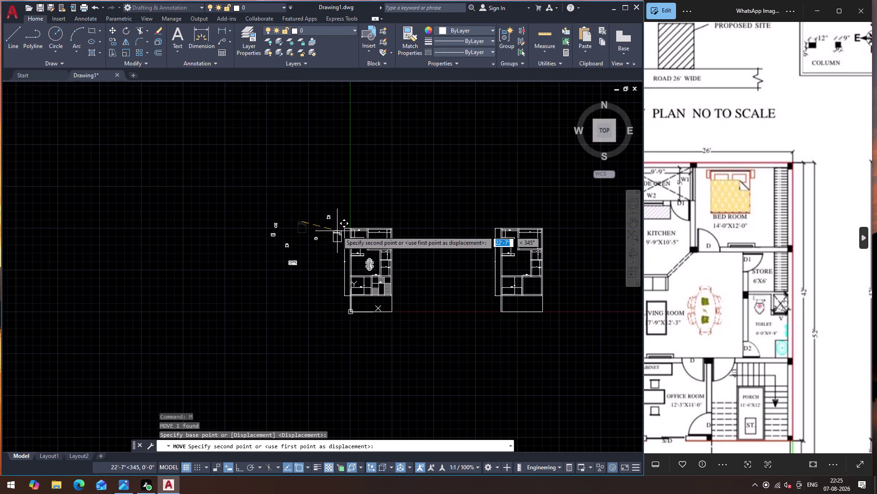
Centre the bed block on the bedroom's top wall, midway between its two top corners.
scroll(up, 3)
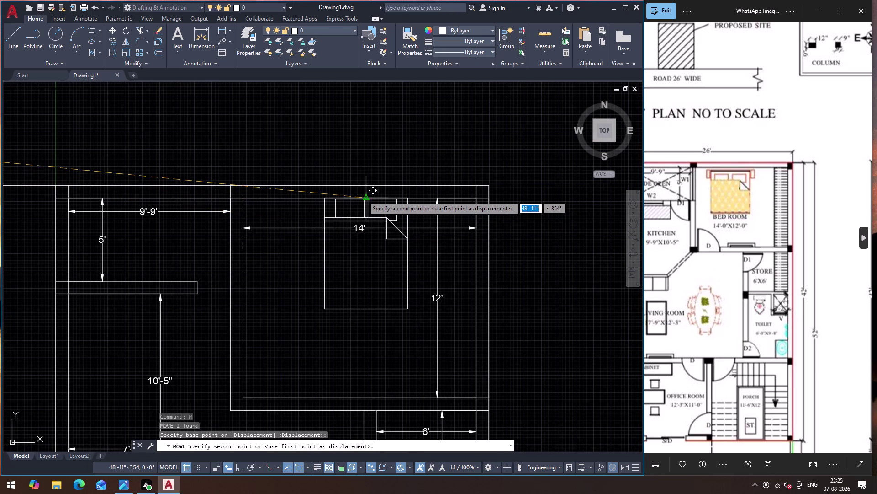
scroll(up, 3)
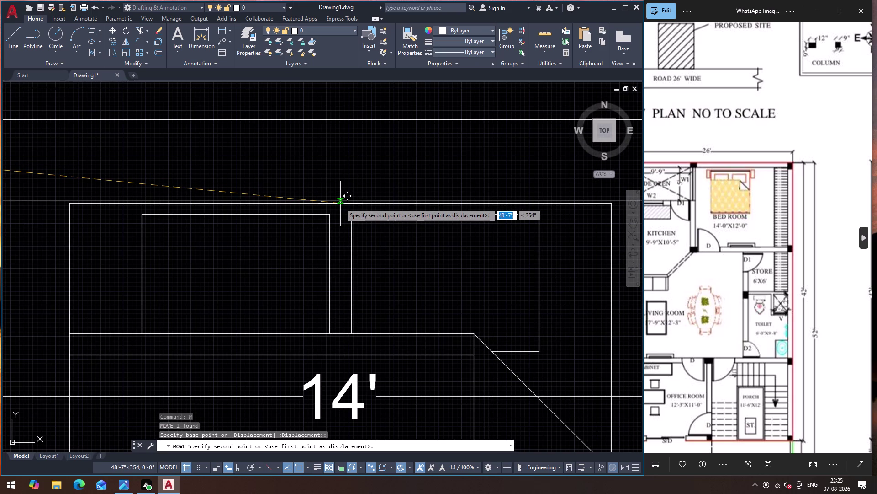
key(m)
text(2P)
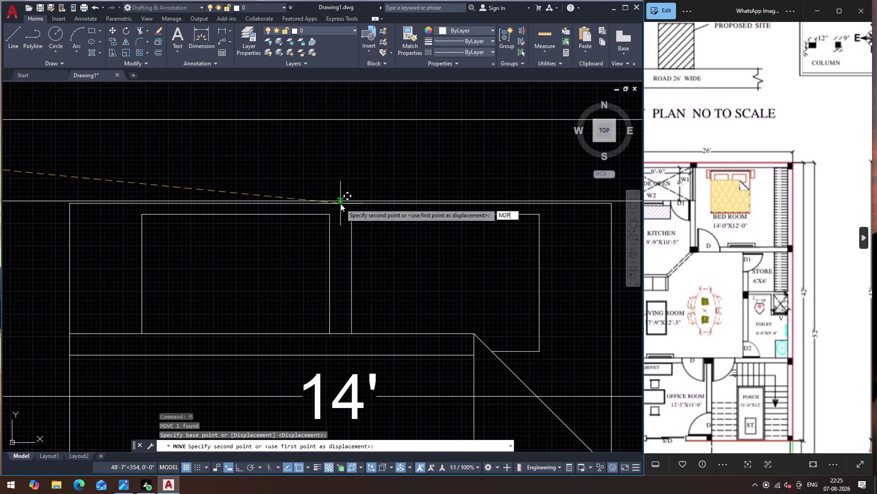
key(Return)
scroll(down, 3)
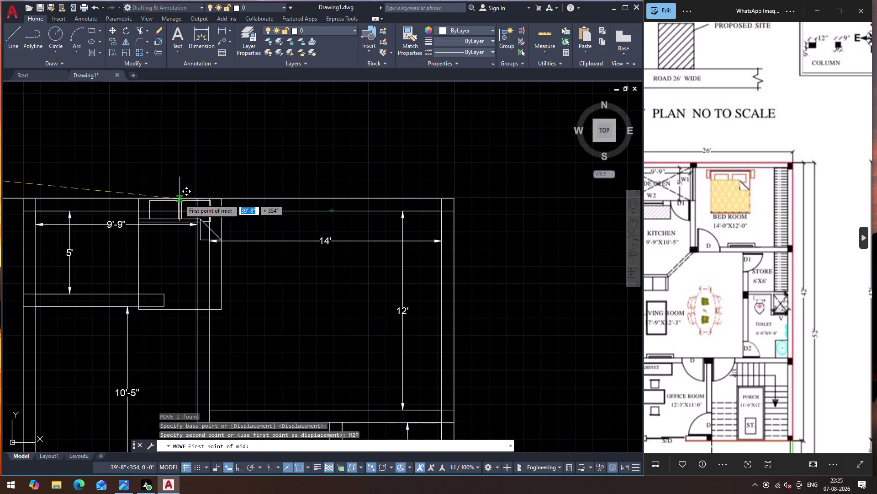
scroll(up, 3)
click(203, 215)
scroll(down, 3)
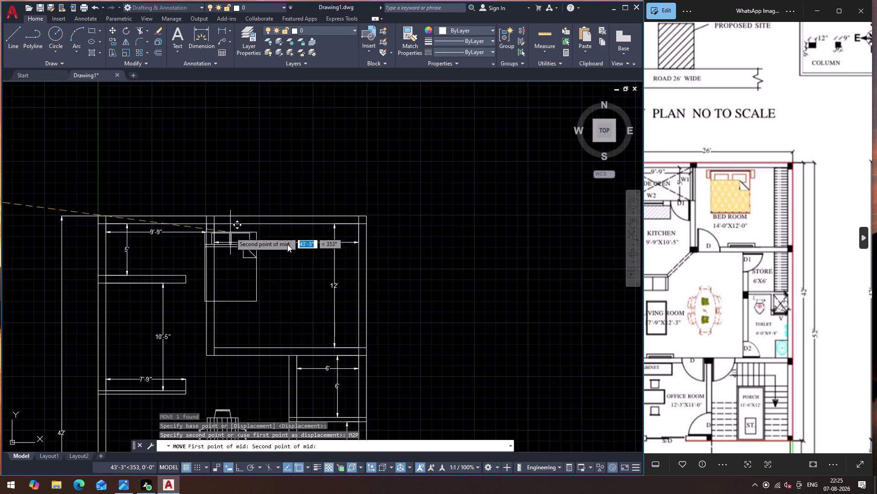
click(356, 227)
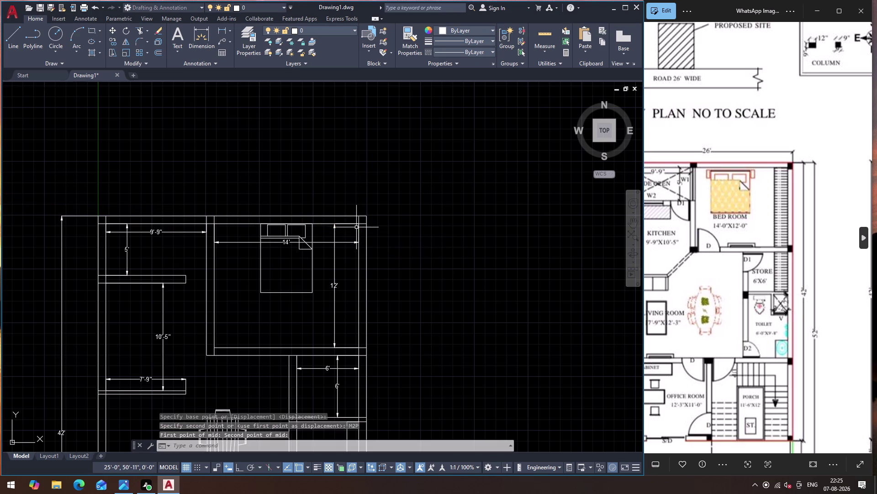
scroll(down, 3)
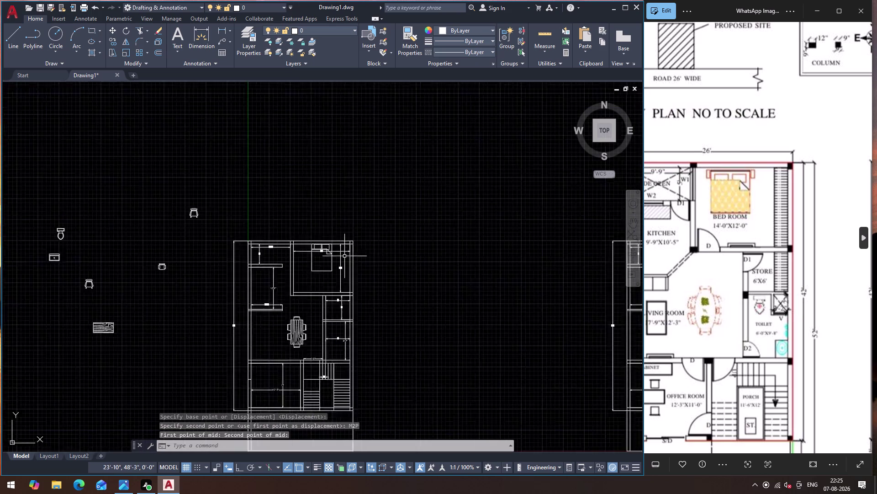
scroll(down, 3)
scroll(down, 3)
scroll(up, 3)
scroll(up, 3)
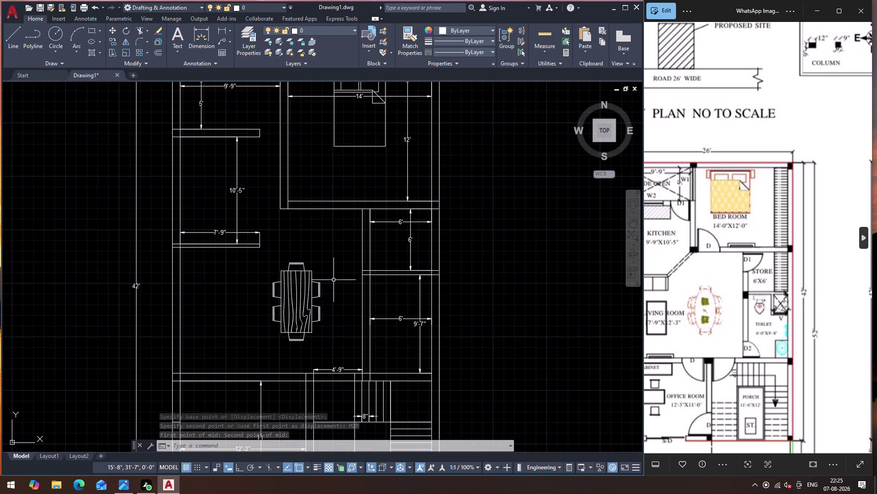
scroll(down, 3)
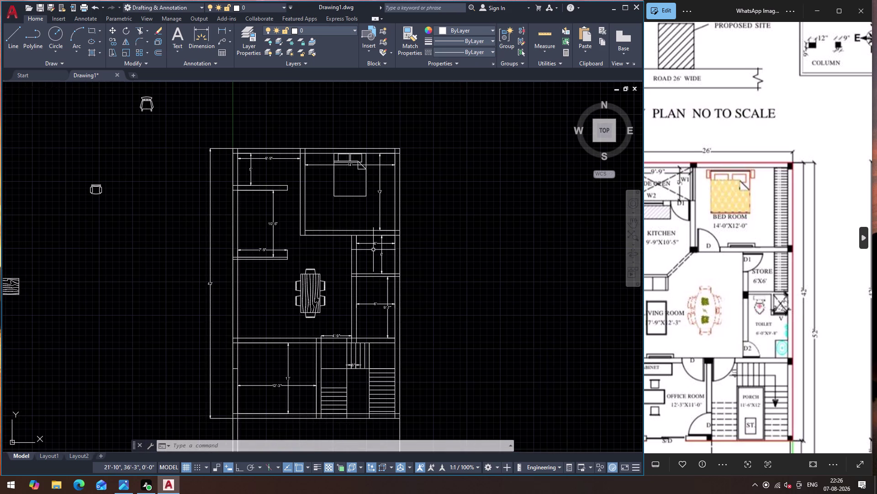
scroll(down, 3)
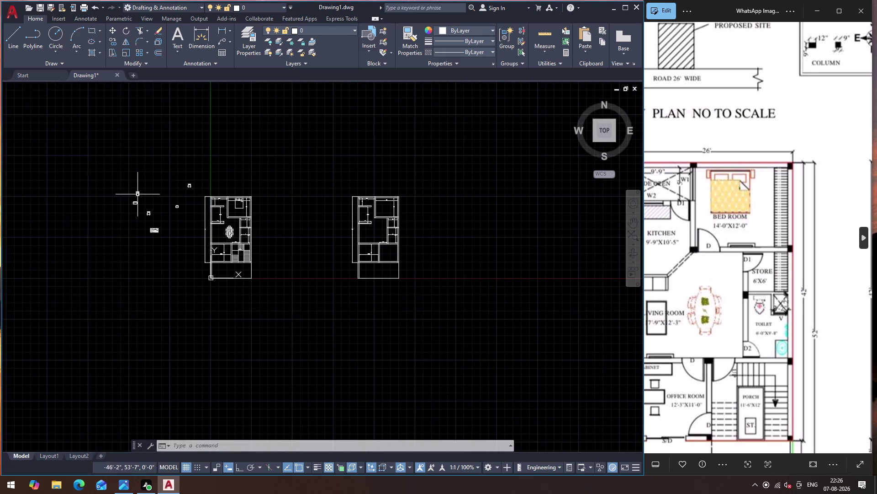
Move the toilet block by its top edge onto the toilet room's top wall.
scroll(up, 3)
click(100, 135)
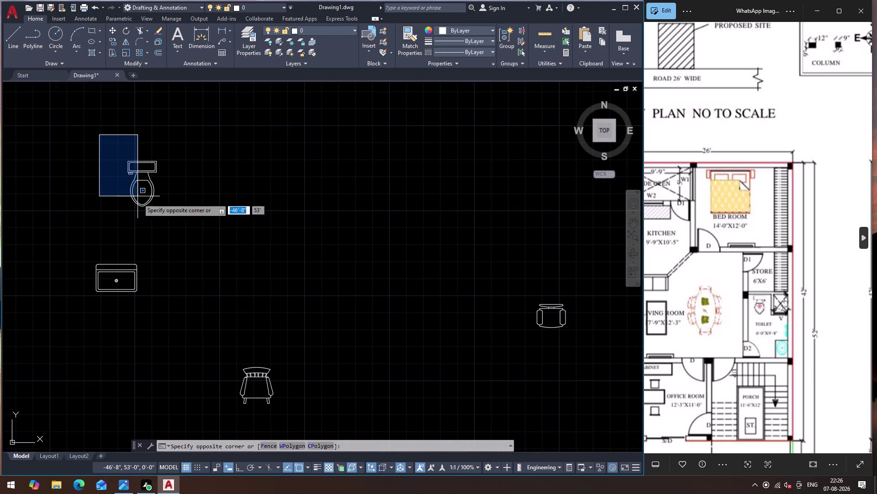
click(171, 226)
key(m)
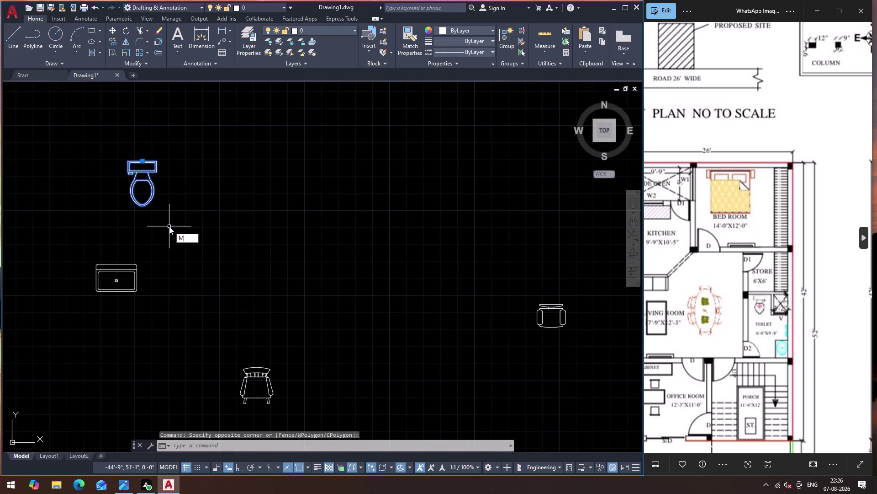
key(Return)
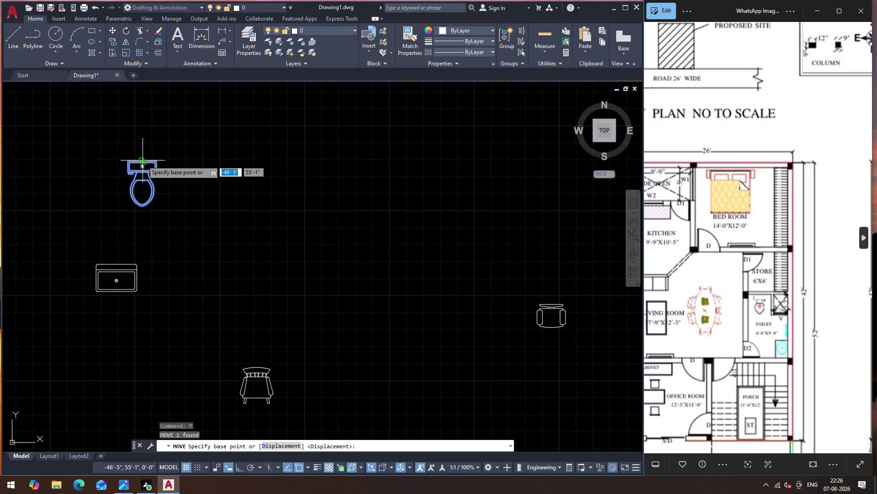
click(142, 160)
scroll(down, 3)
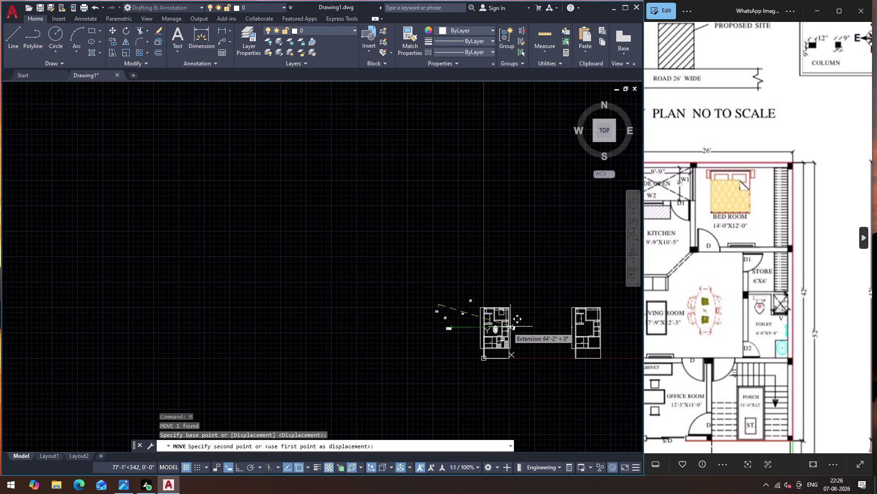
scroll(up, 3)
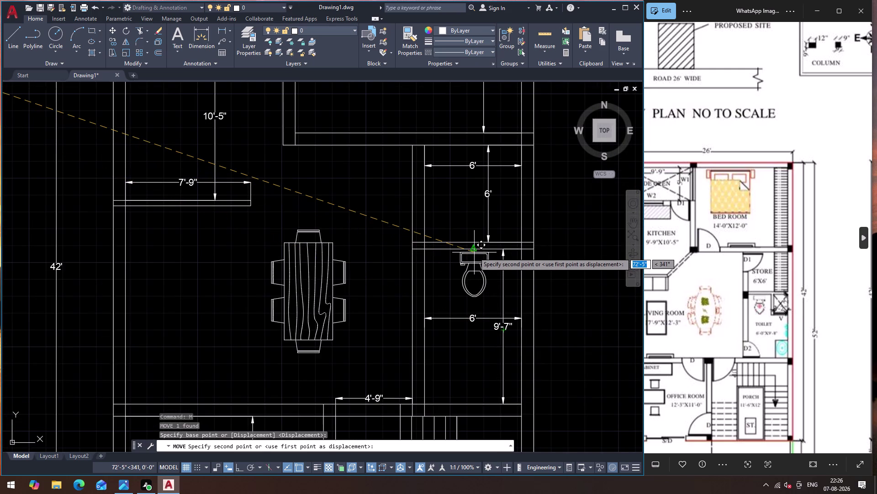
click(474, 252)
scroll(down, 3)
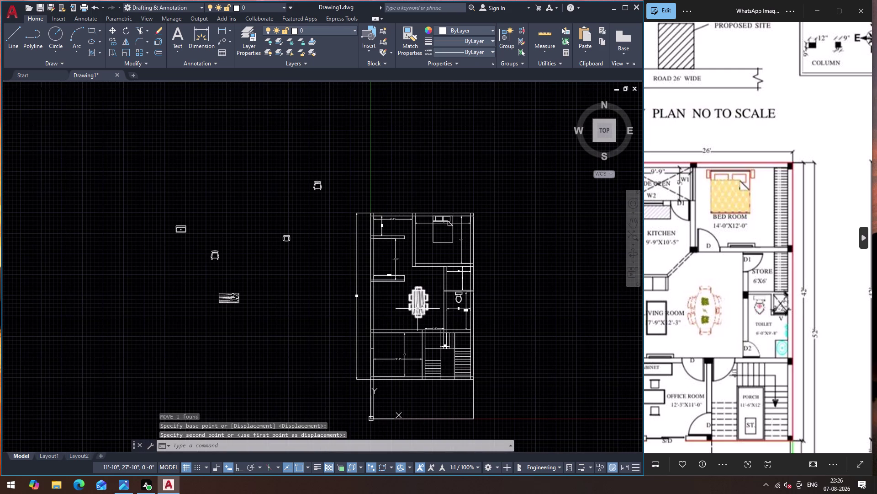
scroll(up, 3)
scroll(down, 3)
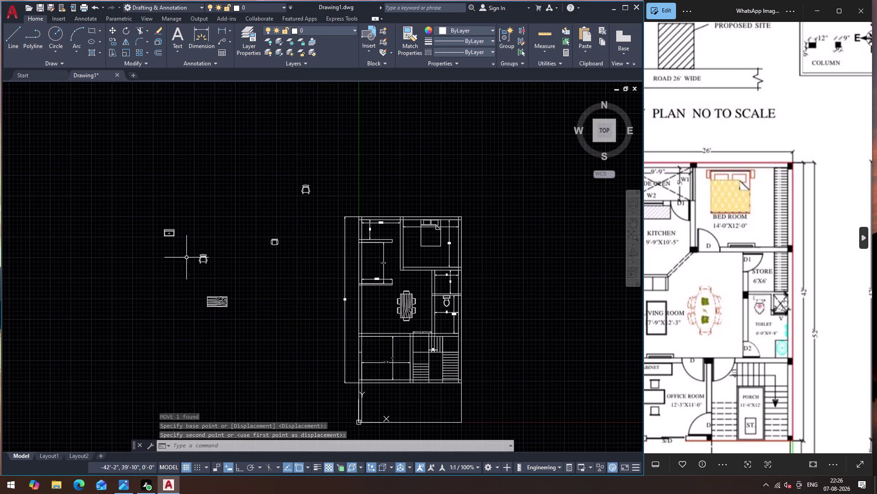
Select the basin symbol, cancel, then select the inner vertical wall line.
click(171, 233)
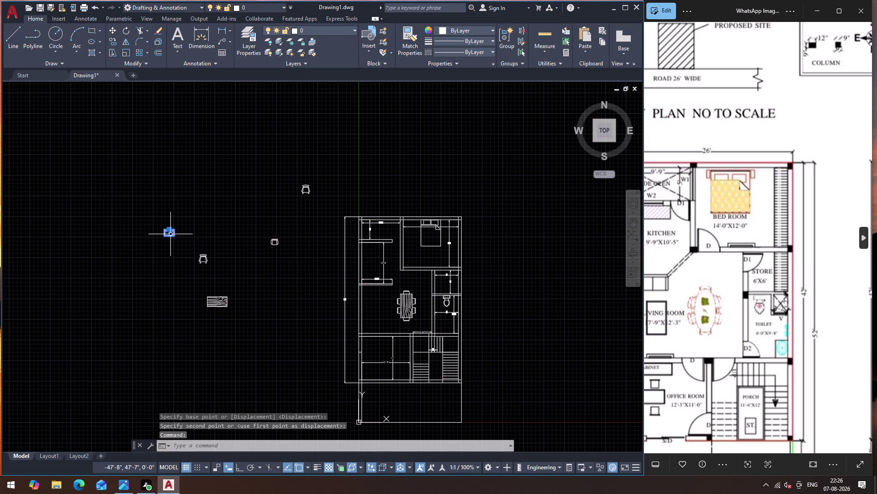
key(Escape)
scroll(up, 3)
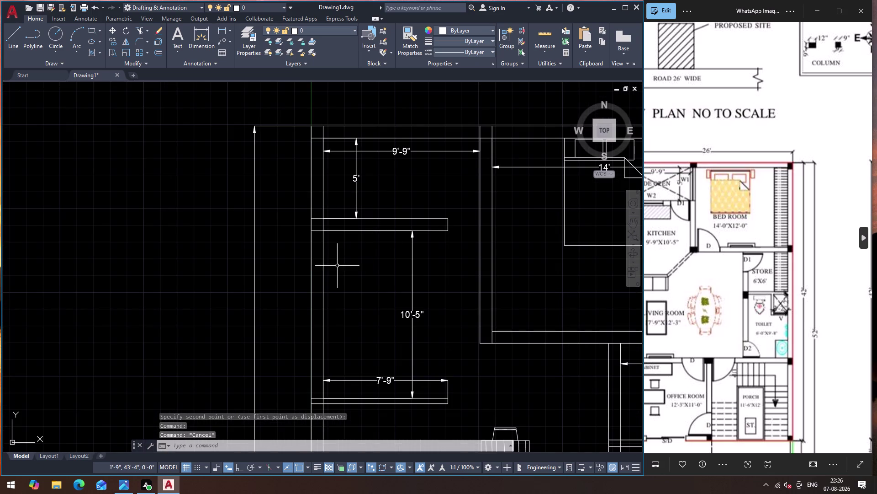
click(323, 302)
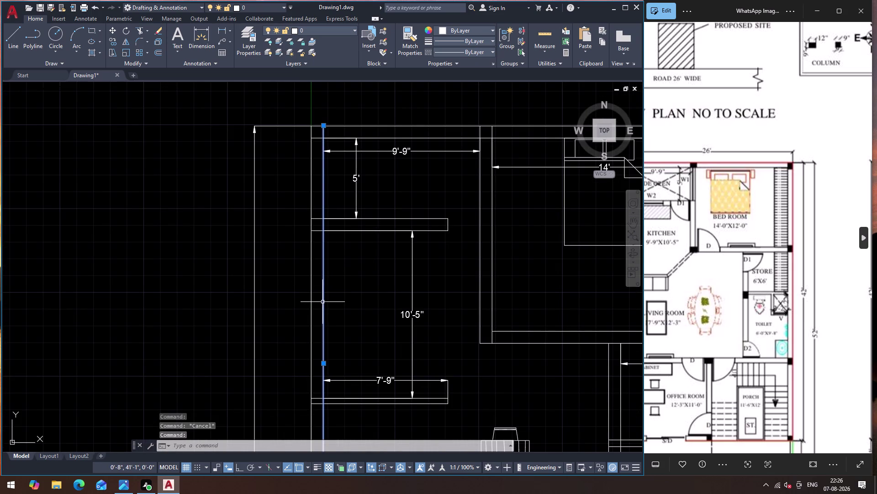
Break the wall line at one point with BREAKATPOINT, then undo the misplaced break.
text(BR)
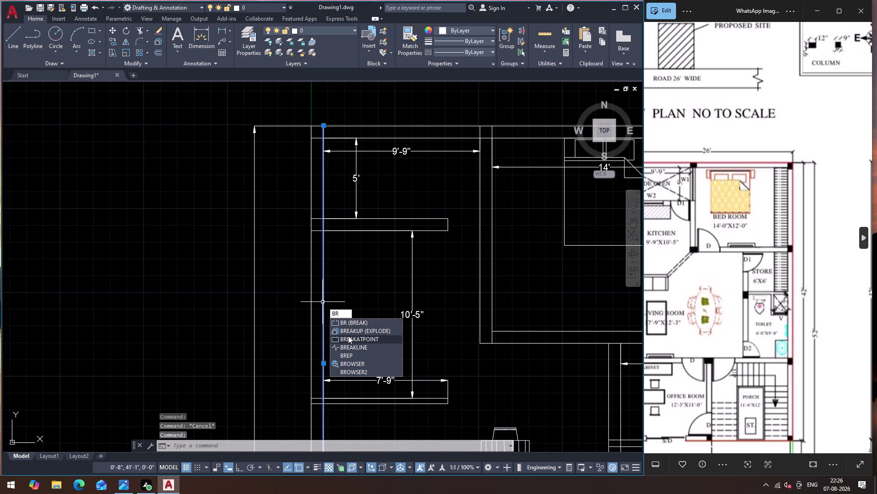
click(352, 339)
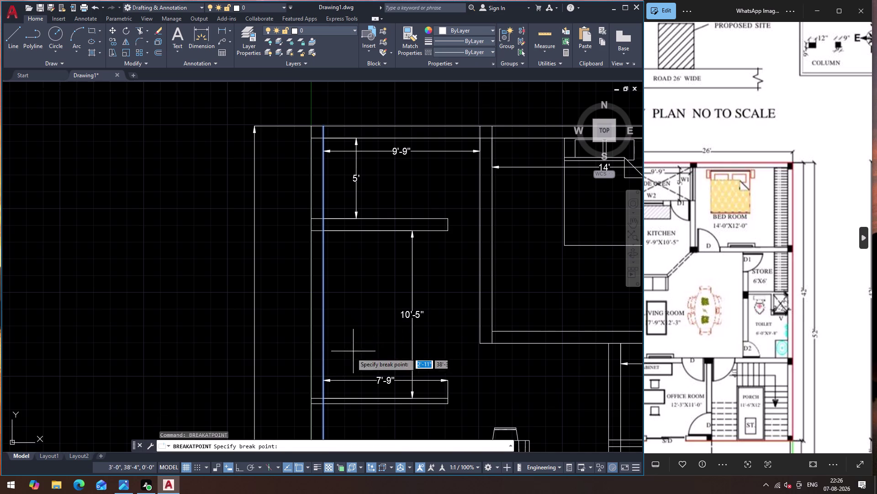
click(325, 361)
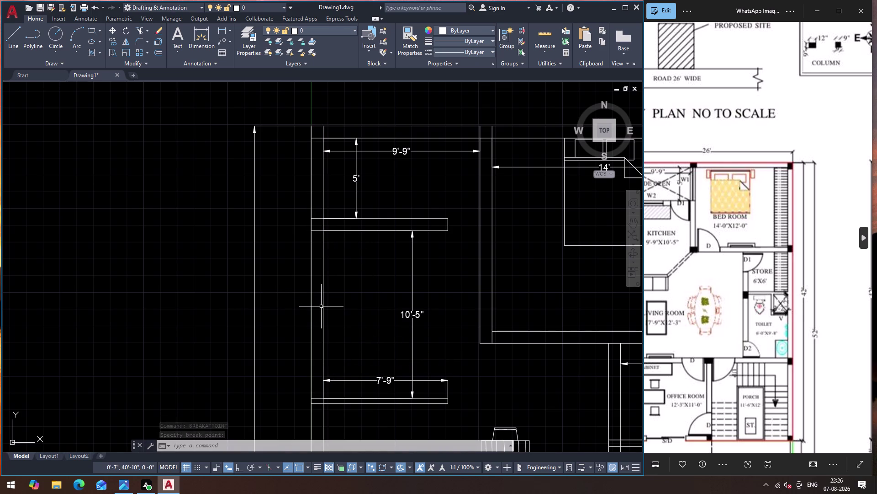
key(ctrl+z)
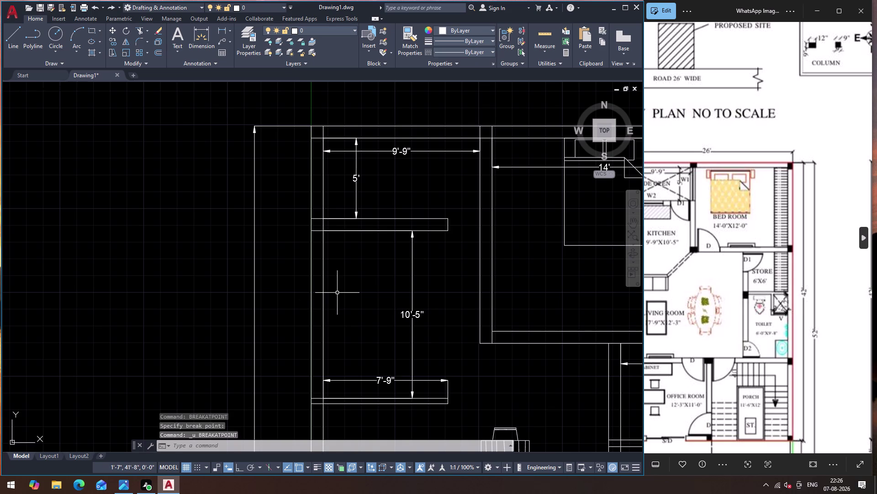
Break the inner vertical wall line at the upper and lower partition walls.
text(BR)
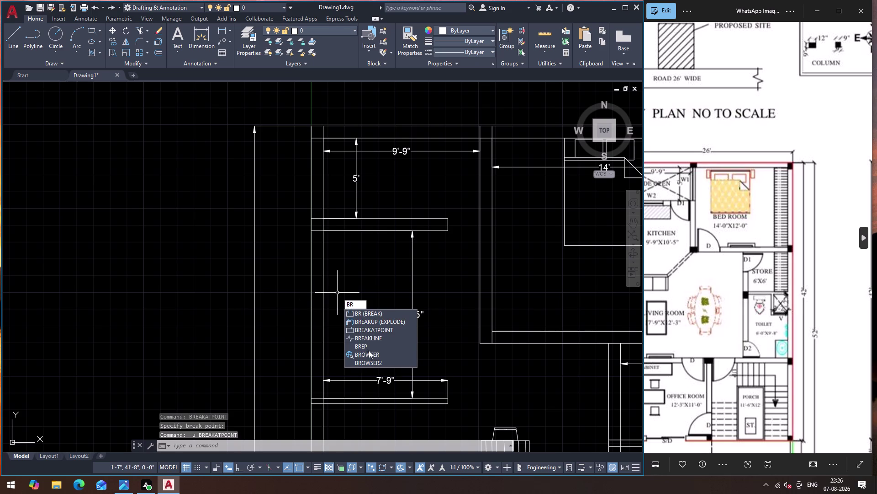
click(368, 331)
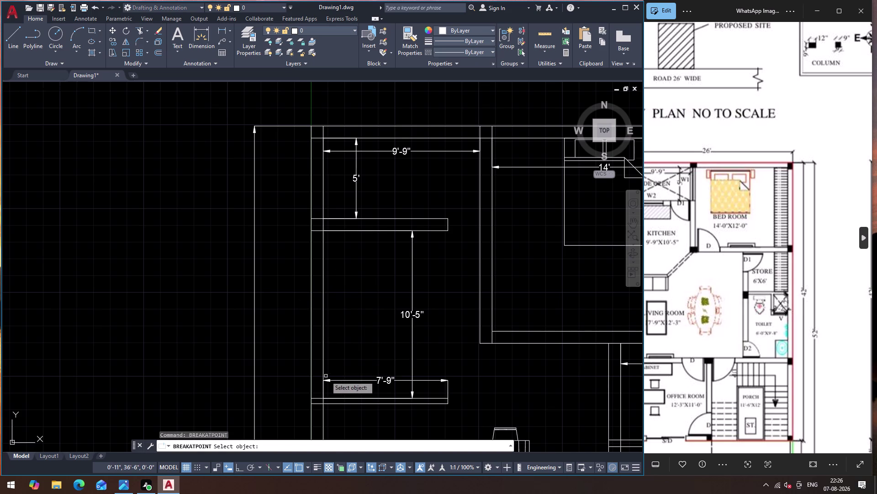
click(323, 370)
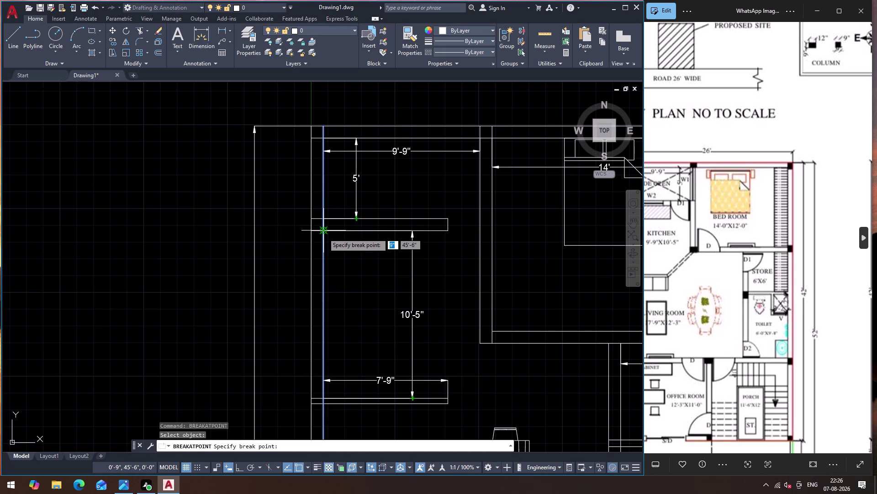
click(324, 233)
key(Return)
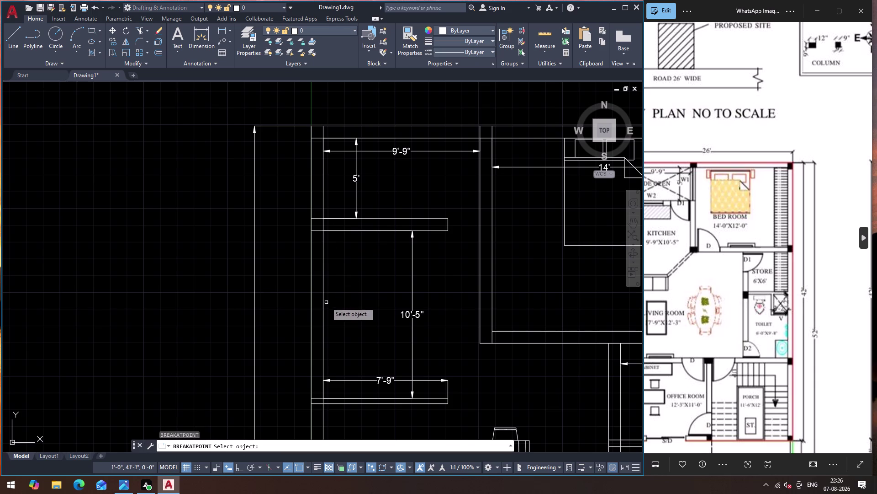
click(322, 309)
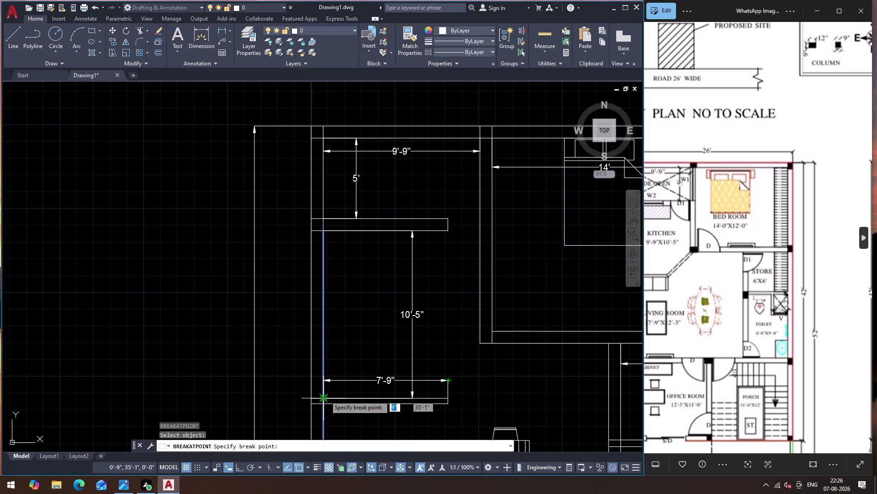
click(326, 395)
click(323, 329)
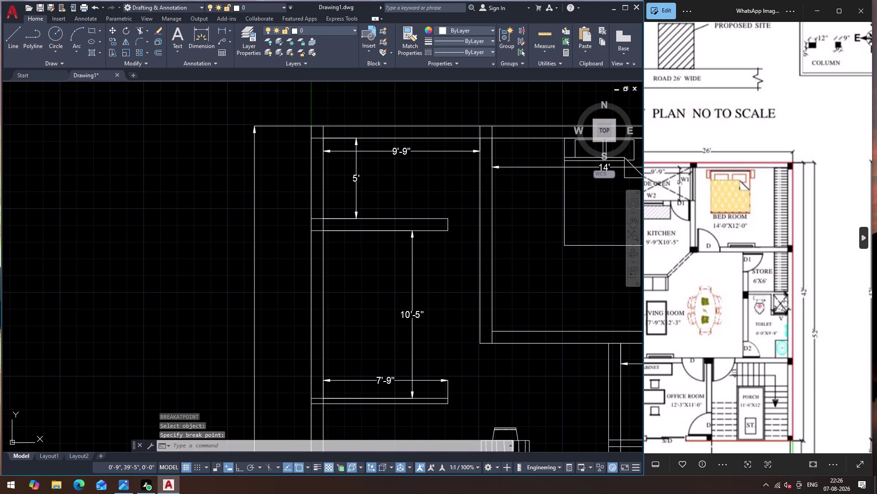
Start a 2' offset of the counter line, then cancel it.
key(o)
key(Return)
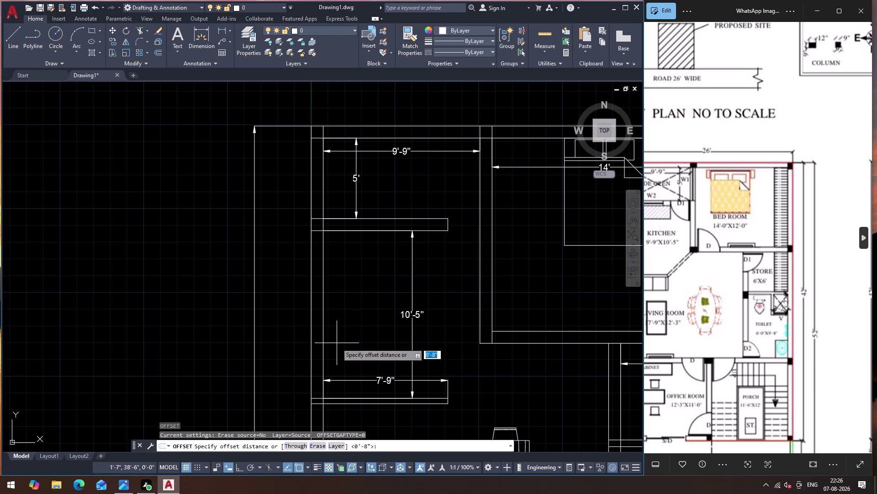
key(2)
key(apostrophe)
key(Return)
click(370, 348)
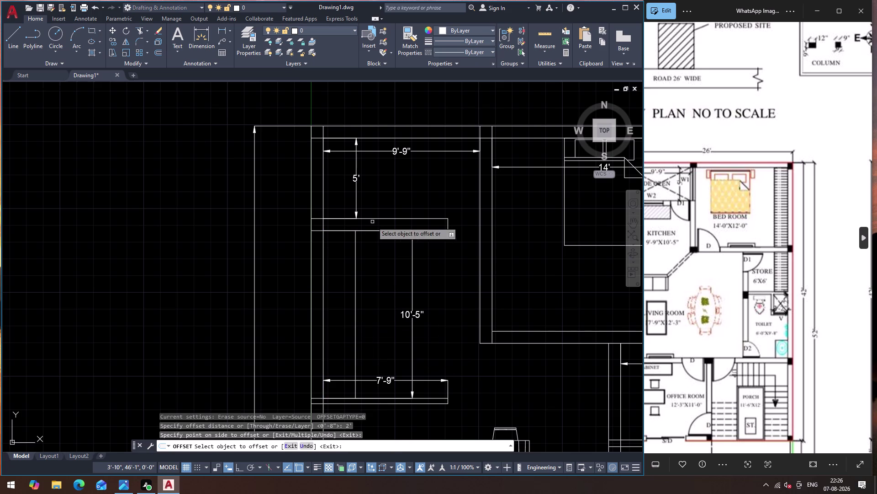
click(375, 232)
click(379, 231)
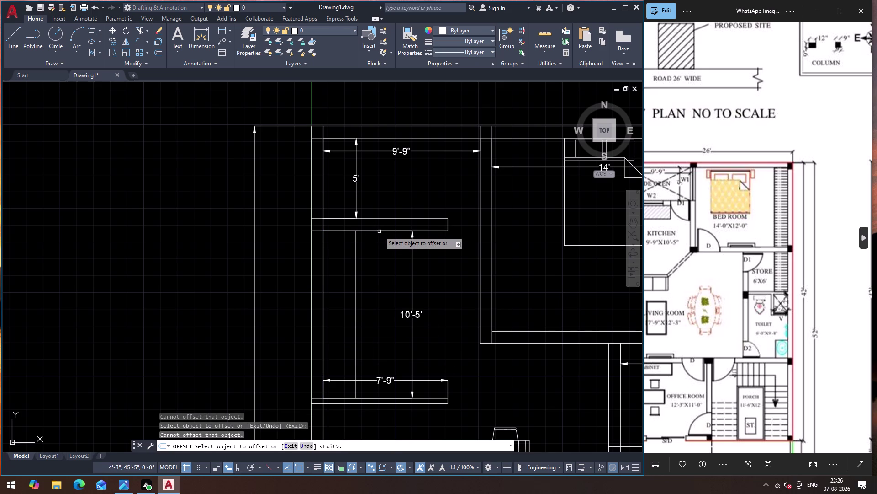
key(Escape)
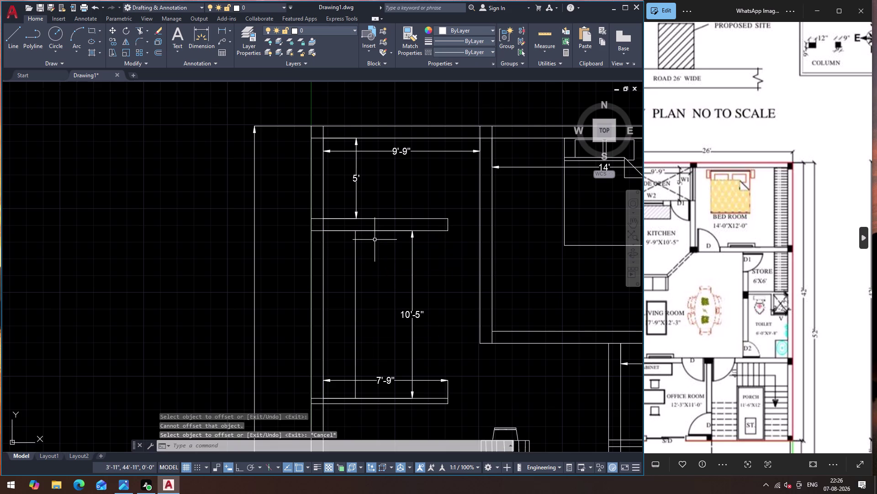
Retry the offset with a mistaken 2" distance and cancel it.
key(Return)
click(375, 229)
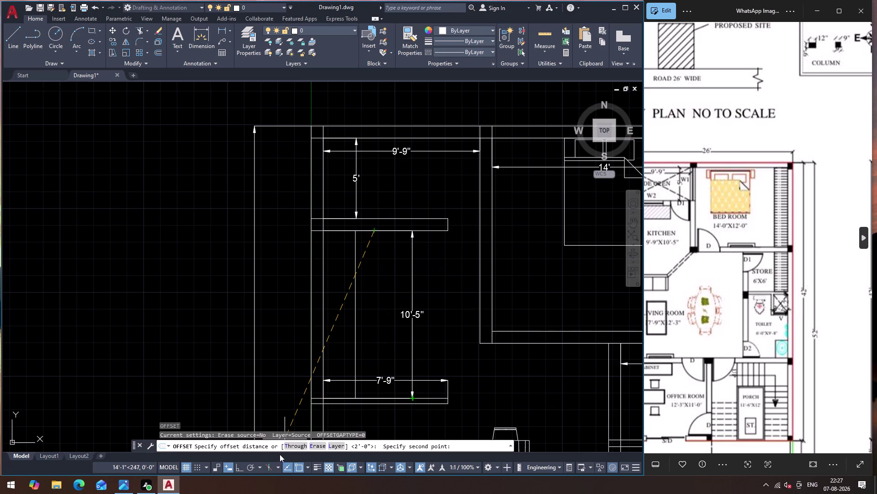
click(242, 466)
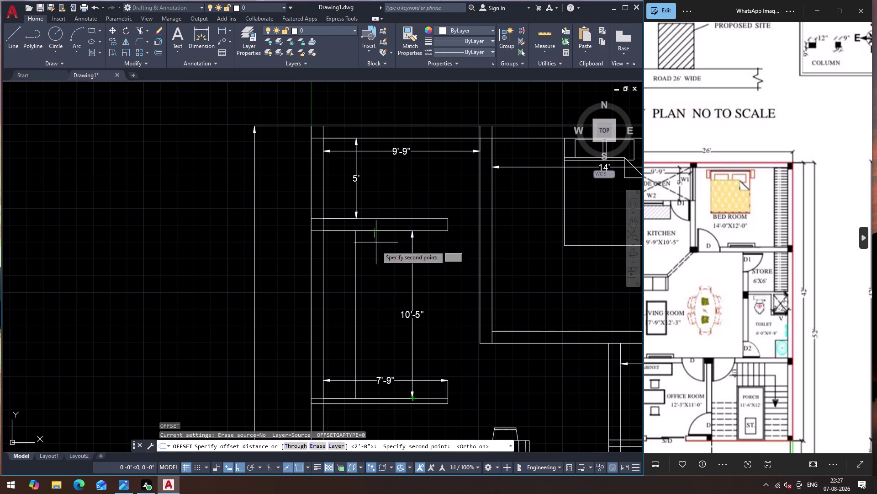
key(2)
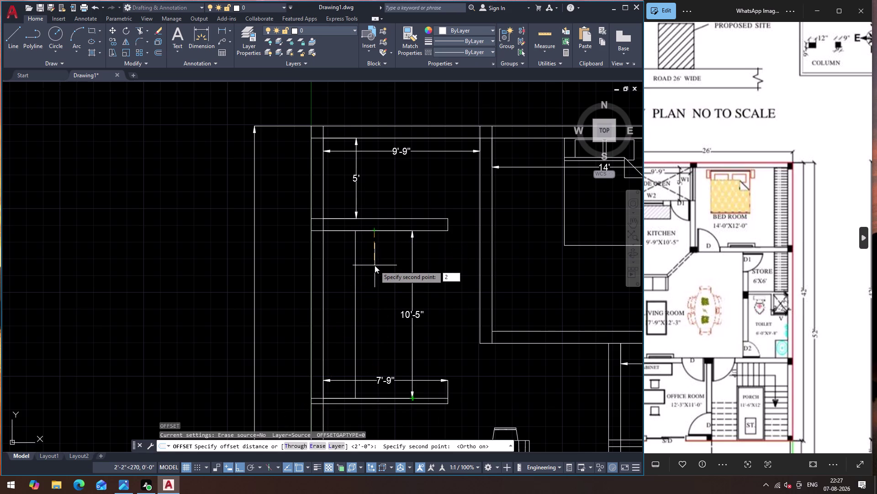
key(shift+quotedbl)
key(Return)
key(Return)
key(Return)
key(Escape)
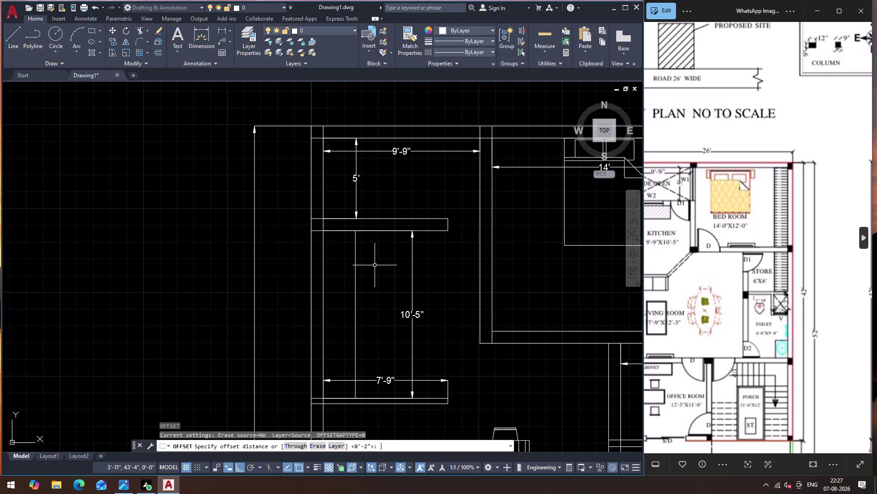
key(Escape)
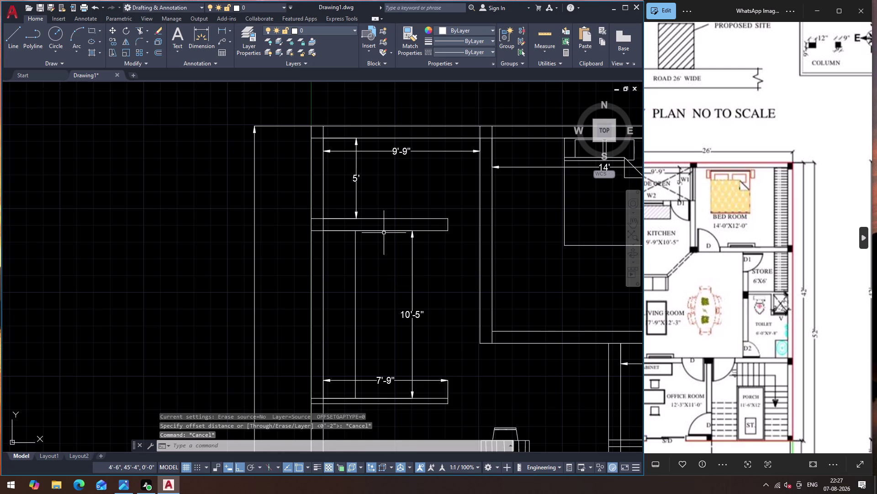
Offset the upper counter line 2' below it.
key(o)
key(Return)
drag(384, 233, 384, 282)
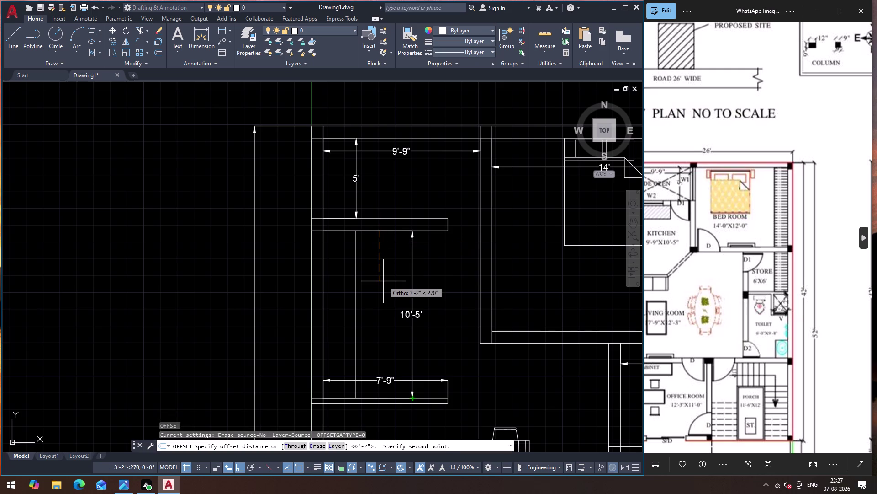
text(2')
key(Return)
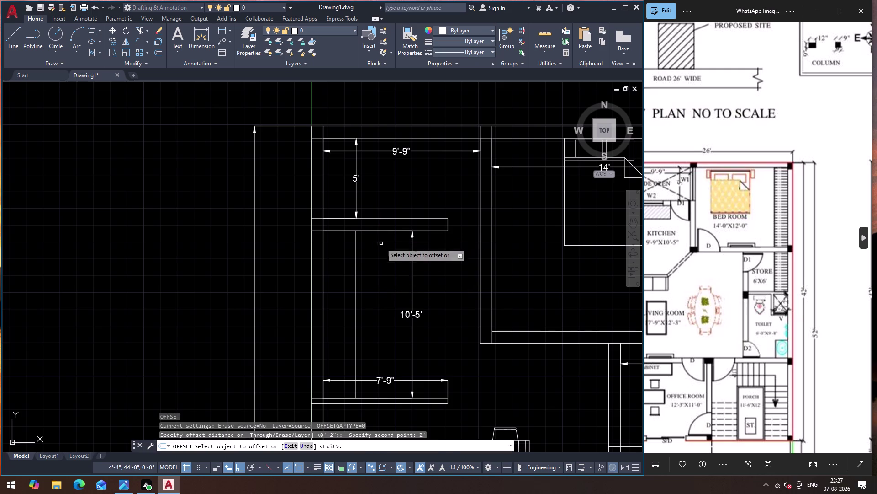
click(382, 231)
click(434, 230)
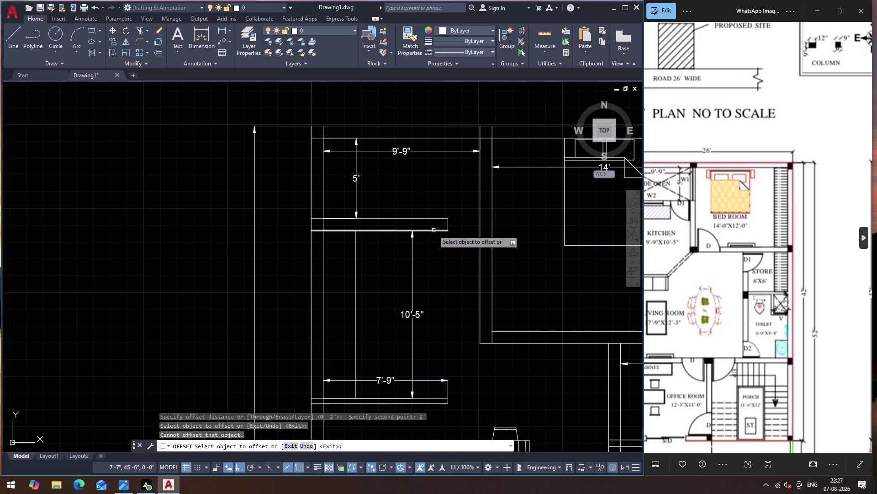
click(431, 264)
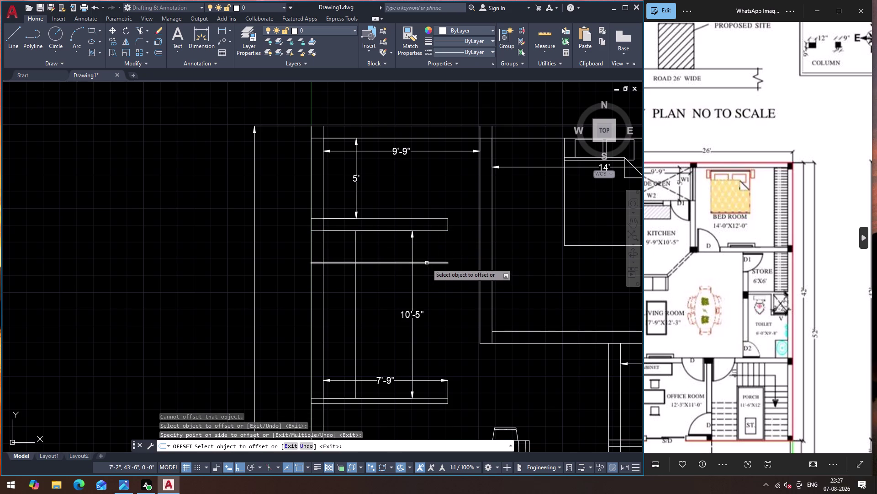
key(Escape)
key(Escape)
key(Escape)
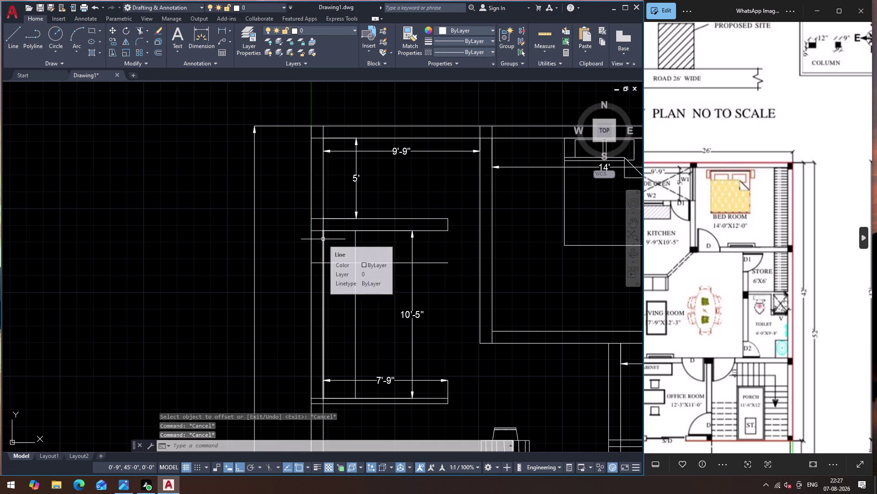
Delete the stray vertical line and the 10'-5" dimension.
click(355, 244)
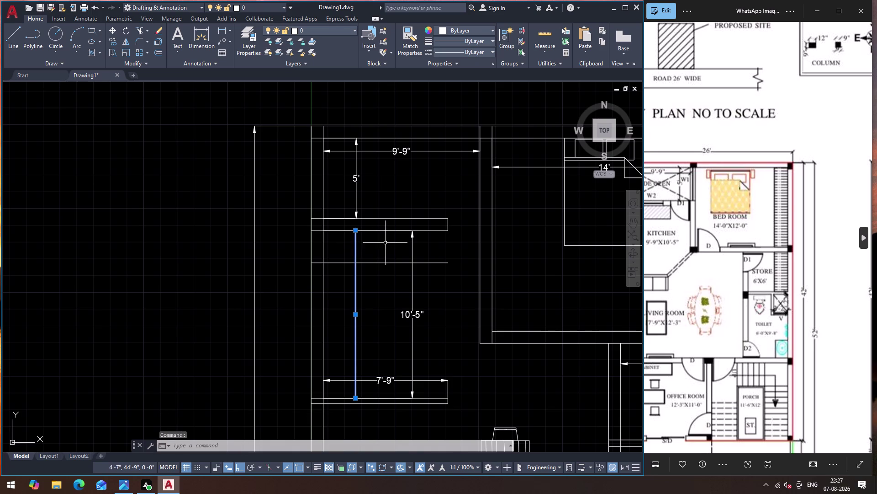
click(414, 253)
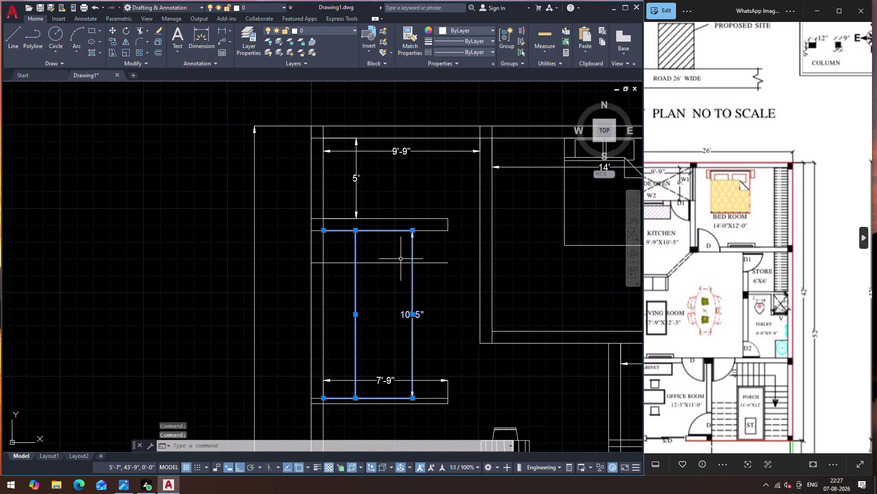
key(Delete)
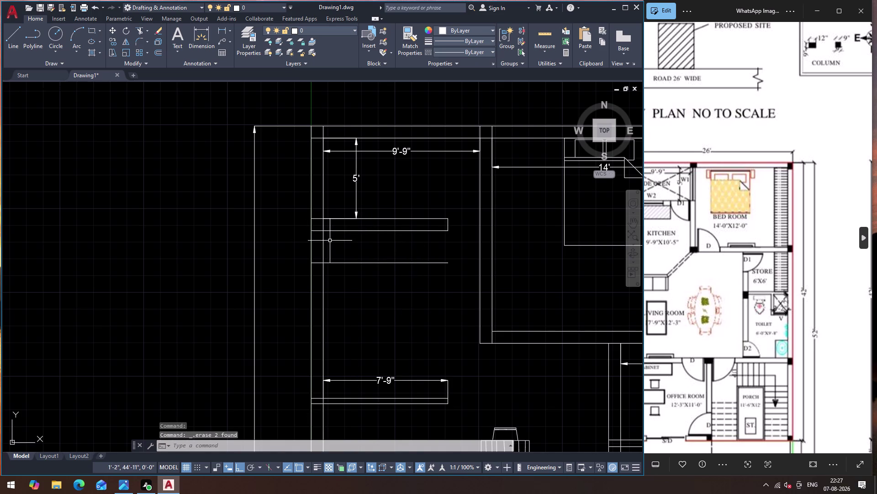
key(Escape)
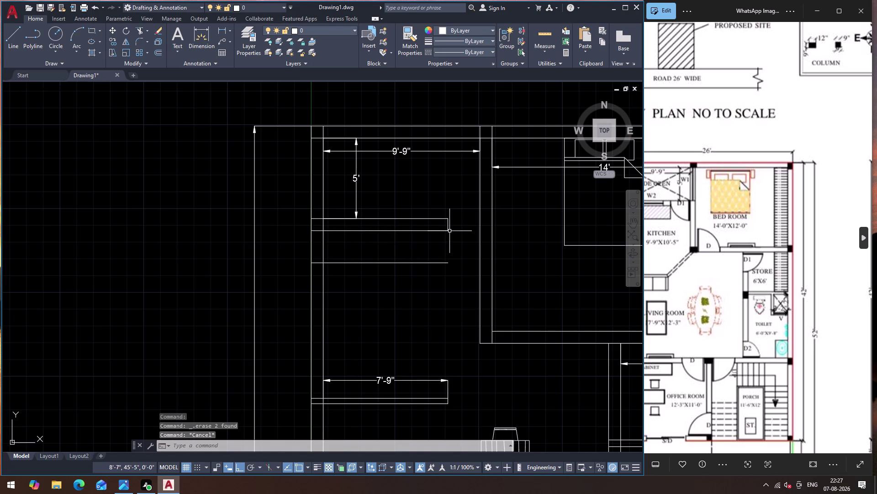
Draw a short vertical end line down from the counter.
key(l)
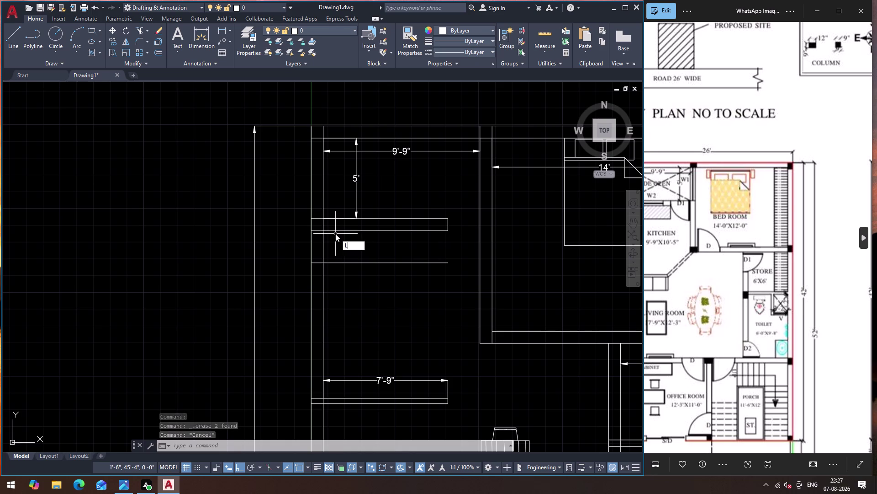
key(Return)
click(325, 230)
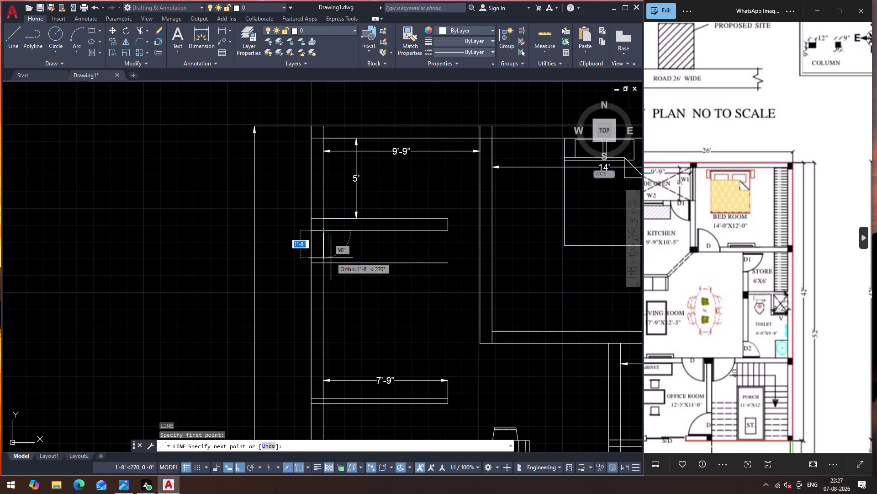
scroll(up, 3)
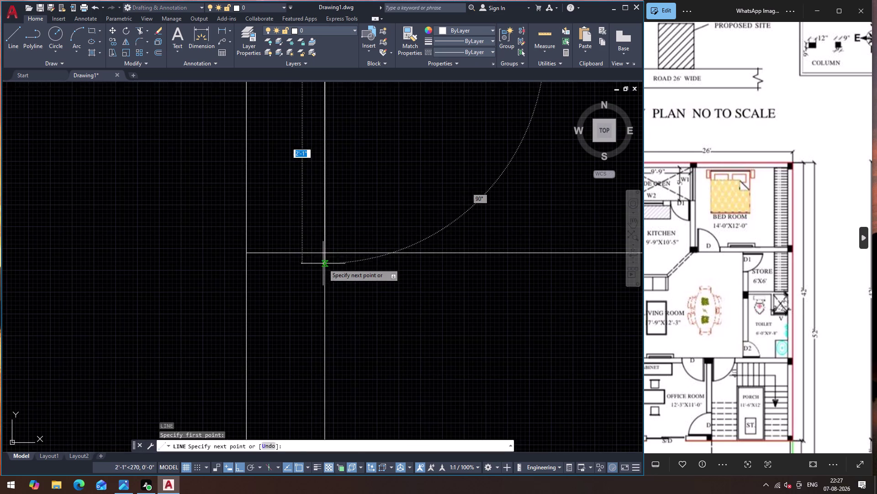
click(327, 256)
key(Escape)
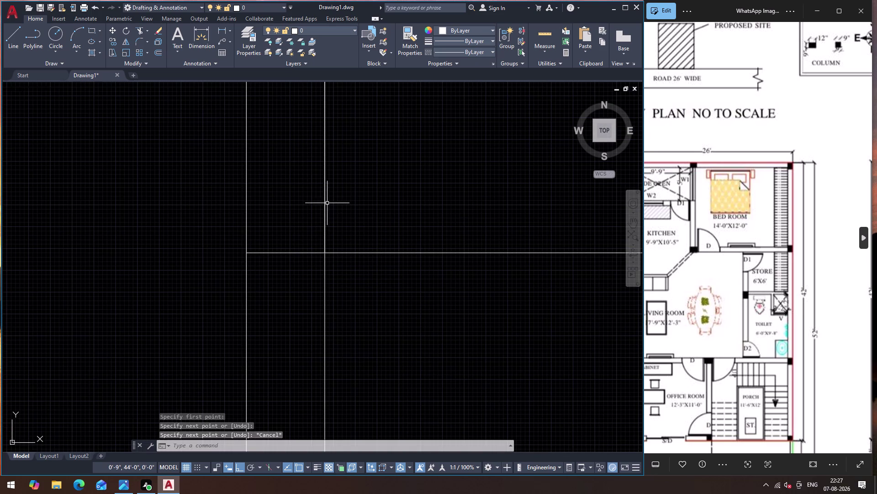
click(324, 198)
Offset the short end line 6" to the right and delete a leftover short line.
key(o)
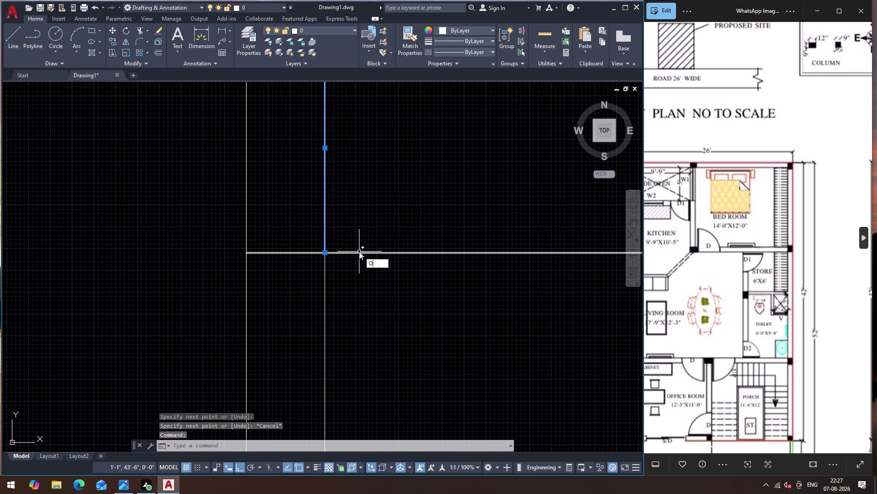
key(Return)
click(326, 250)
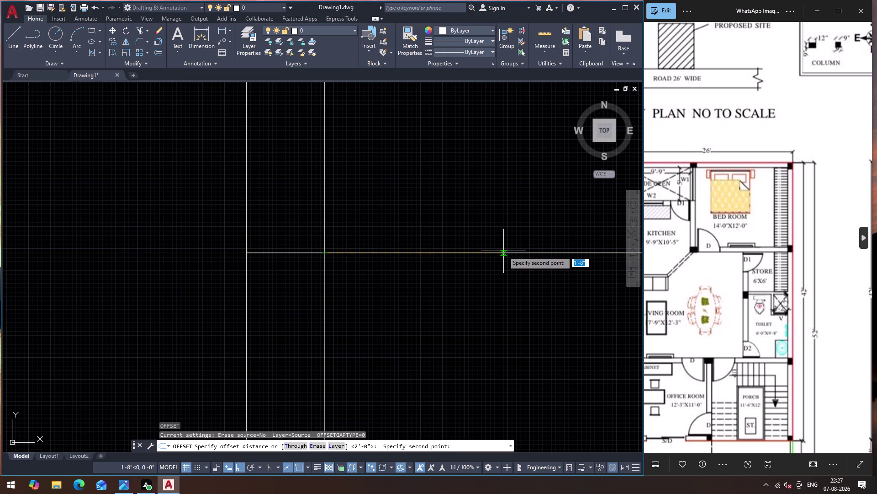
key(6)
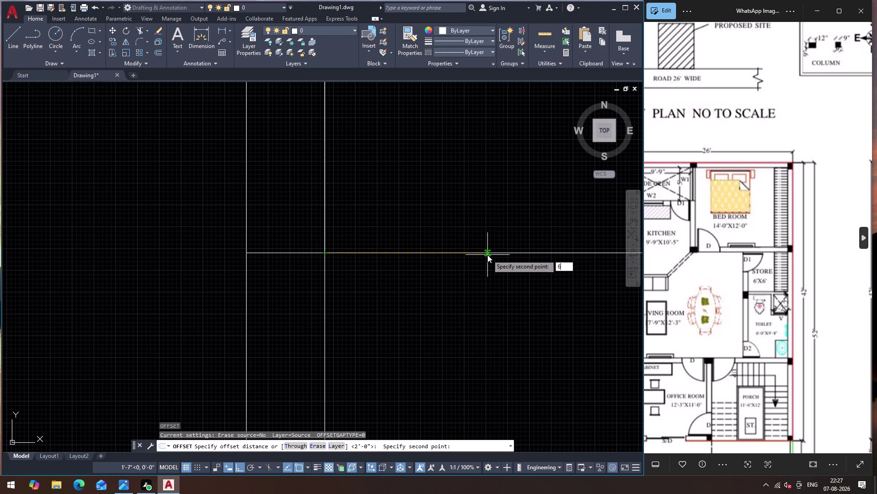
key(apostrophe)
key(Return)
scroll(down, 3)
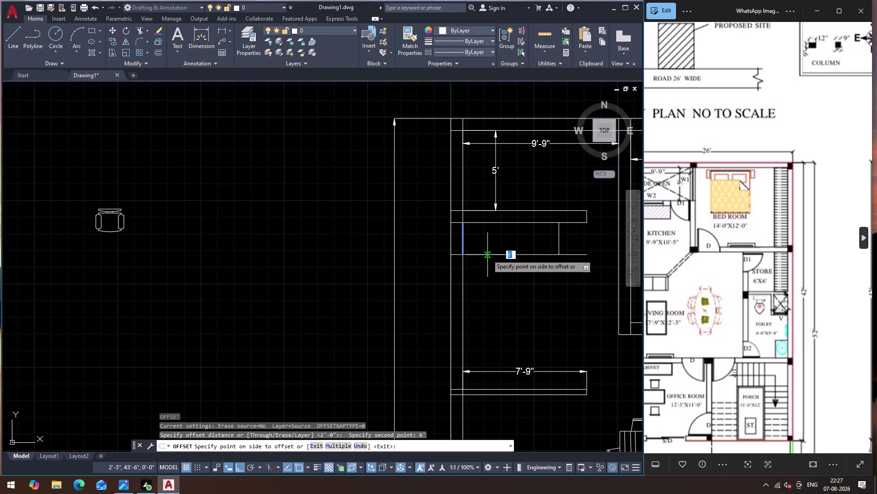
click(569, 249)
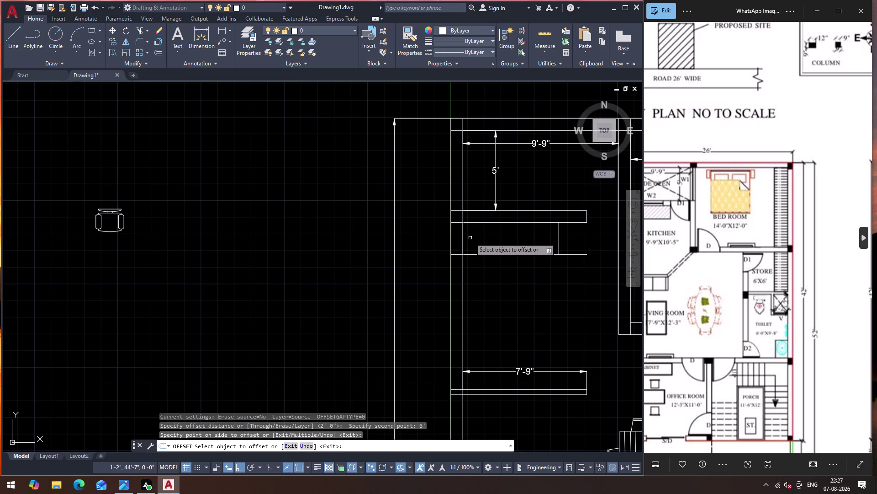
key(Escape)
click(463, 239)
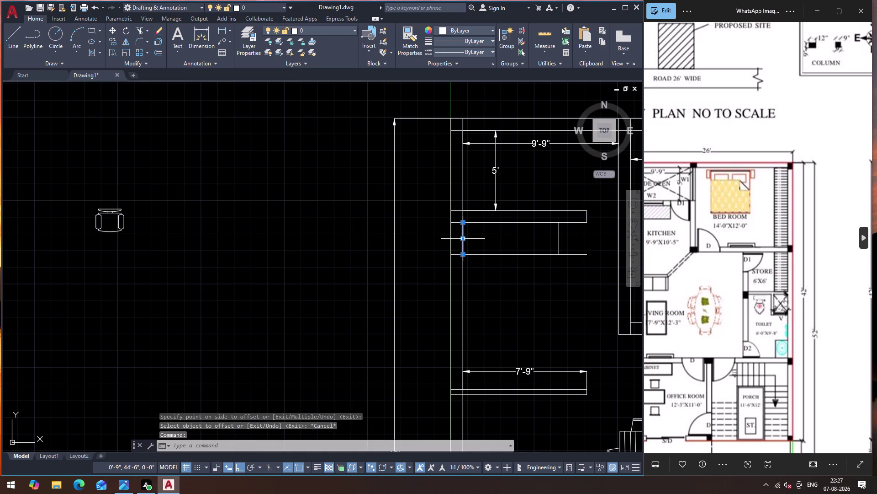
key(Delete)
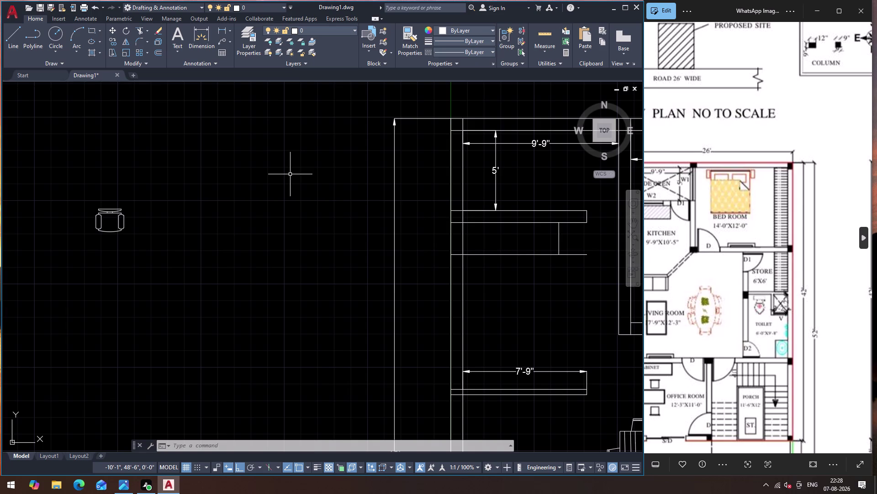
scroll(down, 3)
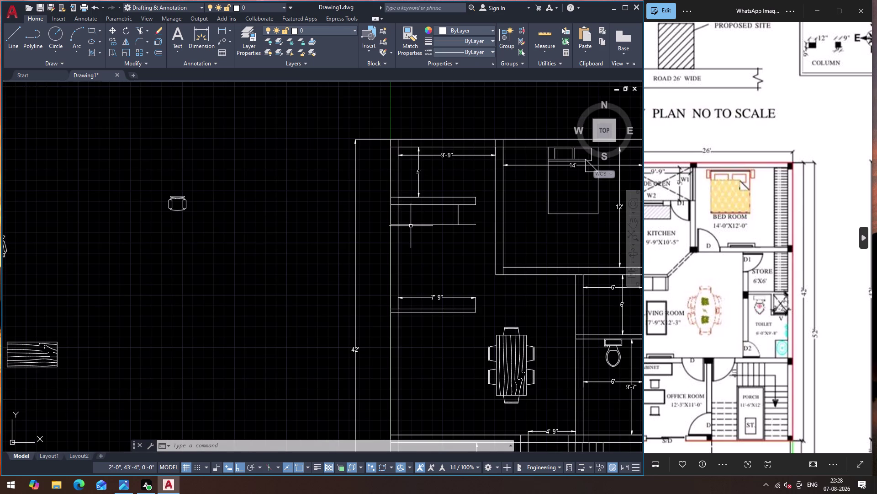
Start a TRIM and cancel it.
text(TR)
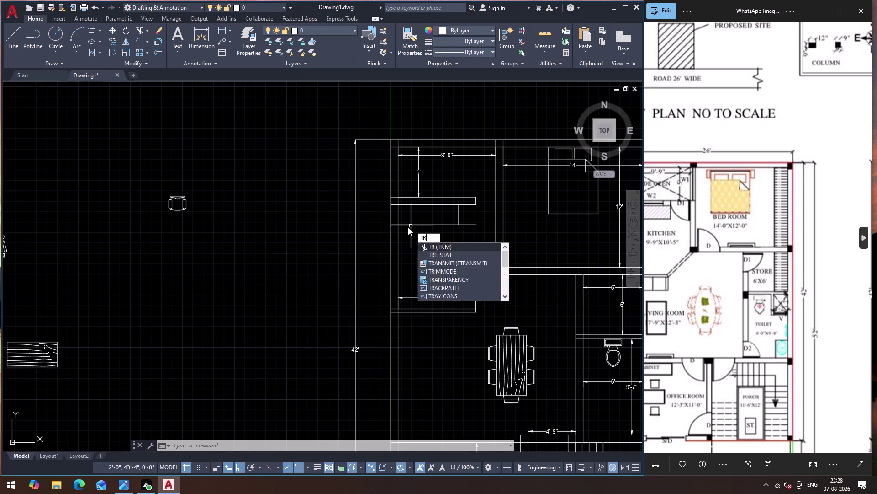
key(Return)
click(466, 235)
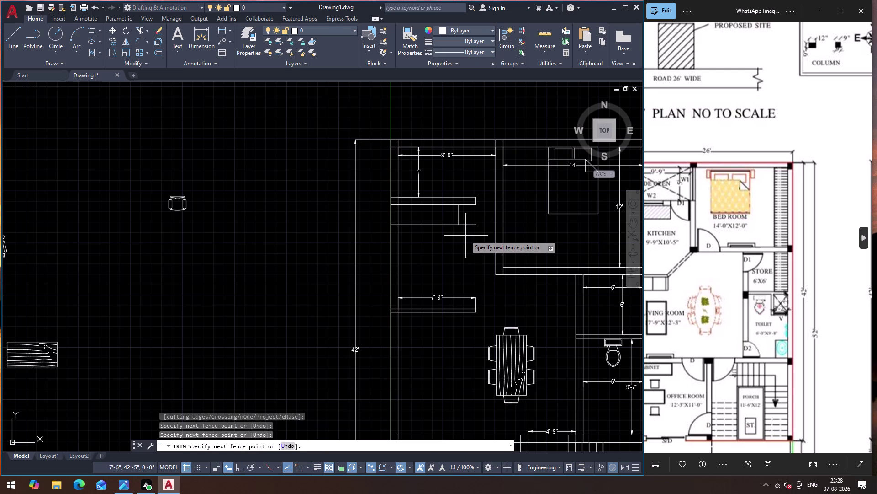
key(grave)
key(Escape)
key(Escape)
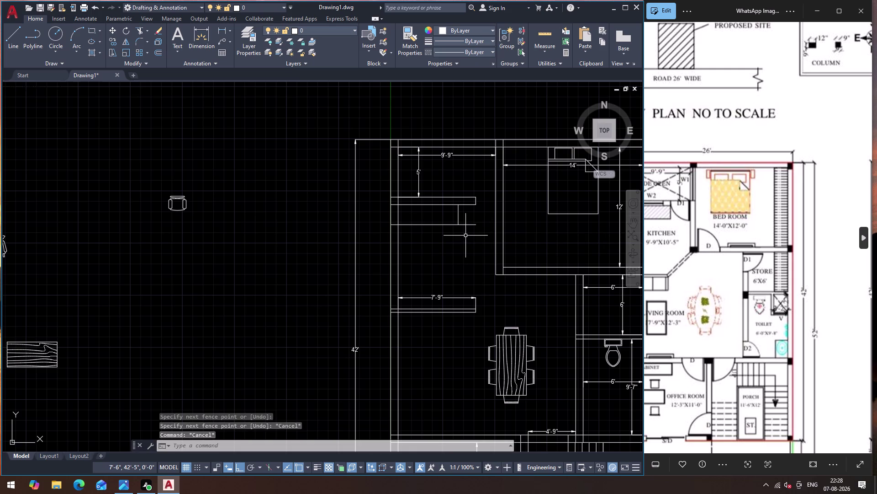
Undo six recent edits to restore the 10'-5" dimension, then delete it.
key(ctrl+z)
key(ctrl+z)
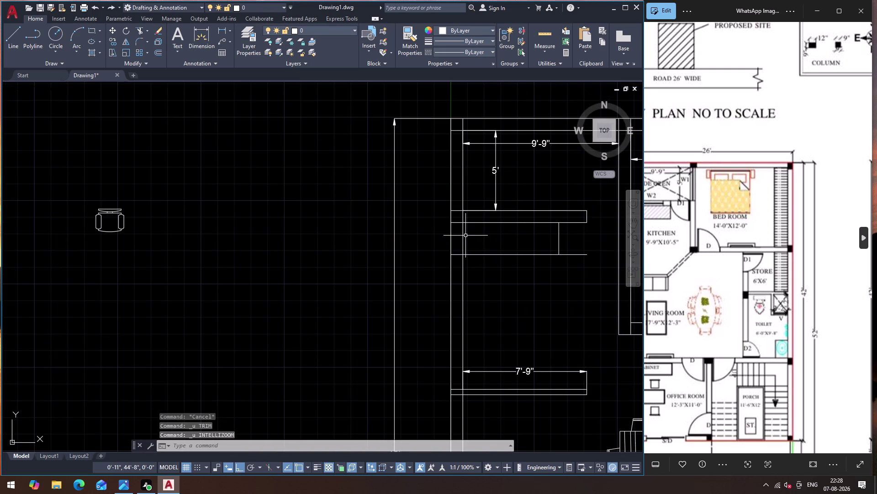
key(ctrl+z)
key(ctrl+z)
key(ctrl+z)
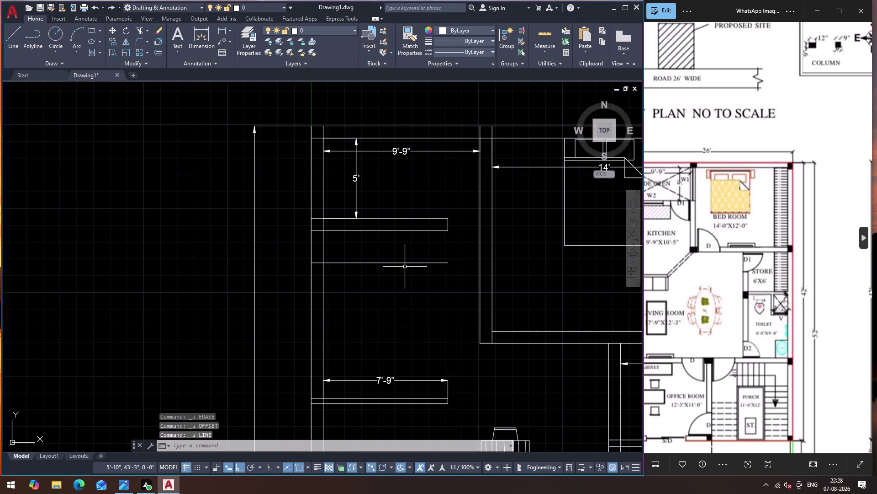
key(ctrl+z)
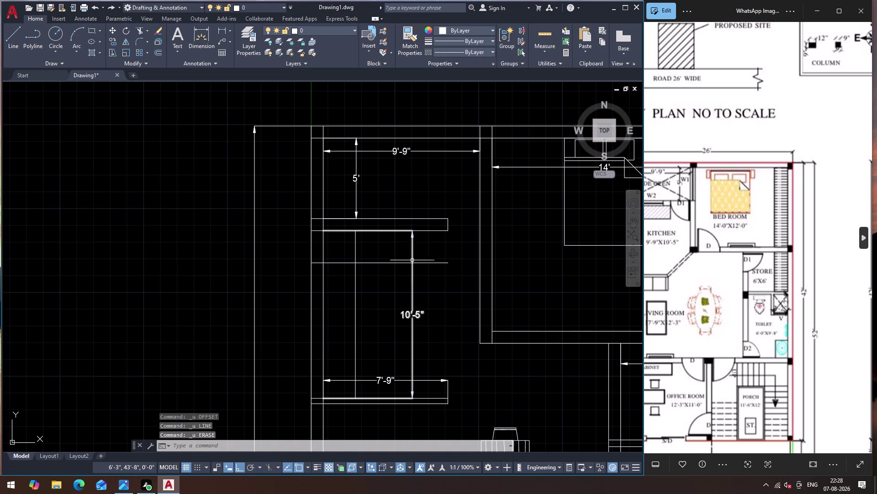
click(412, 266)
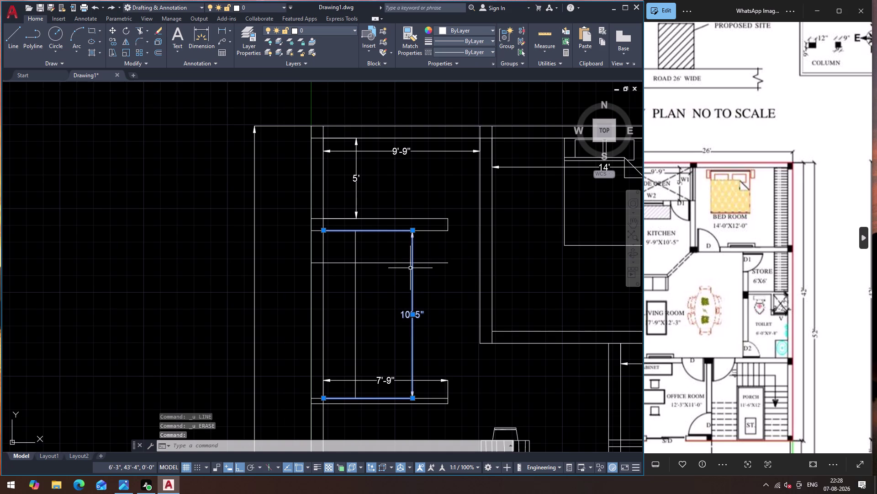
key(Delete)
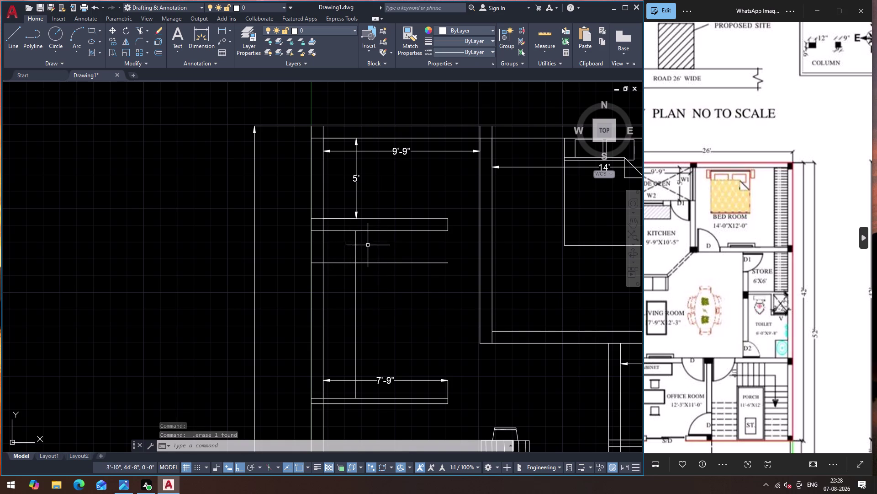
Break the inner vertical wall line where it meets the horizontal line.
click(355, 241)
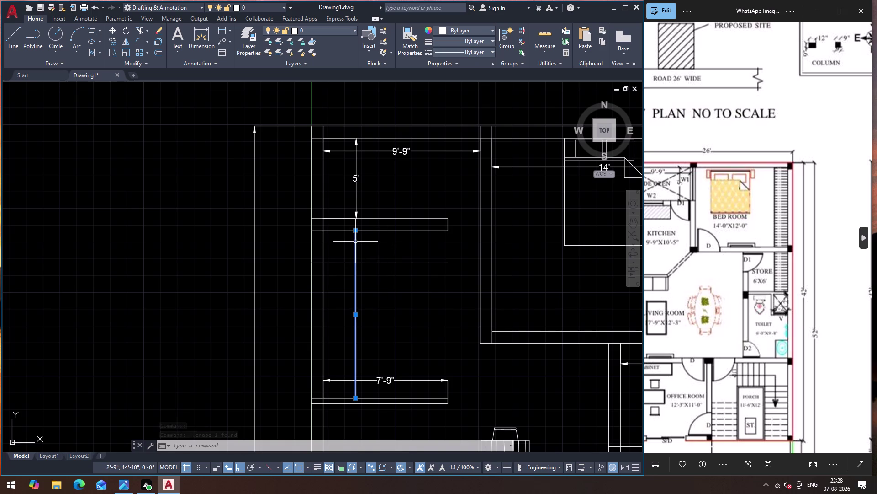
text(BR)
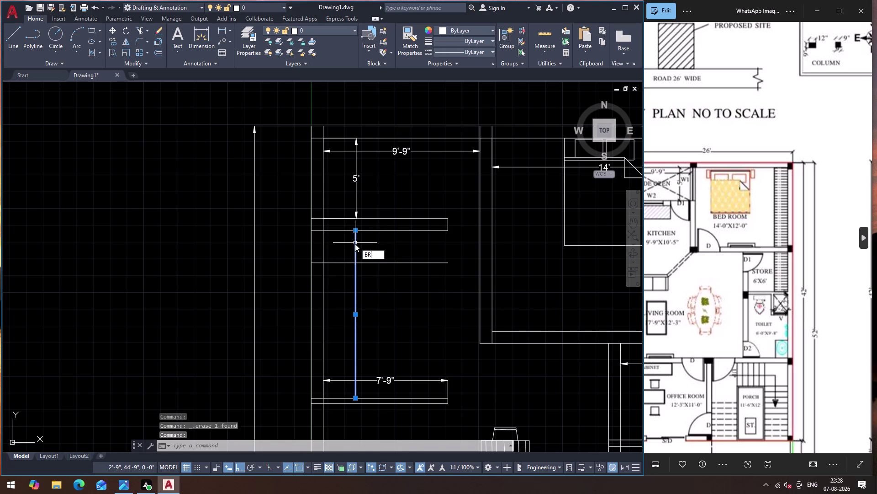
click(375, 277)
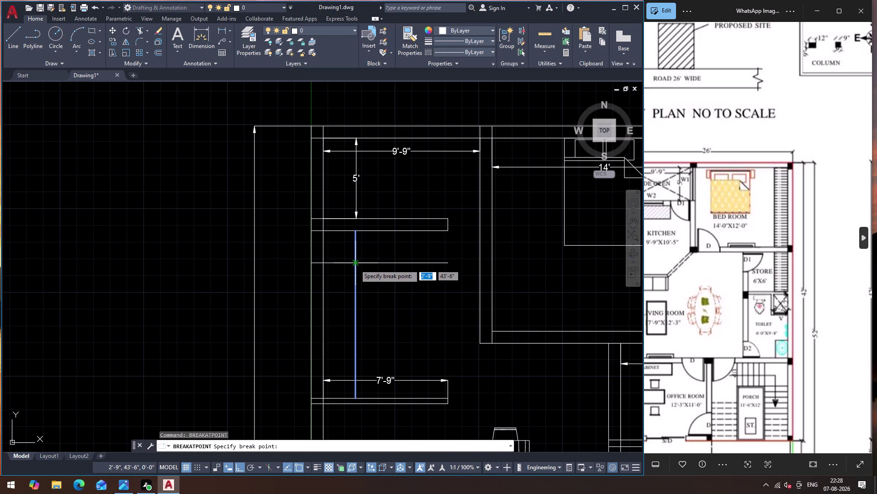
click(355, 264)
click(355, 253)
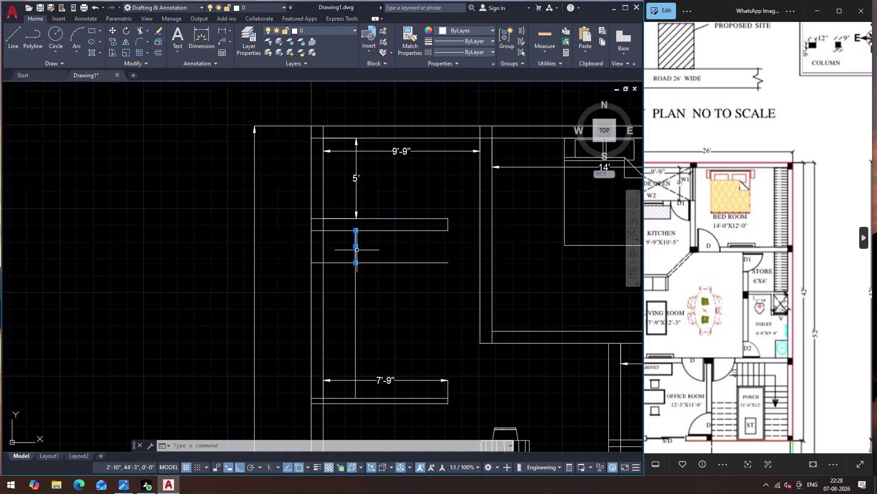
Offset the short vertical segment 4' to the right.
key(o)
key(Return)
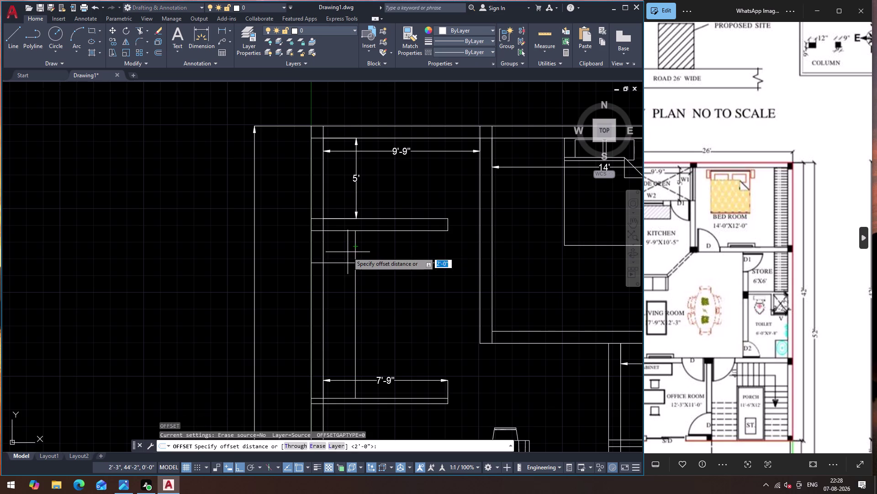
click(355, 248)
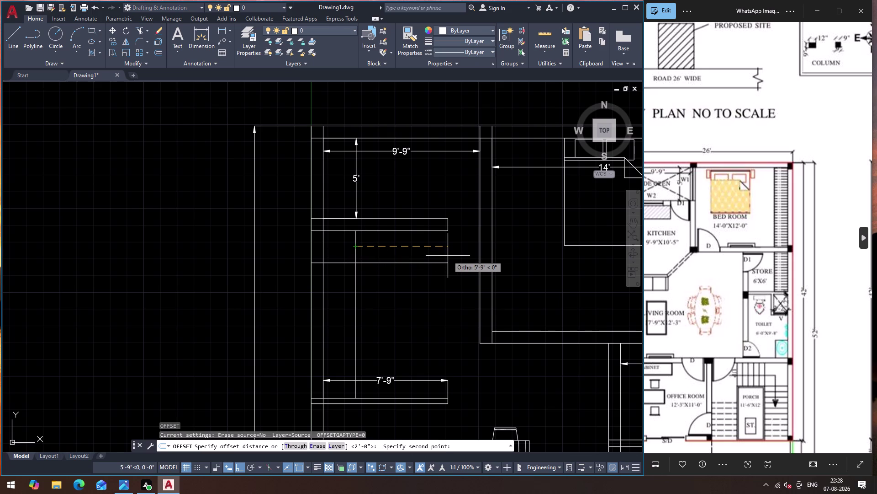
text(4')
key(Return)
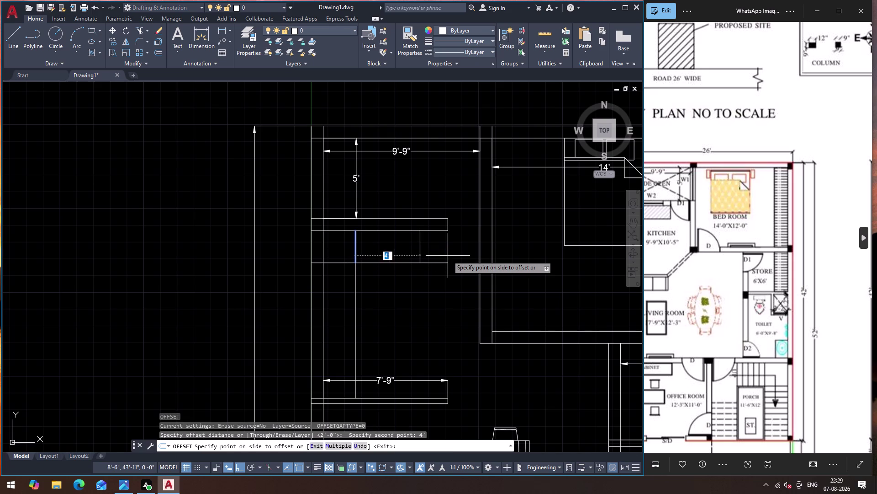
click(448, 255)
key(Escape)
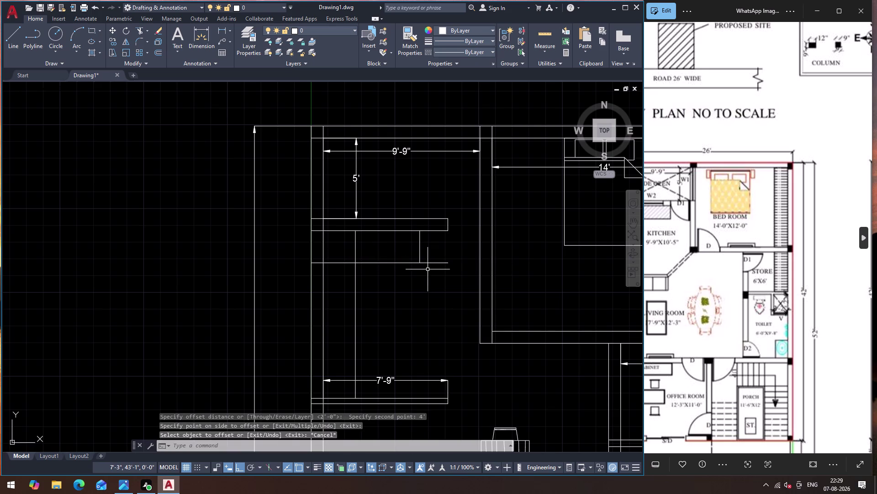
Trim the excess line pieces into a stepped L-shaped counter corner.
text(TR)
key(Return)
click(427, 270)
click(429, 255)
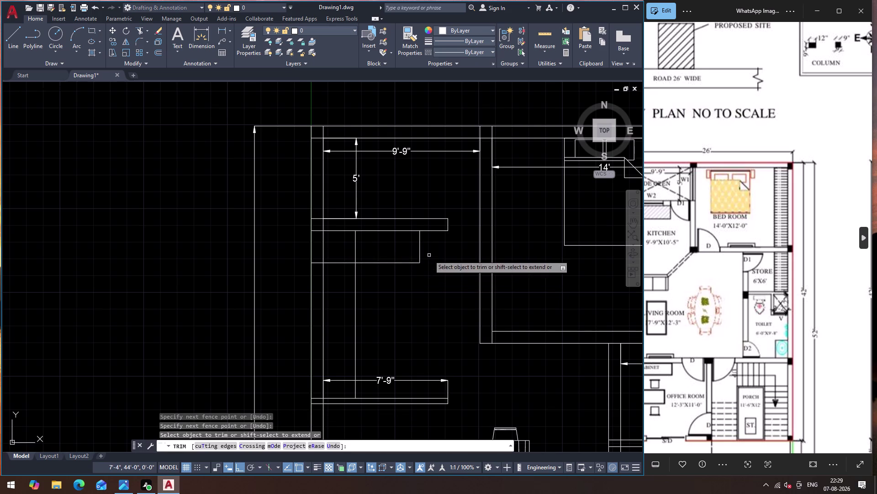
click(355, 244)
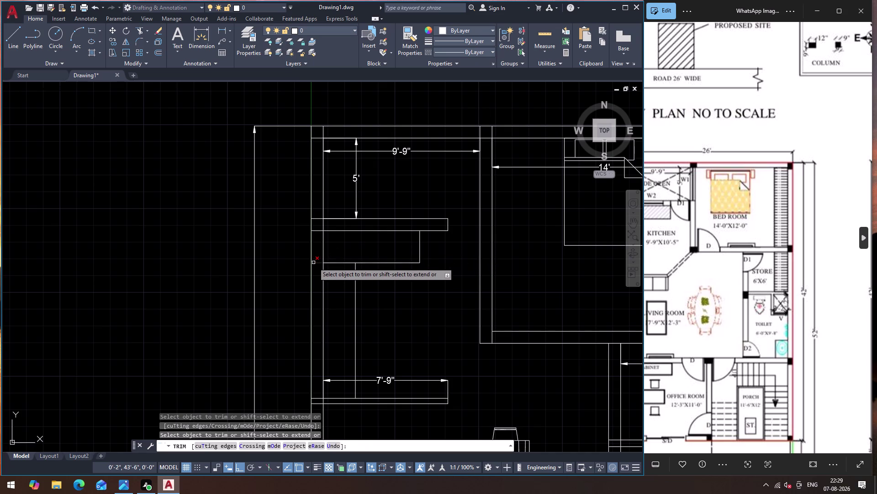
click(313, 263)
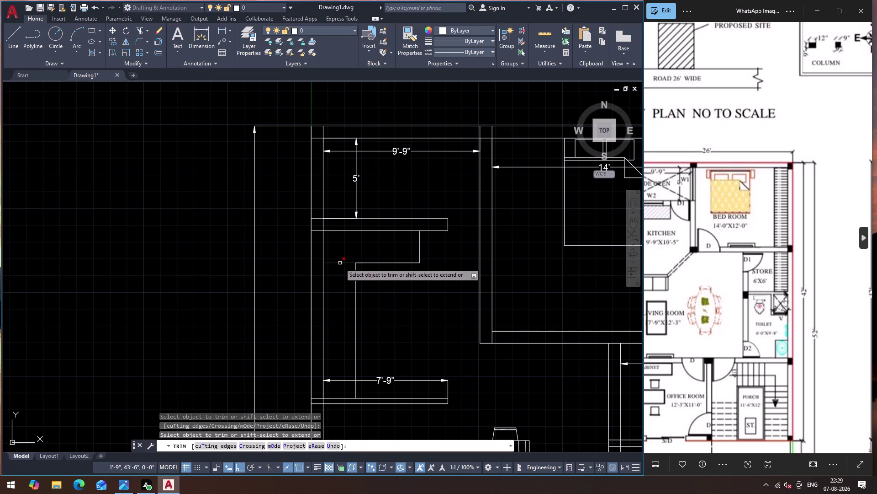
click(340, 263)
key(Escape)
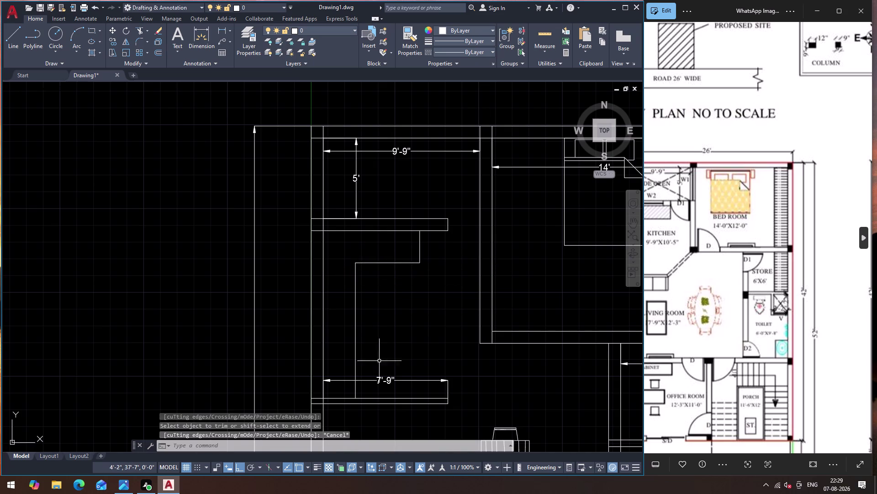
Delete the 7'-9" dimension.
click(380, 382)
key(Escape)
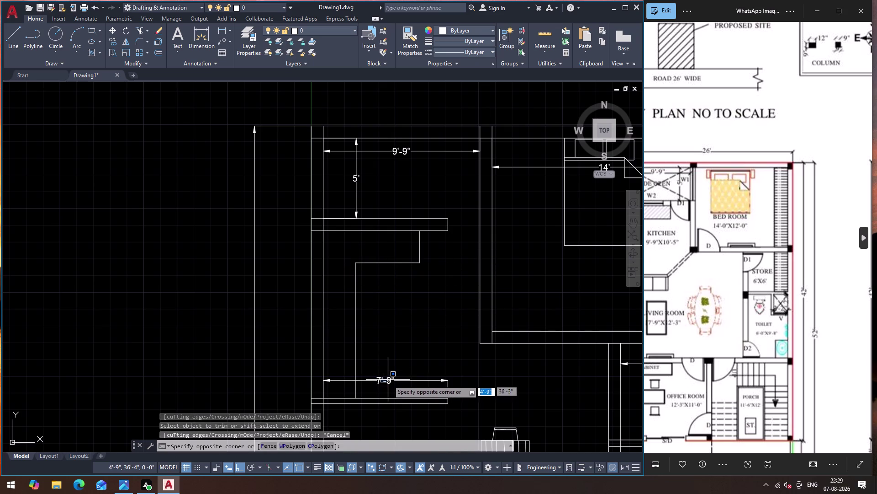
click(386, 382)
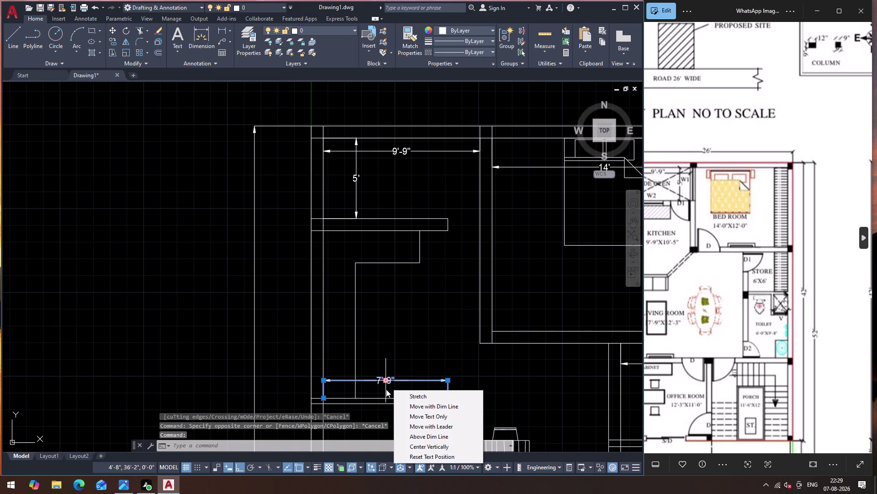
key(Delete)
key(Delete)
key(Delete)
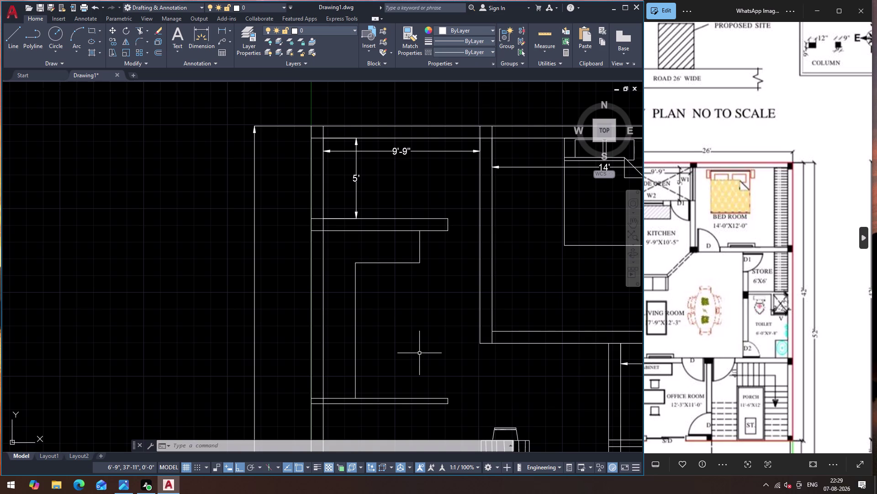
scroll(down, 3)
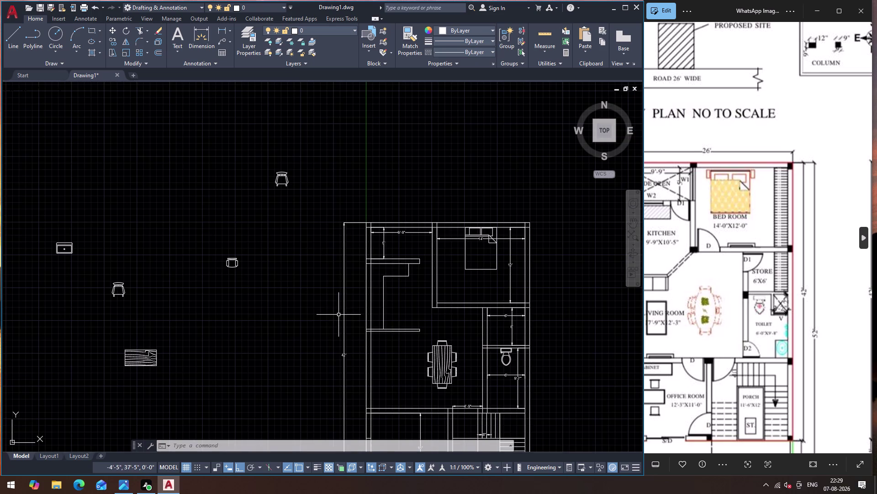
Rotate the small rectangular basin symbol upright about a pivot point.
click(41, 230)
click(81, 254)
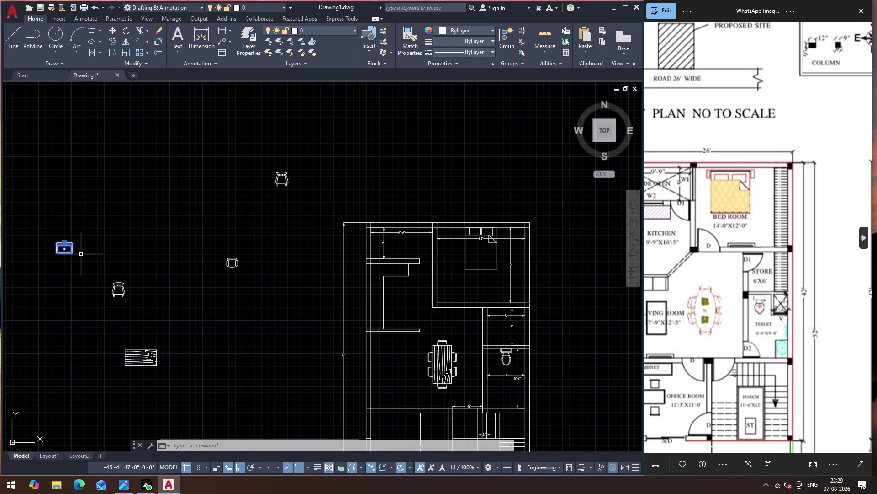
text(RP)
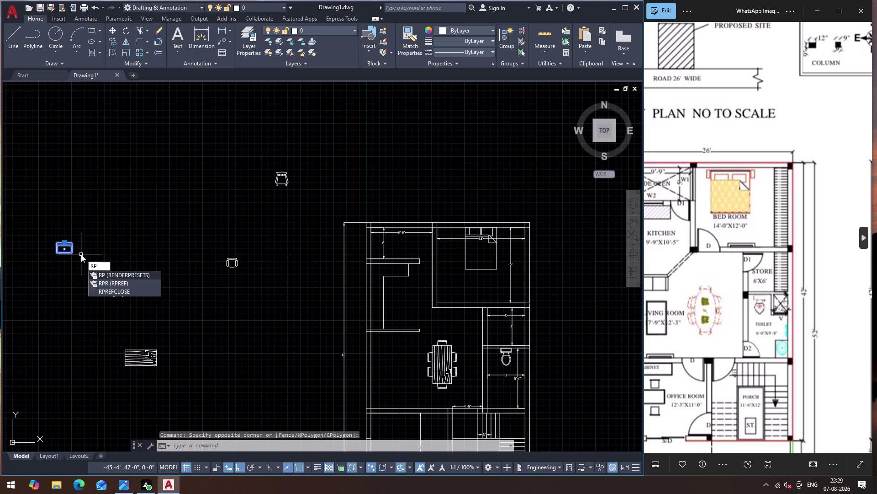
key(BackSpace)
key(o)
key(Return)
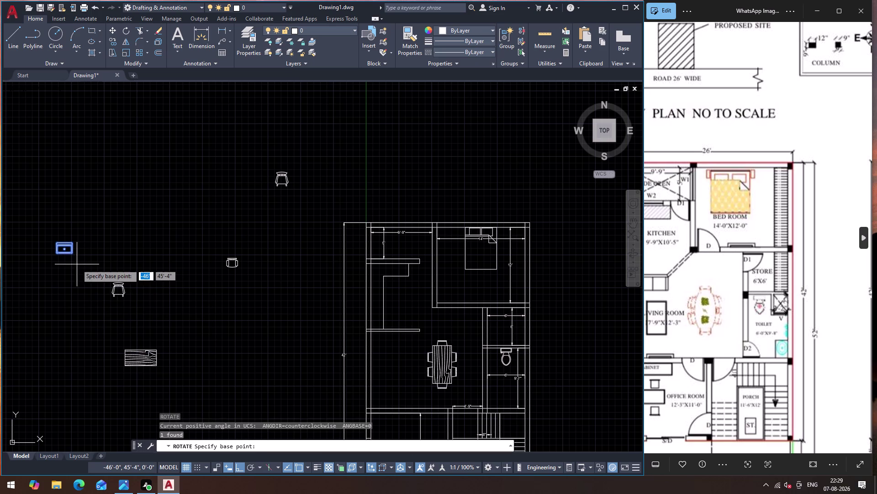
click(73, 256)
click(77, 208)
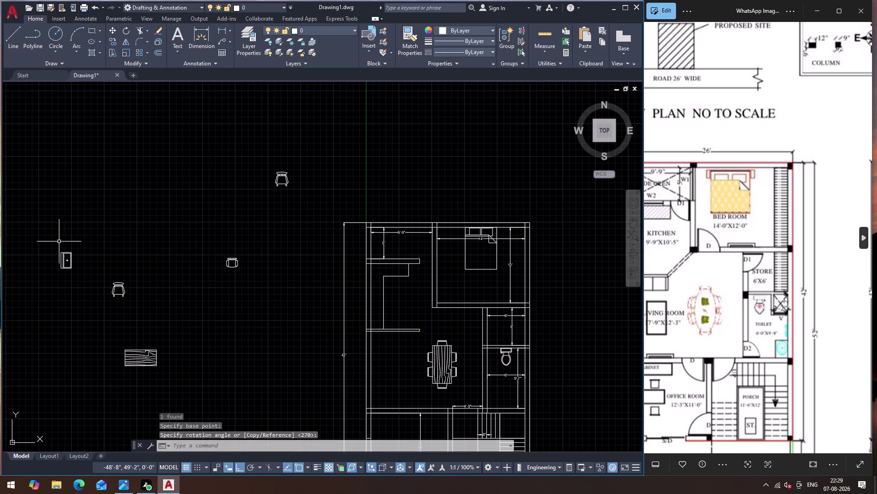
Move the rotated basin symbol to its new position near the counter.
click(53, 244)
click(78, 274)
key(m)
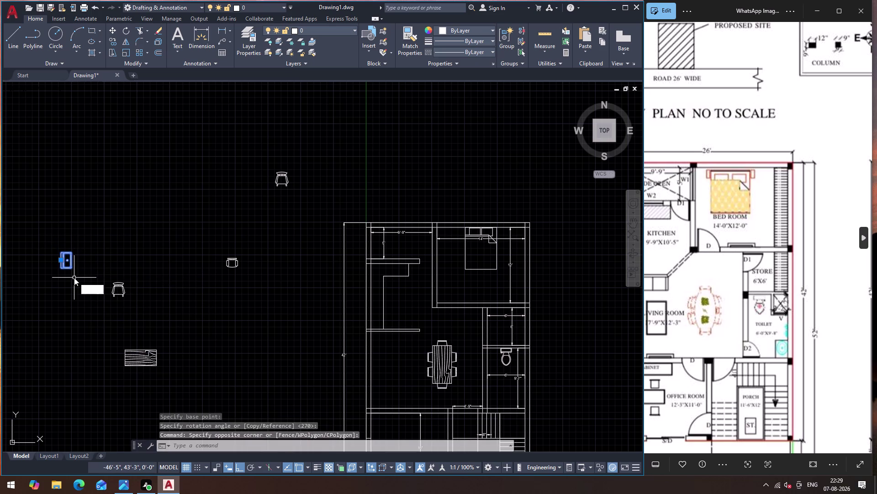
key(Return)
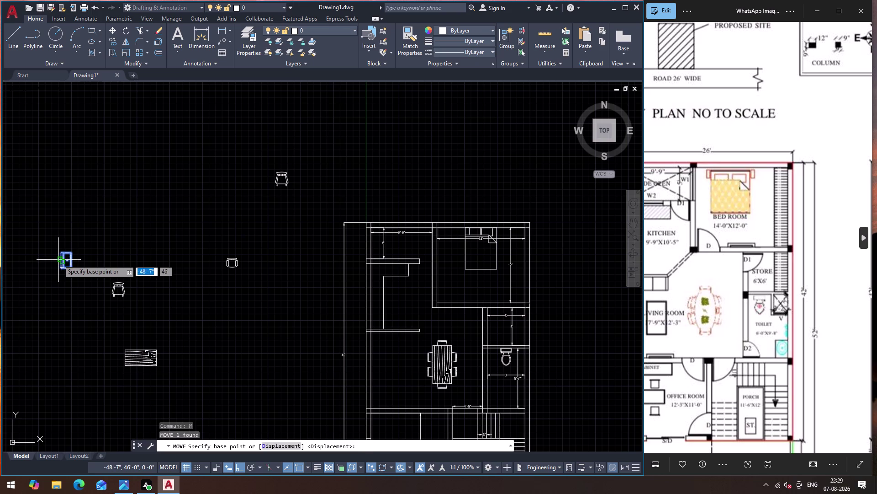
click(59, 259)
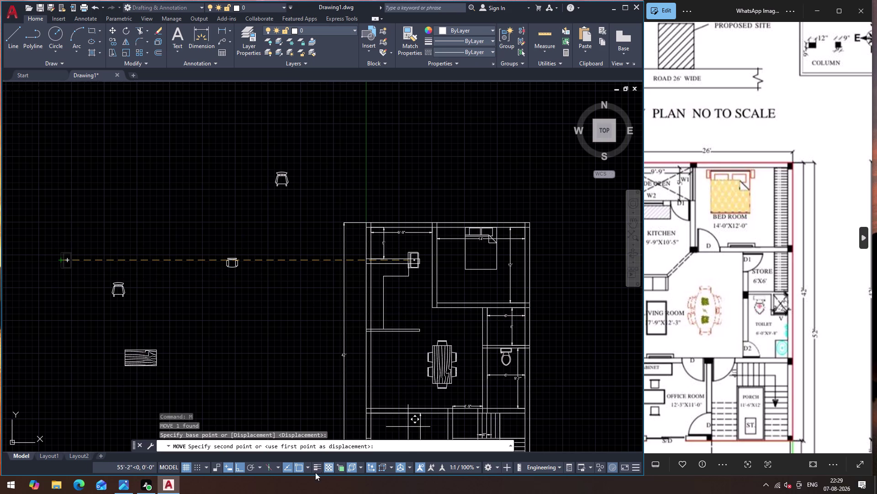
click(239, 465)
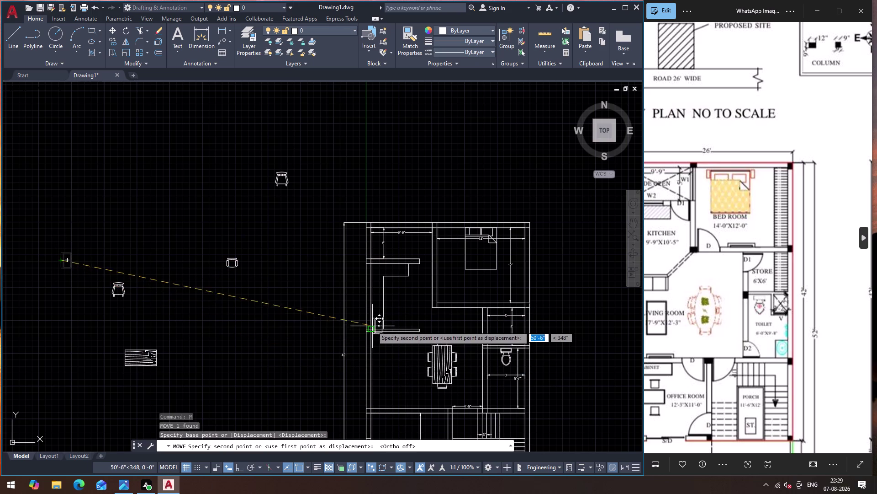
scroll(up, 3)
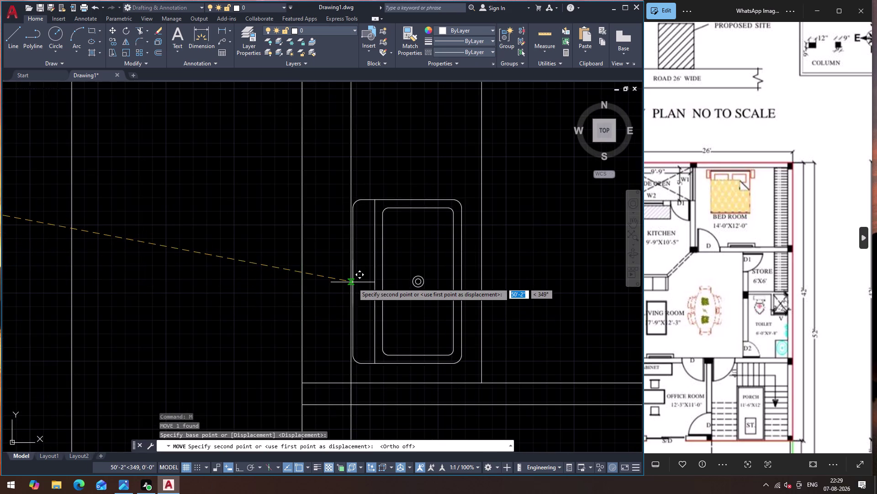
click(351, 287)
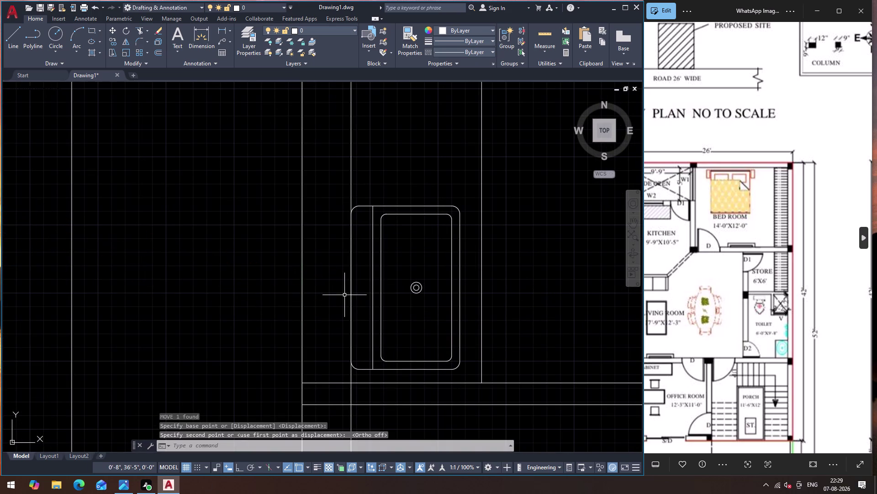
key(Escape)
Nudge the basin with Ortho on so it snaps onto the wall line.
click(368, 204)
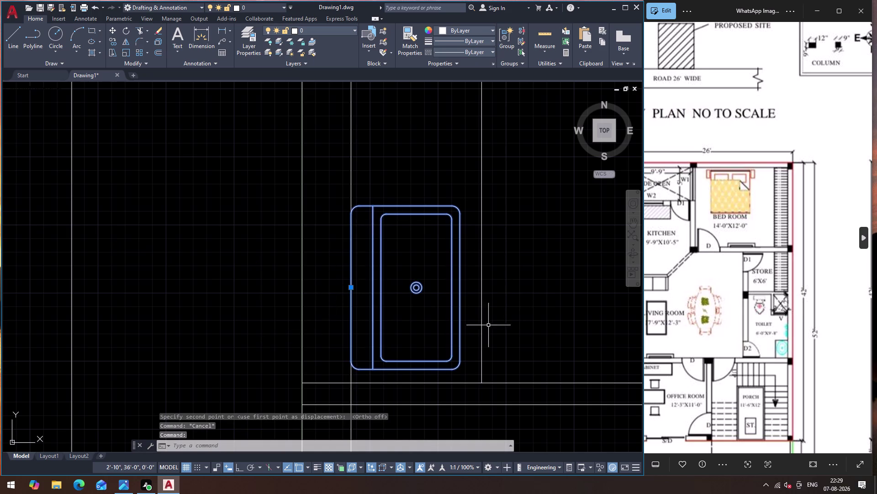
key(m)
key(Return)
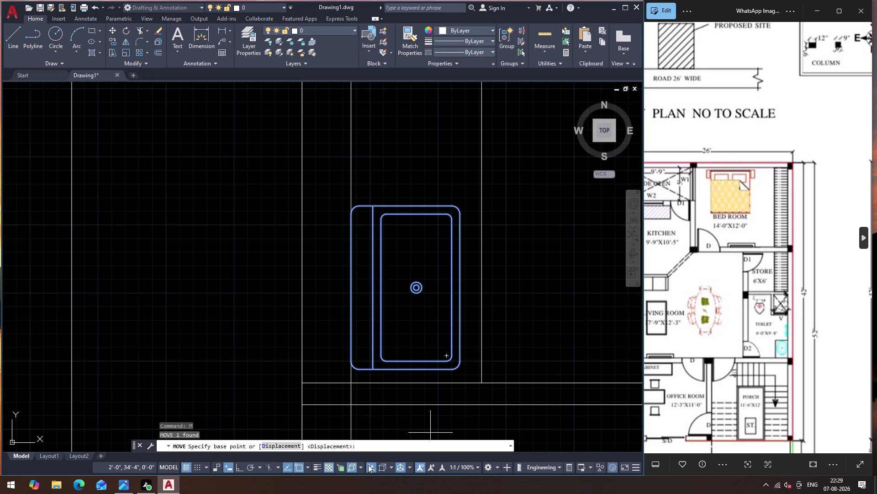
click(243, 466)
click(406, 370)
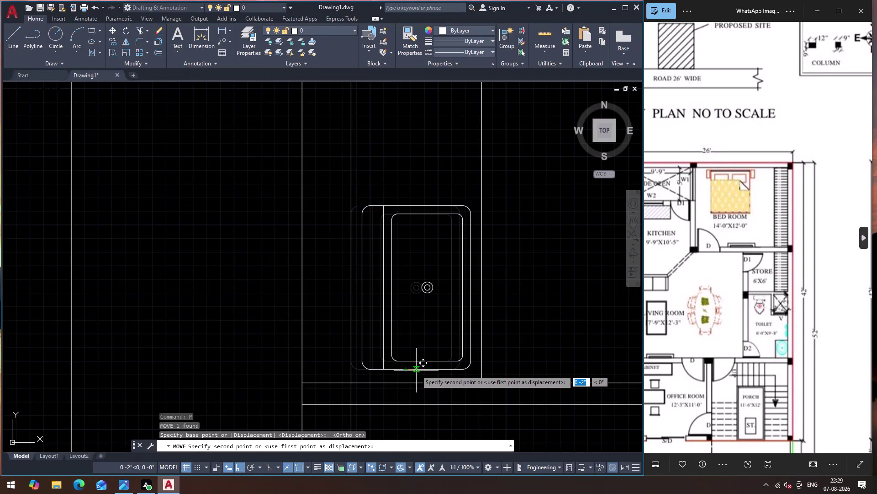
click(417, 370)
scroll(down, 3)
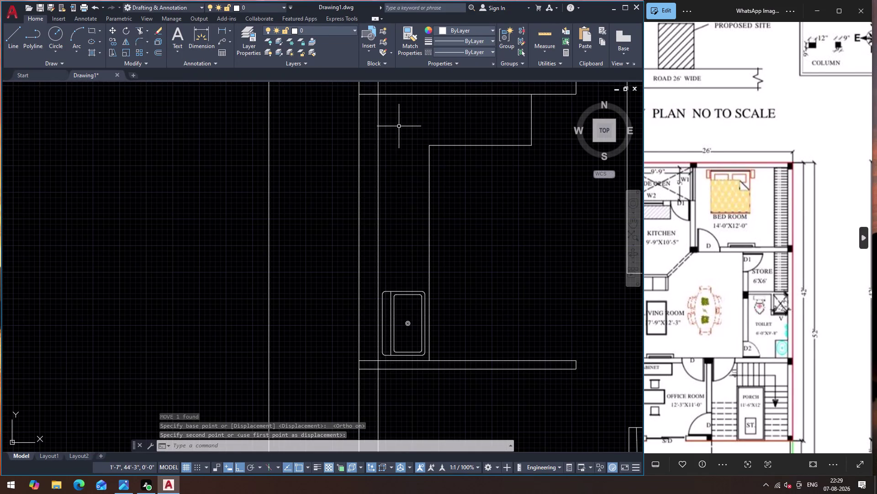
scroll(up, 3)
scroll(down, 3)
scroll(up, 3)
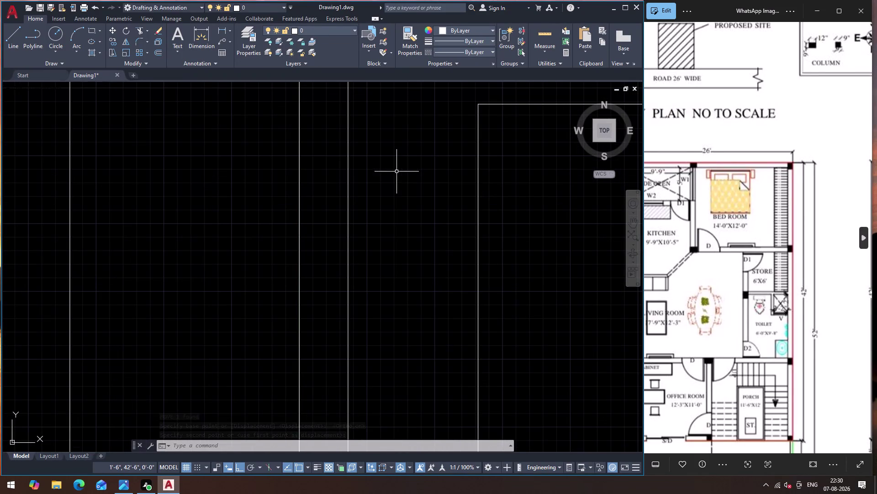
Draw a tall stove rectangle with REC.
key(Escape)
text(REC)
key(Return)
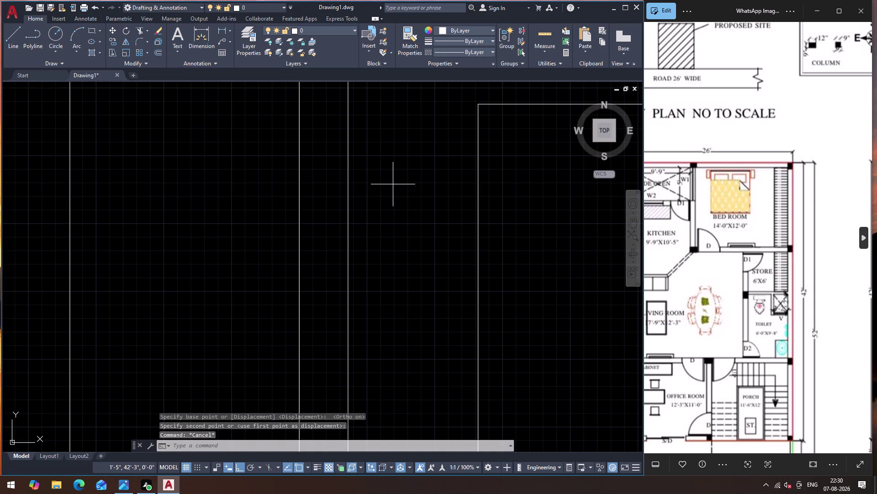
click(366, 179)
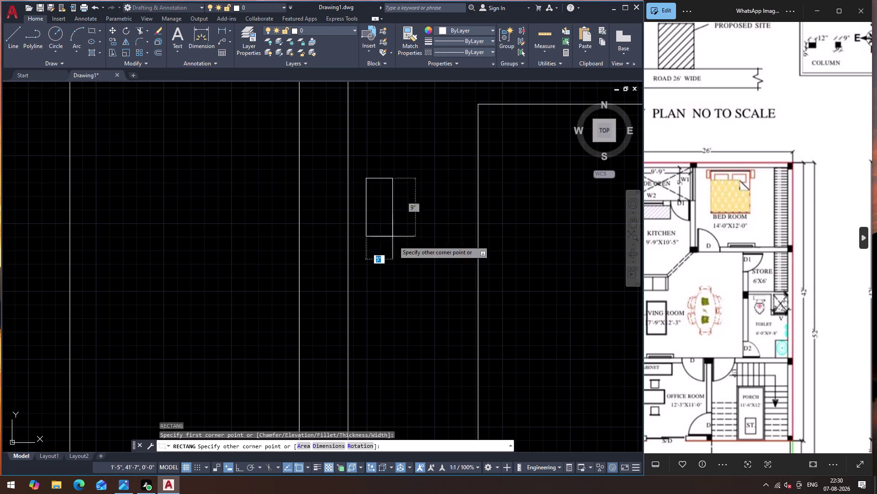
click(451, 365)
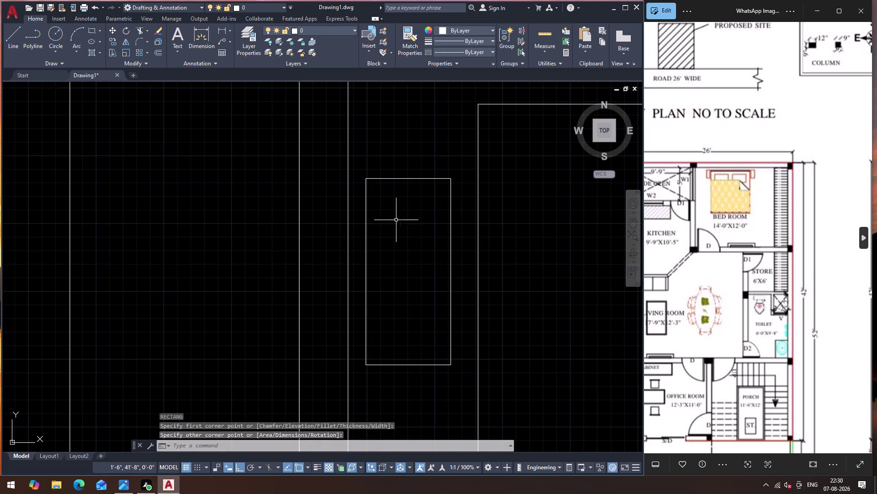
key(Escape)
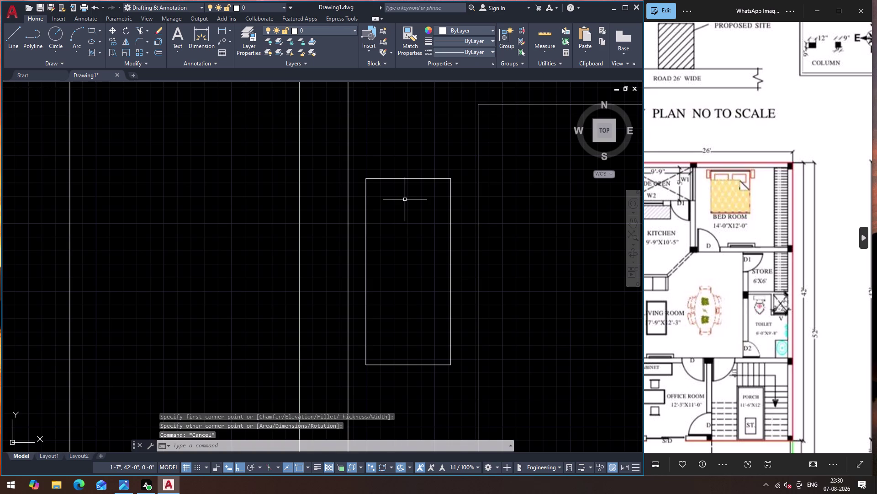
Add vertical and horizontal centre lines between the rectangle's side midpoints.
key(l)
key(Return)
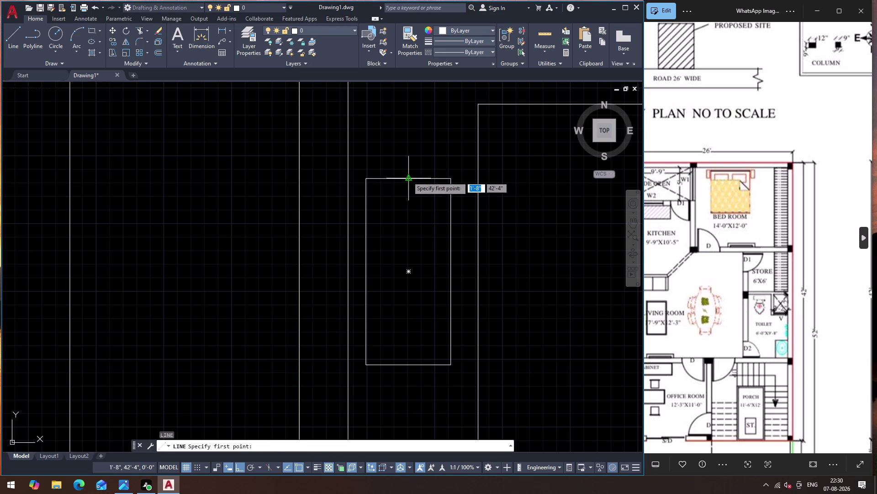
click(408, 177)
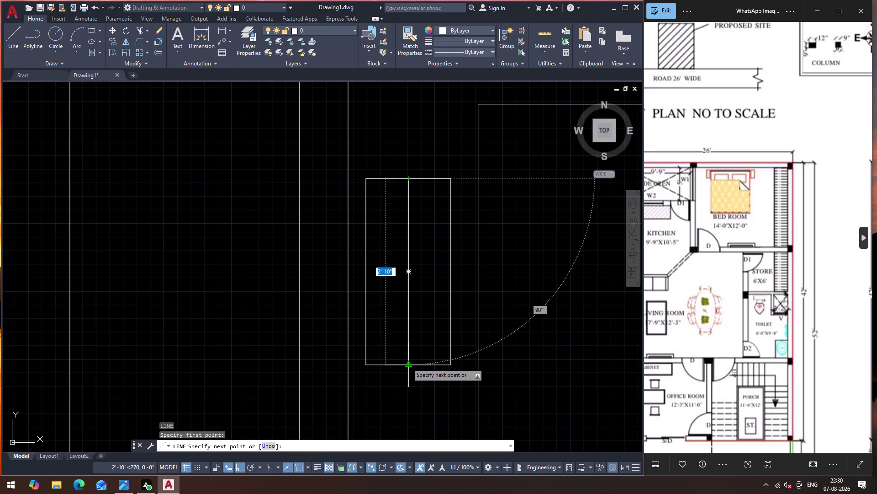
click(407, 362)
key(Escape)
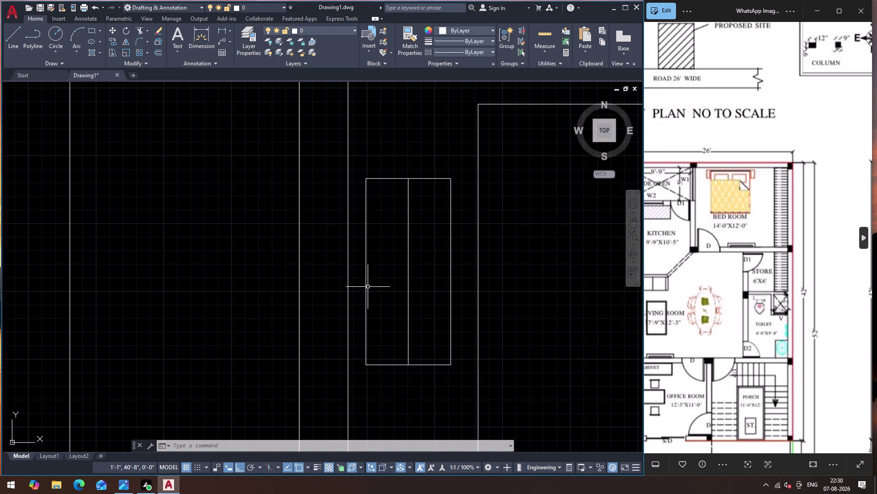
key(l)
key(Return)
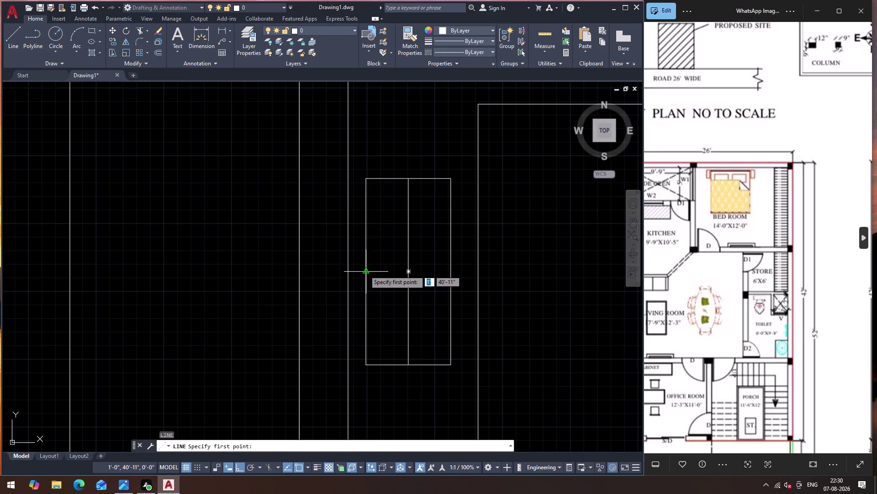
click(364, 270)
click(450, 270)
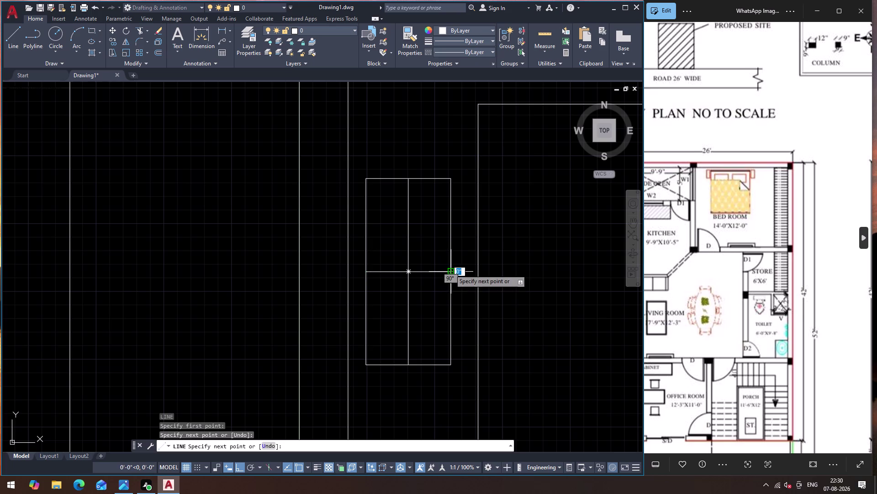
key(Escape)
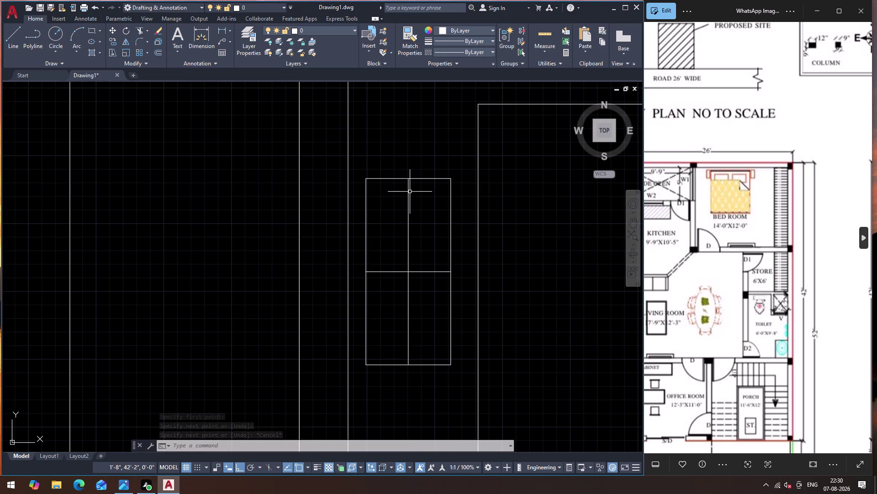
Draw the outer burner circle centred between the top midpoint and rectangle centre (M2P).
key(m)
text(2P)
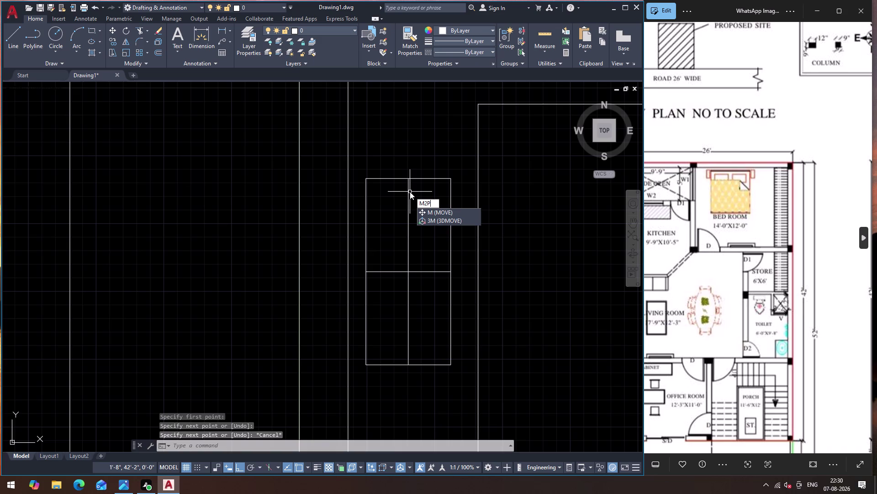
key(Return)
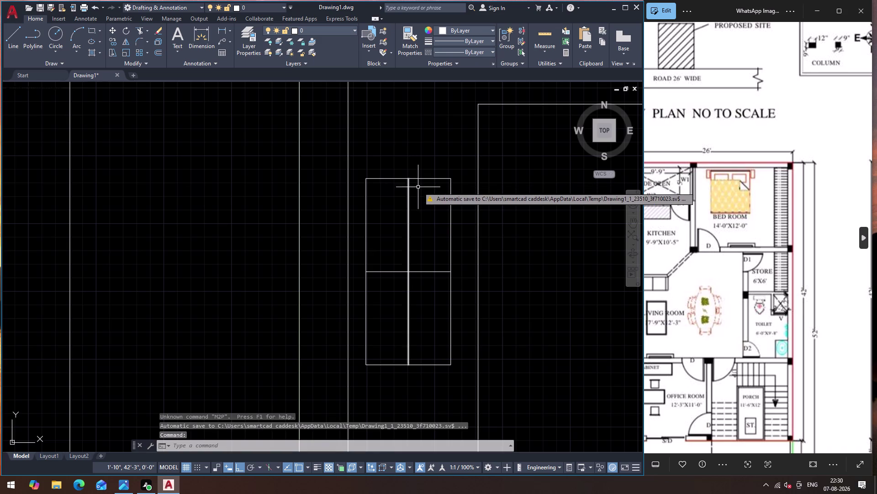
key(Escape)
key(c)
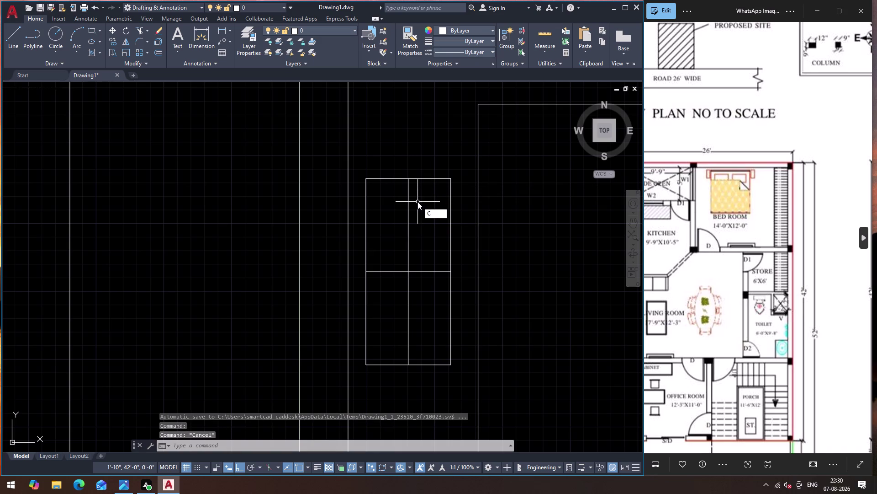
key(Return)
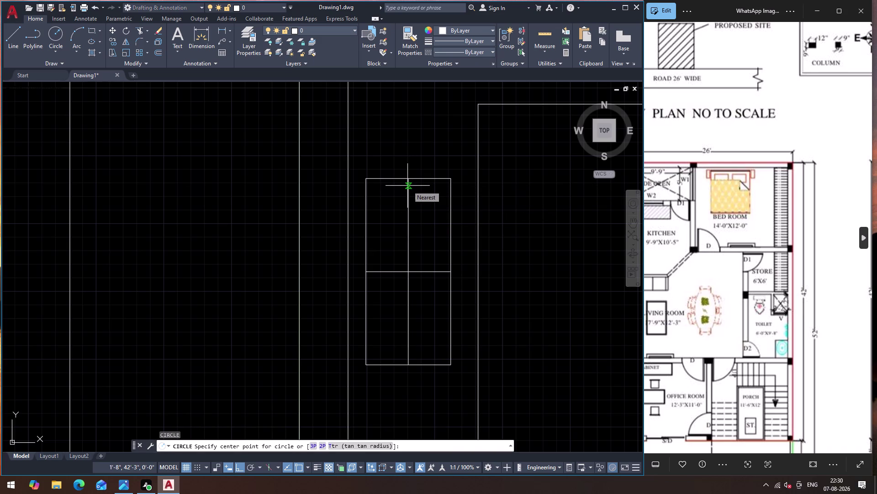
text(M2P)
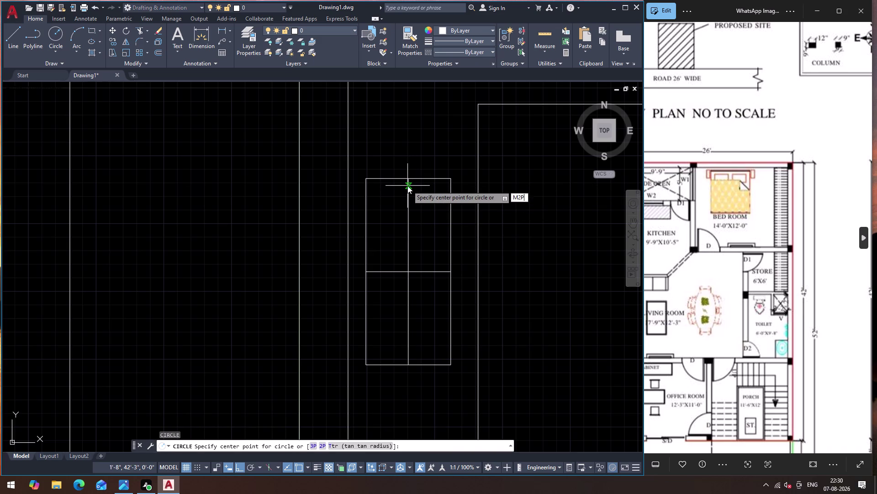
key(Return)
click(410, 176)
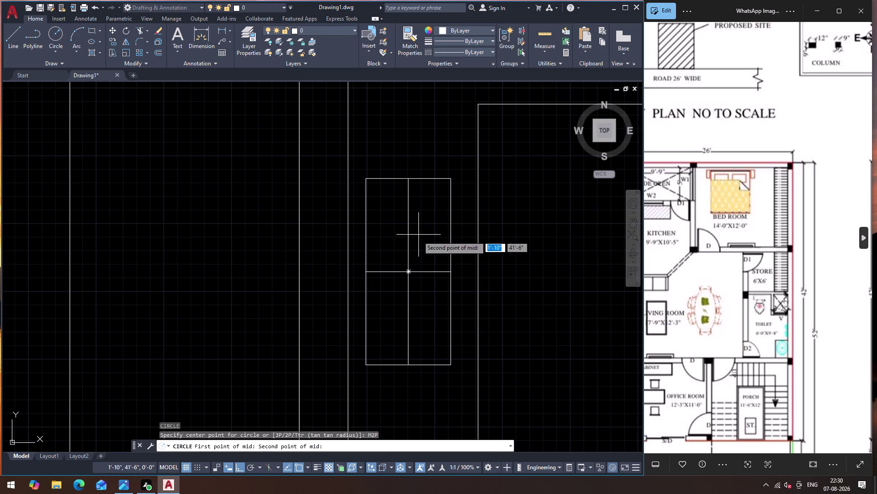
click(410, 270)
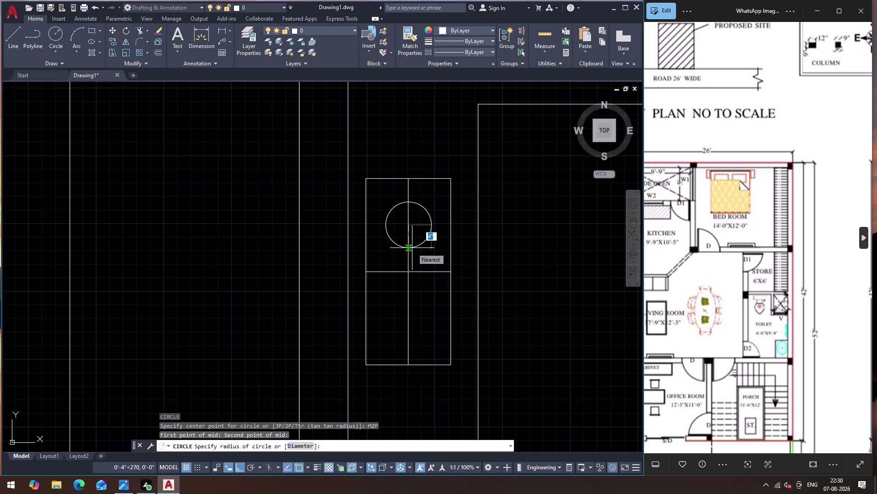
click(414, 253)
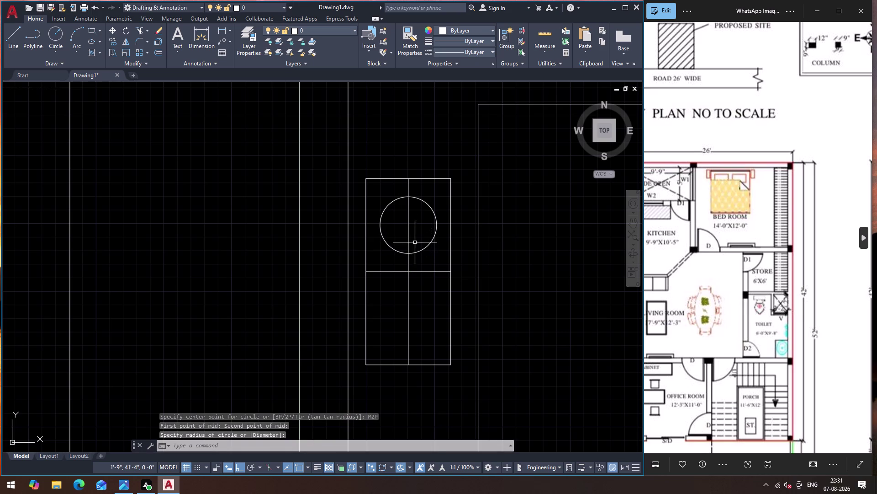
Add a smaller concentric inner circle and delete the vertical centre line.
key(Return)
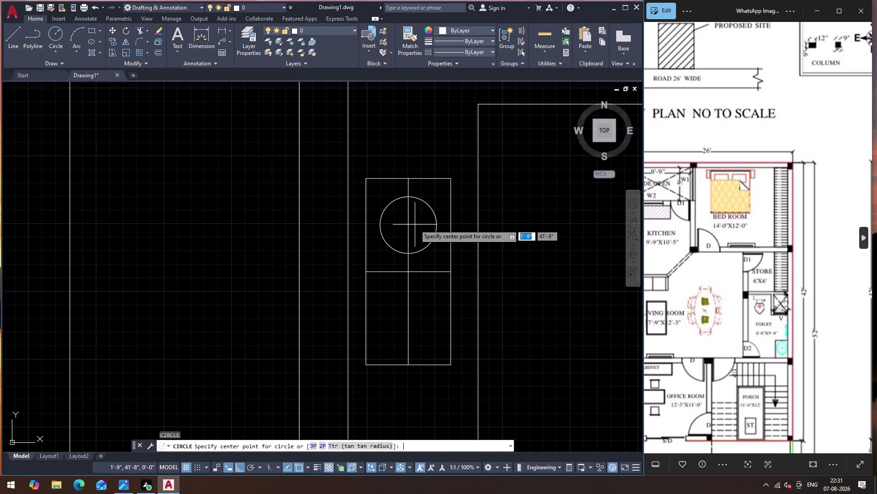
click(409, 225)
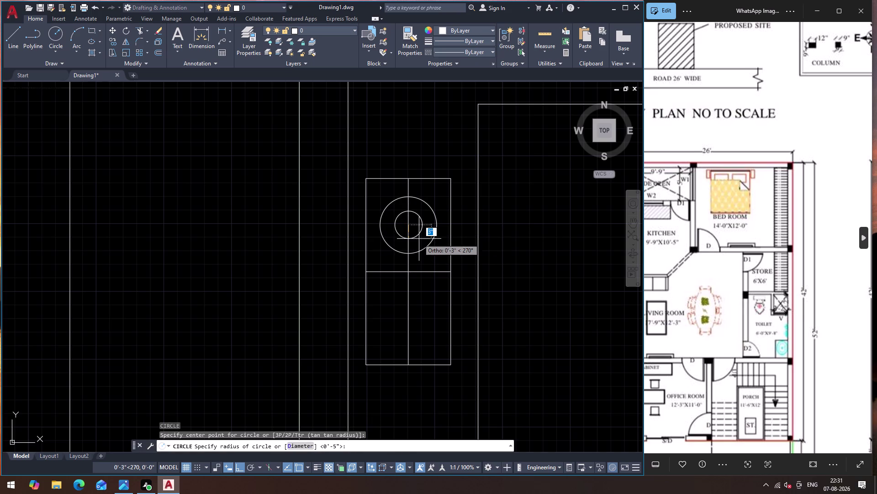
click(419, 240)
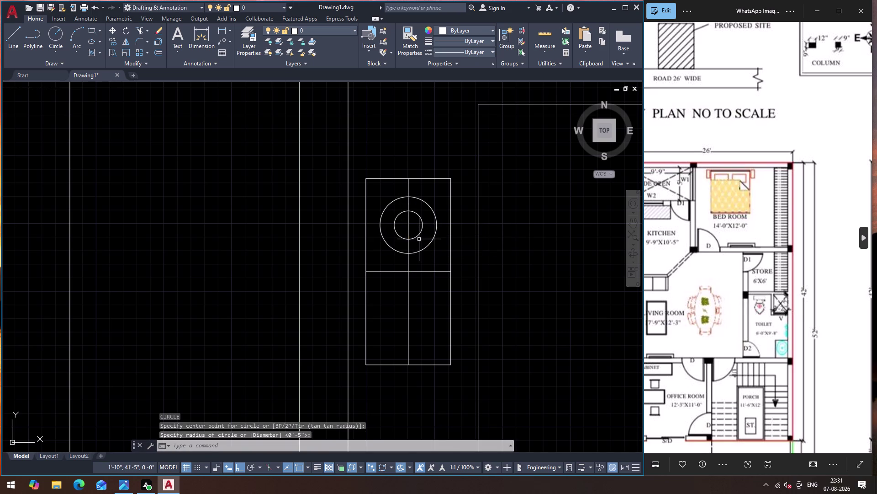
key(Return)
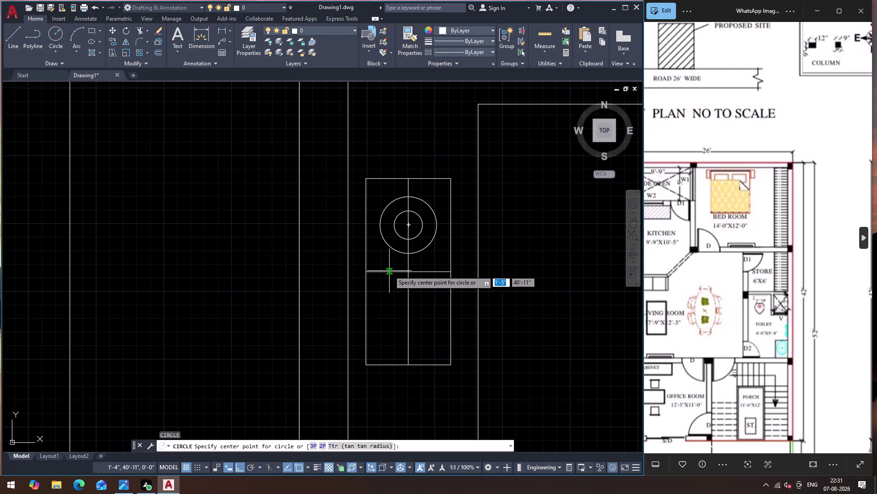
key(Return)
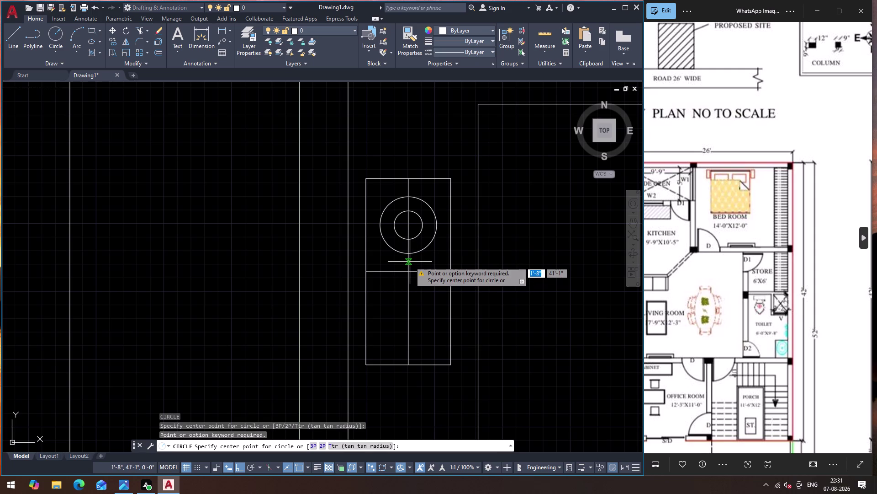
key(Escape)
click(408, 263)
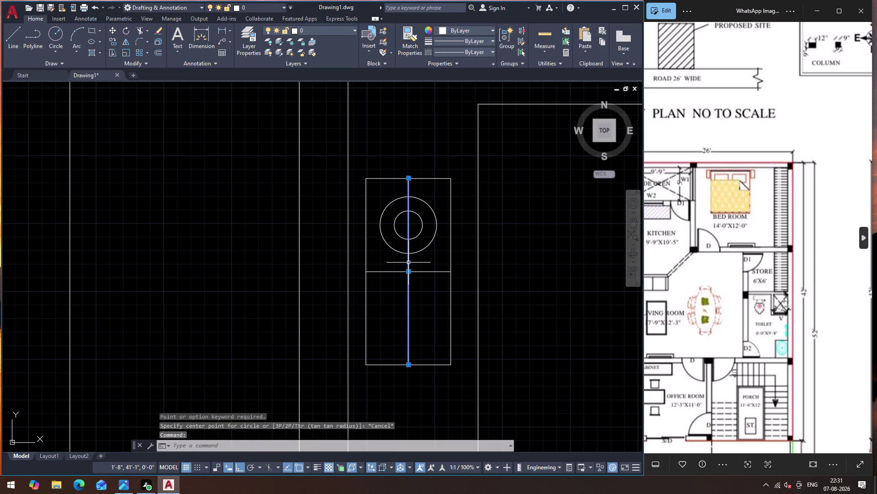
key(Delete)
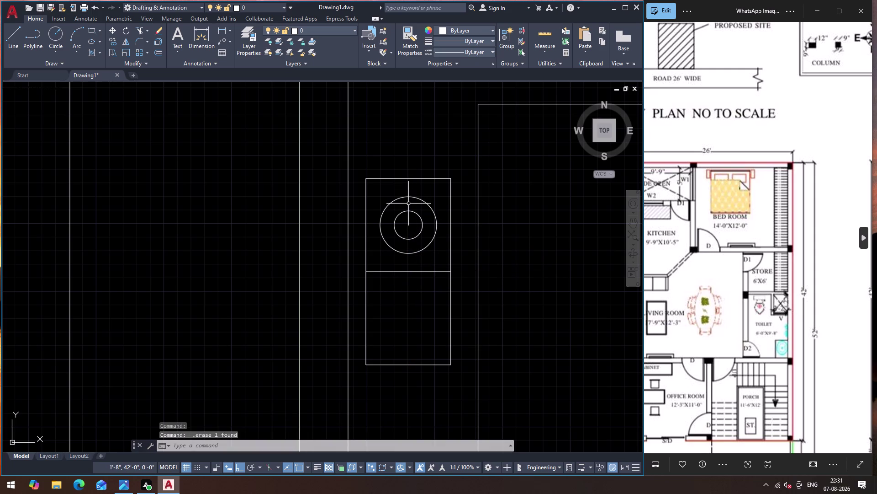
Try a Solid hatch in colour 0,0,0 on the ring between the circles.
key(h)
key(Return)
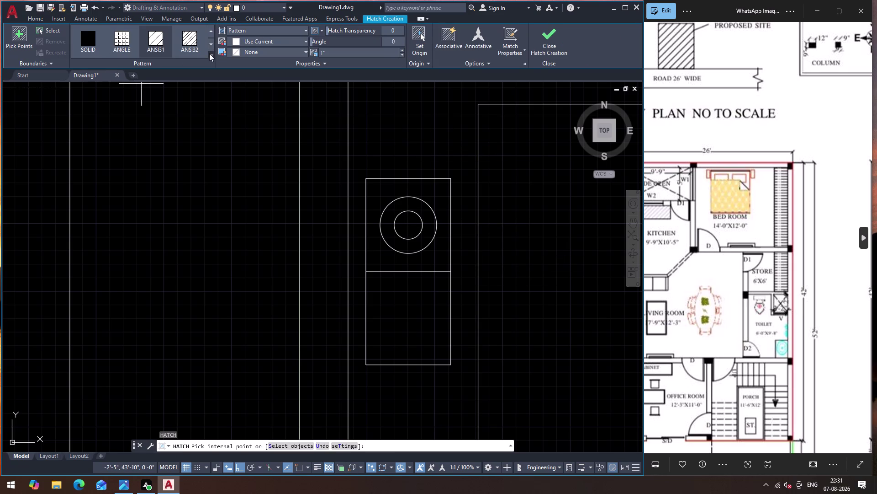
click(85, 46)
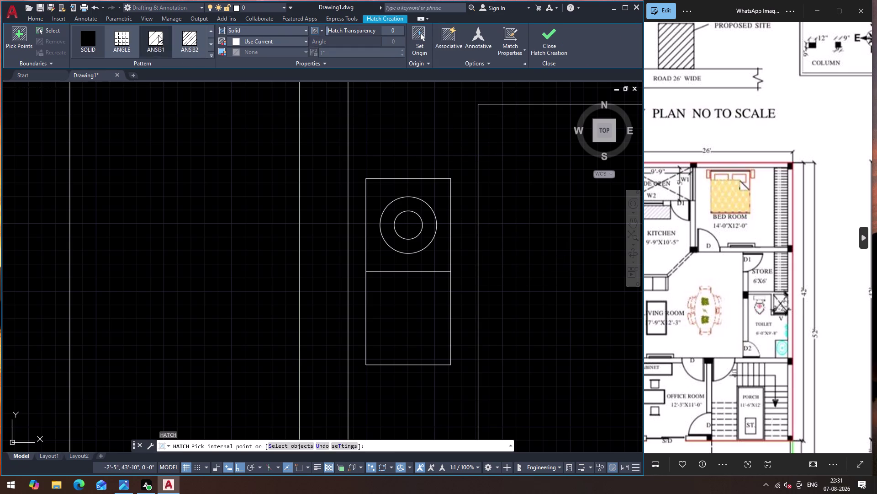
click(304, 29)
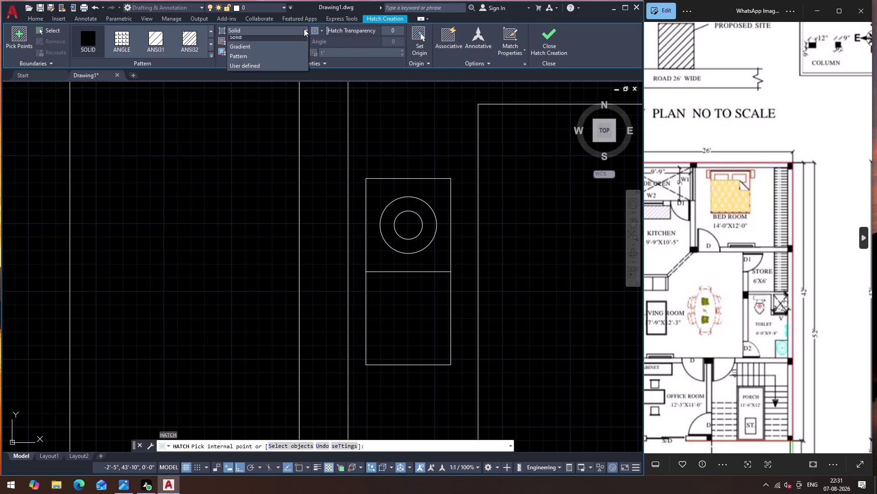
click(304, 29)
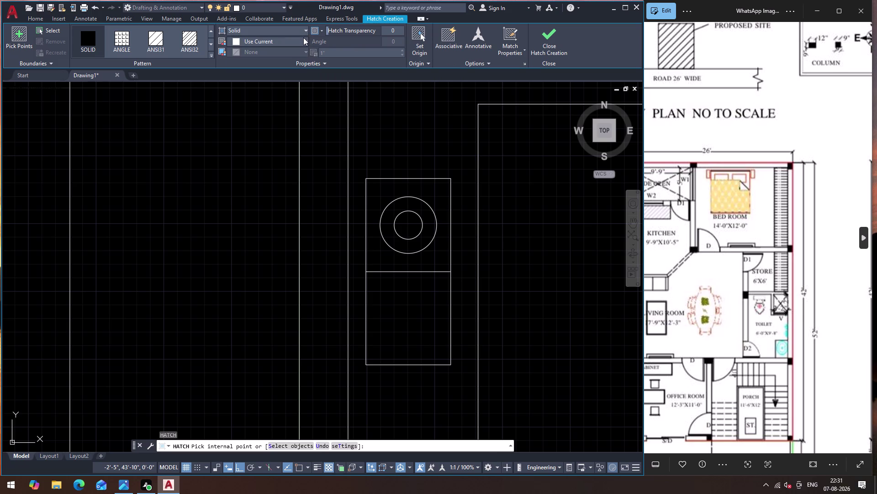
click(303, 37)
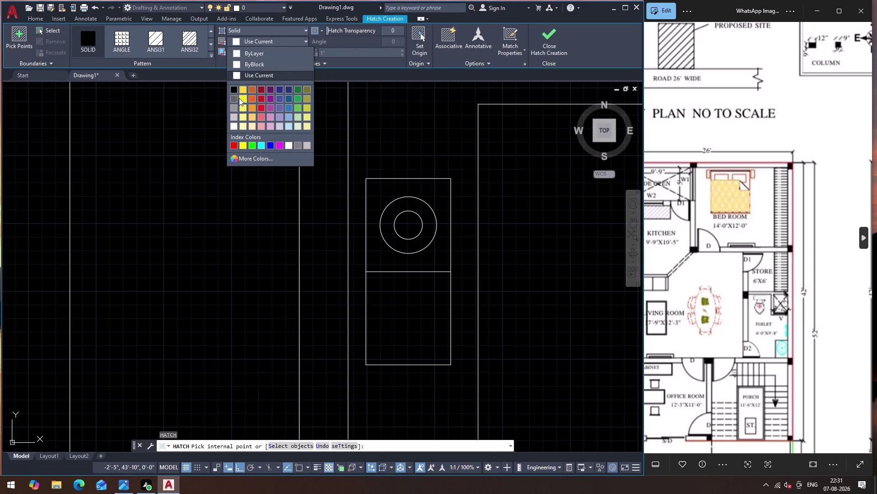
click(236, 90)
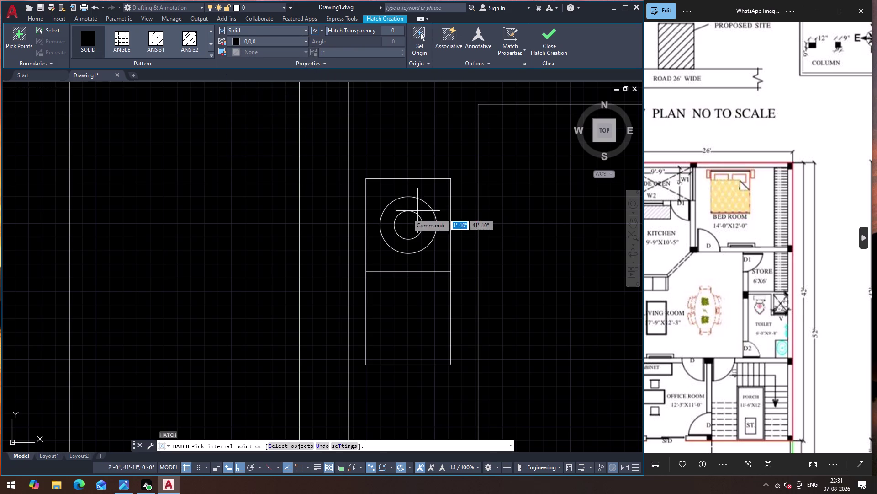
click(407, 206)
click(418, 203)
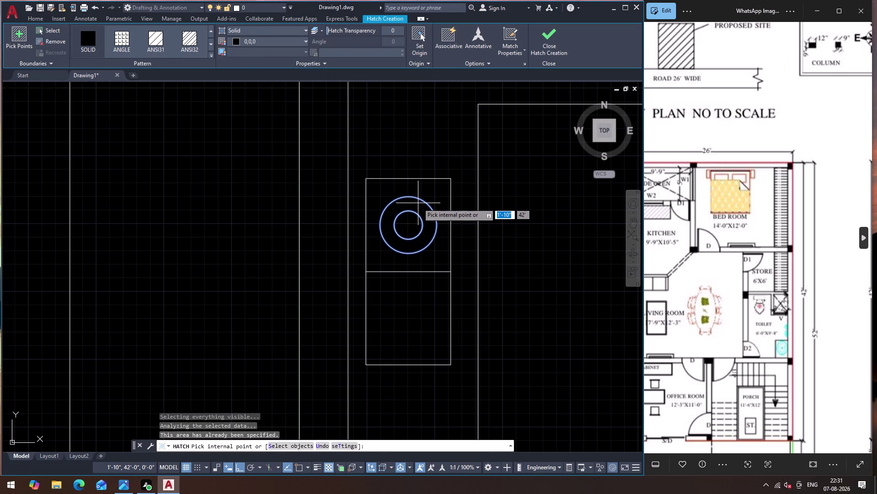
key(Escape)
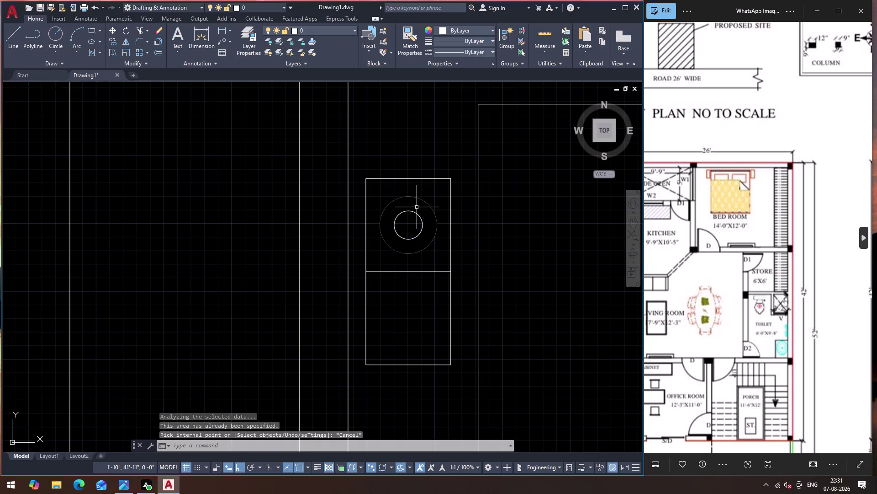
Cancel the hatch and undo twice to restore the erased centre line.
key(Escape)
key(Escape)
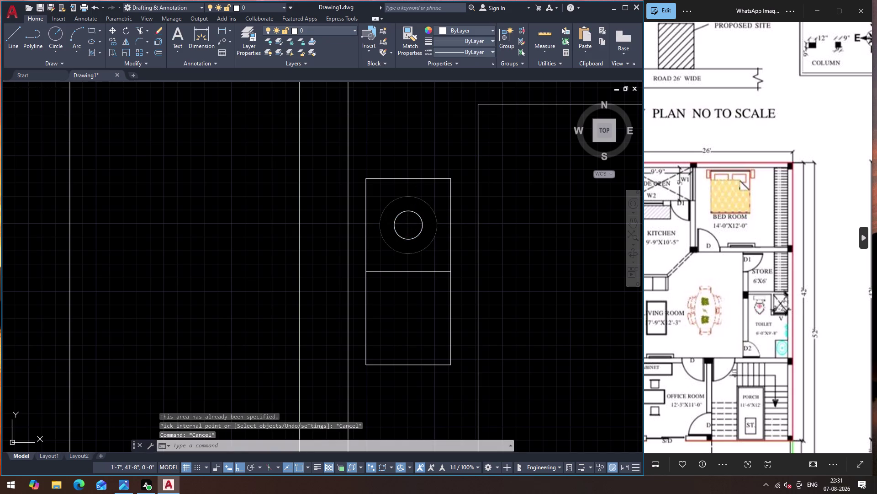
key(Escape)
key(ctrl+z)
key(ctrl+z)
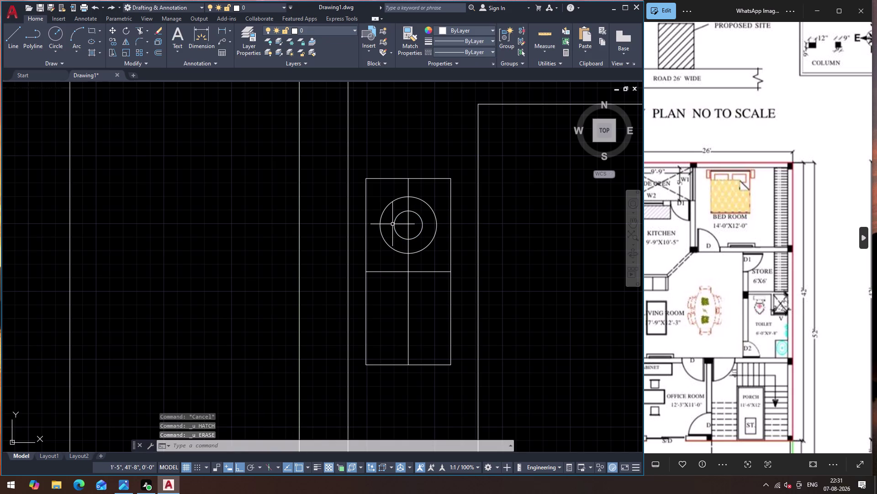
Delete the centre line and mirror both circles across the horizontal divider, keeping originals.
click(408, 259)
key(Delete)
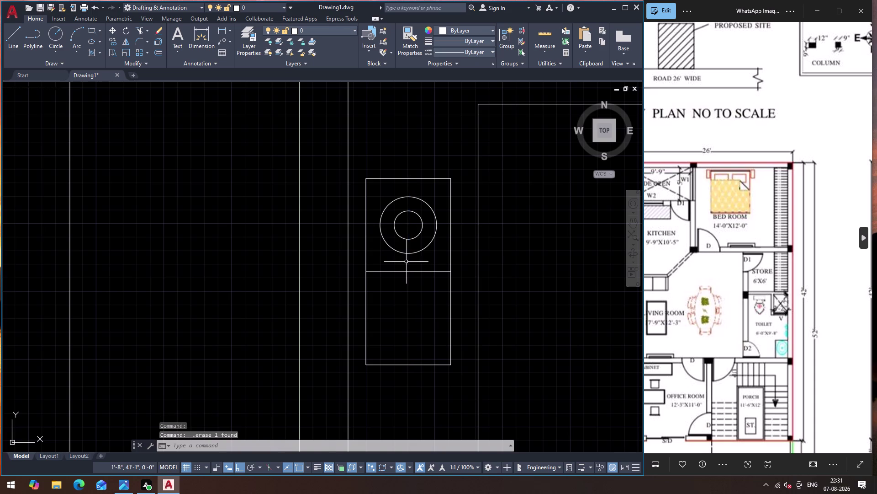
click(393, 202)
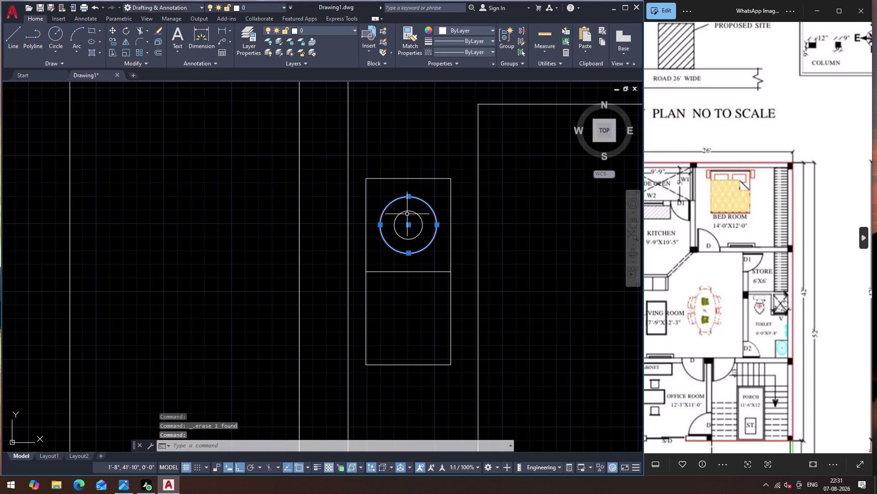
click(407, 210)
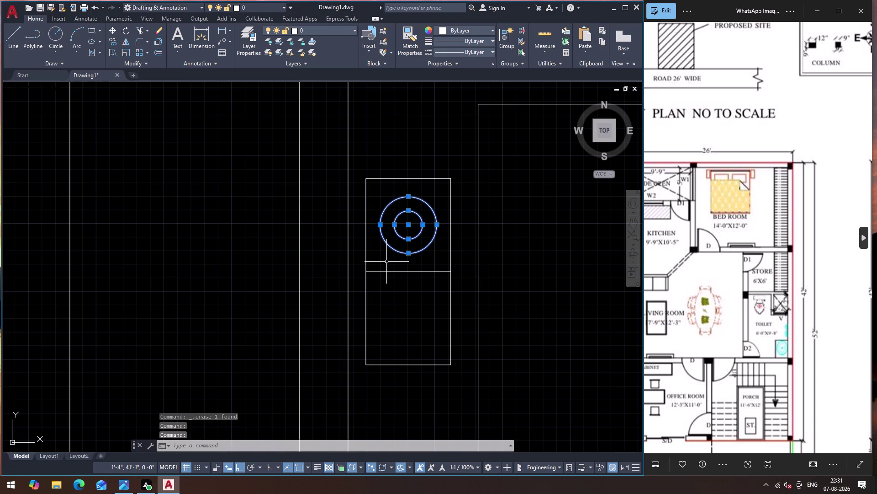
text(MI)
key(Return)
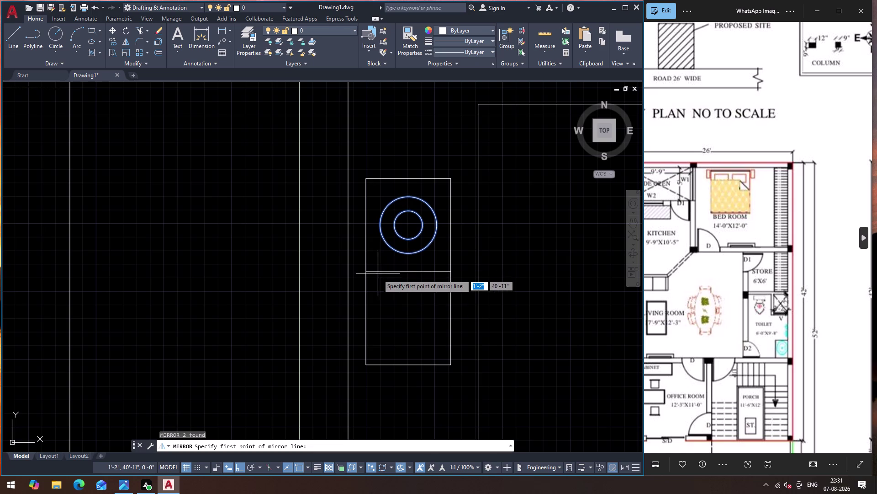
click(366, 269)
click(451, 268)
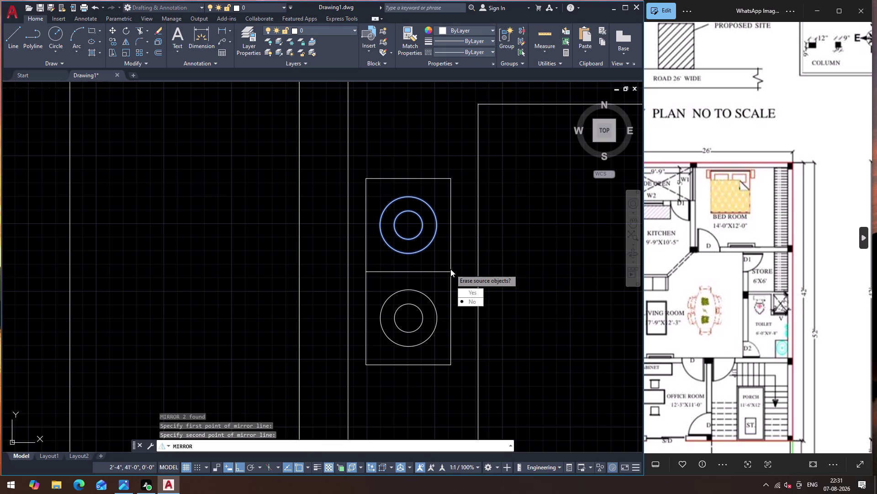
drag(470, 297, 450, 269)
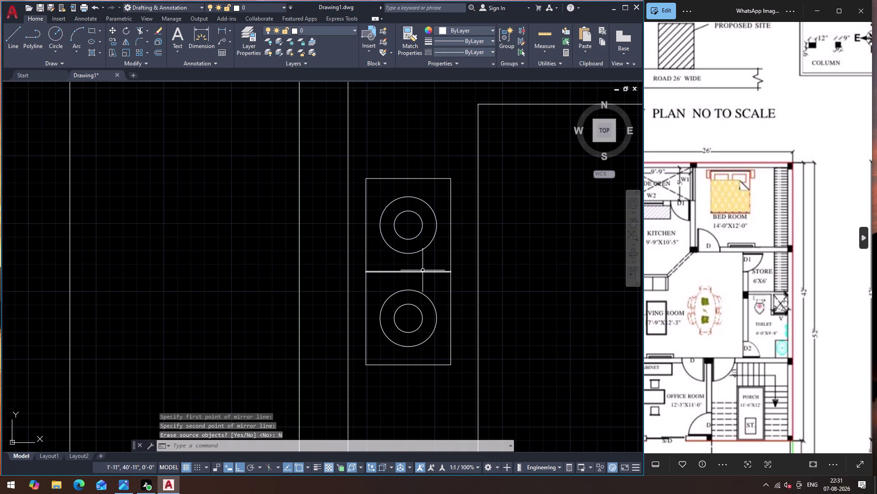
click(423, 270)
Delete the leftover short divider line.
key(Delete)
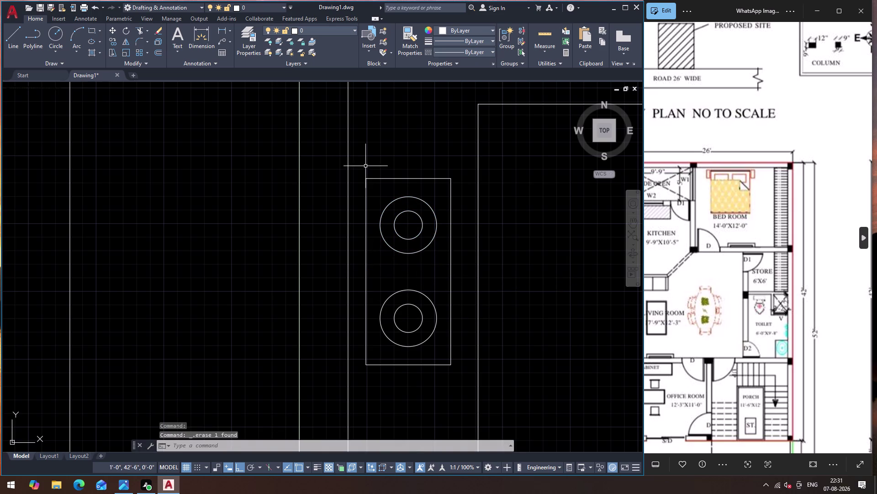
scroll(down, 3)
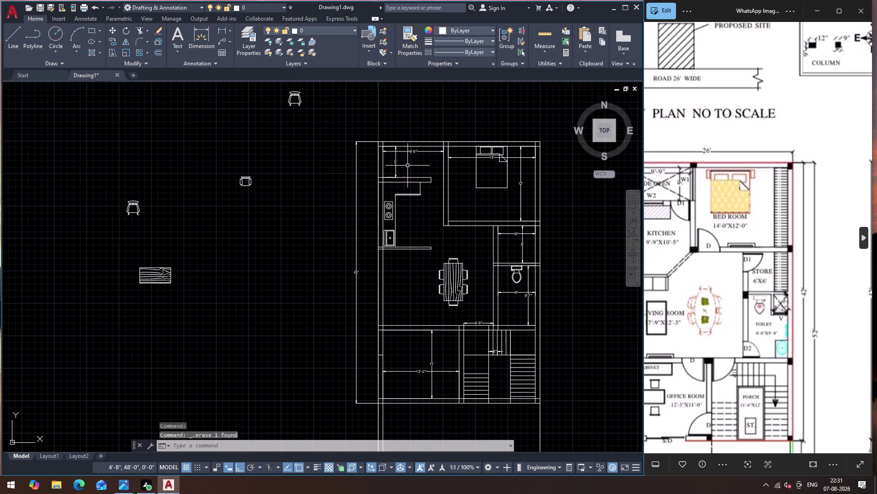
scroll(down, 3)
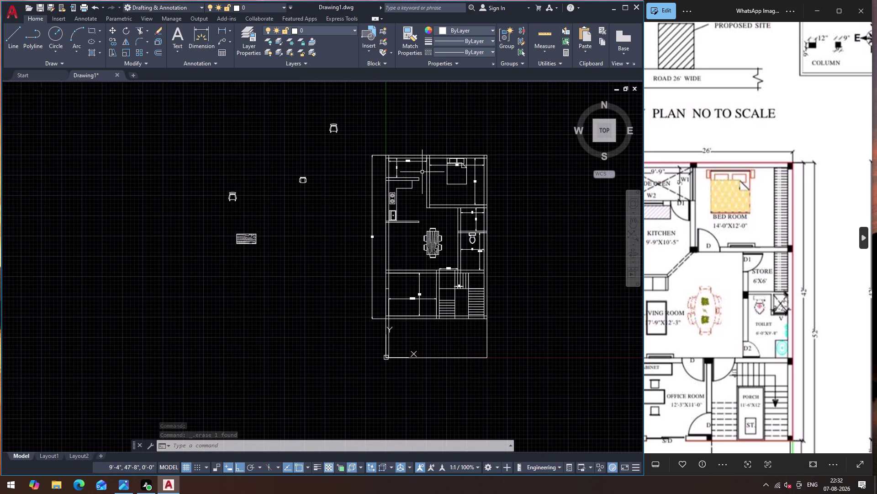
scroll(up, 3)
scroll(down, 3)
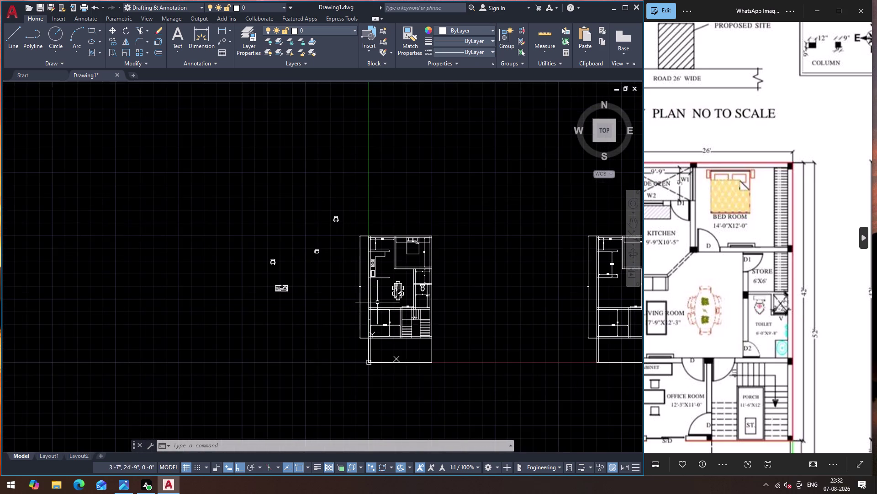
scroll(up, 3)
scroll(down, 3)
scroll(up, 3)
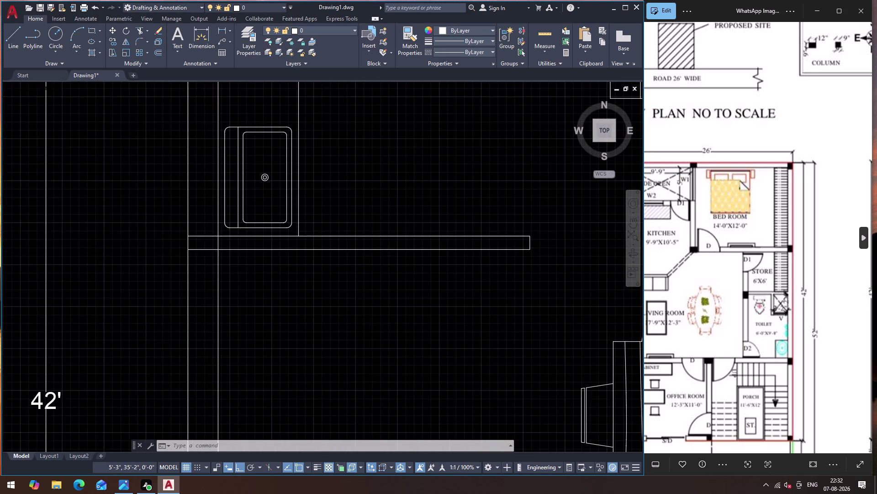
Offset the line below the counter by 2' downward.
click(393, 260)
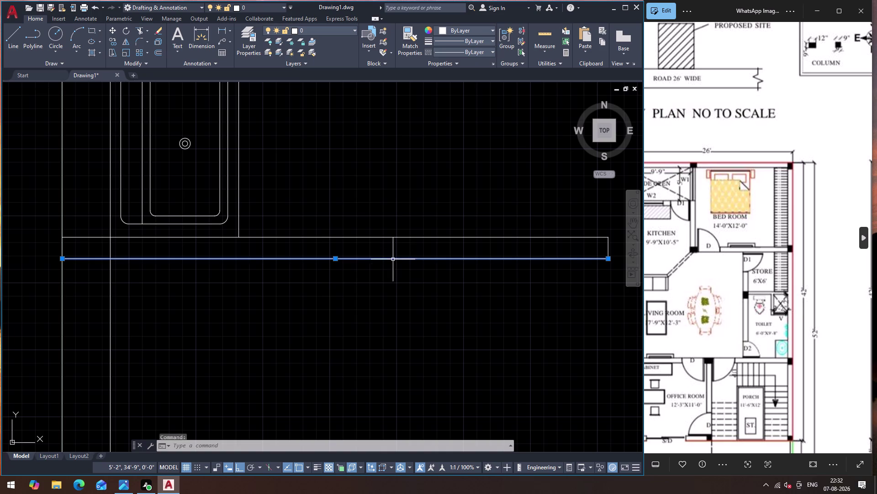
key(o)
key(Return)
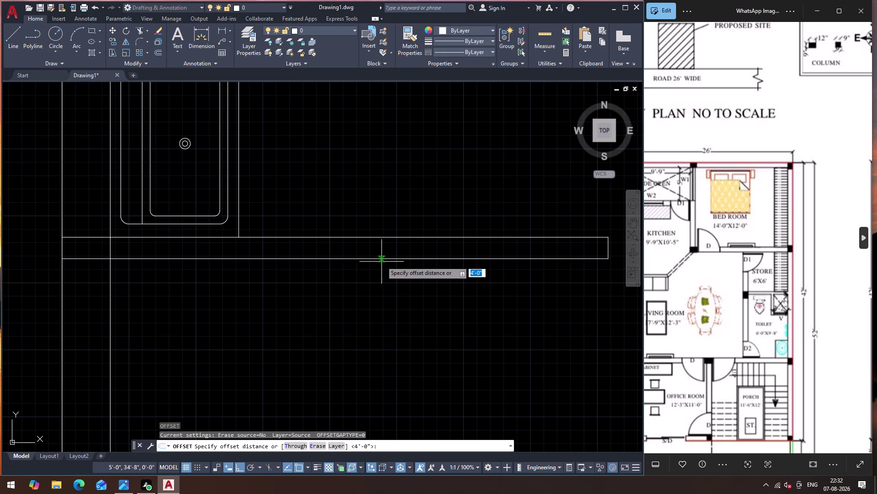
click(381, 257)
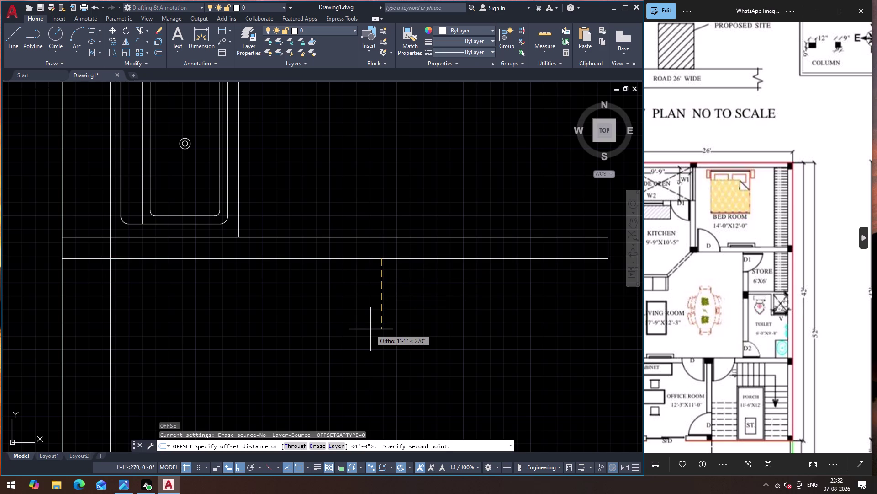
key(2)
key(apostrophe)
key(Return)
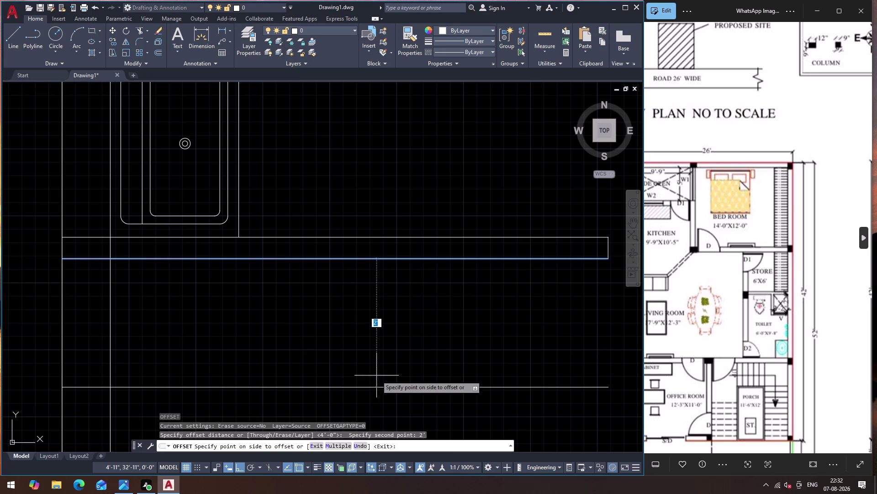
click(380, 395)
scroll(down, 3)
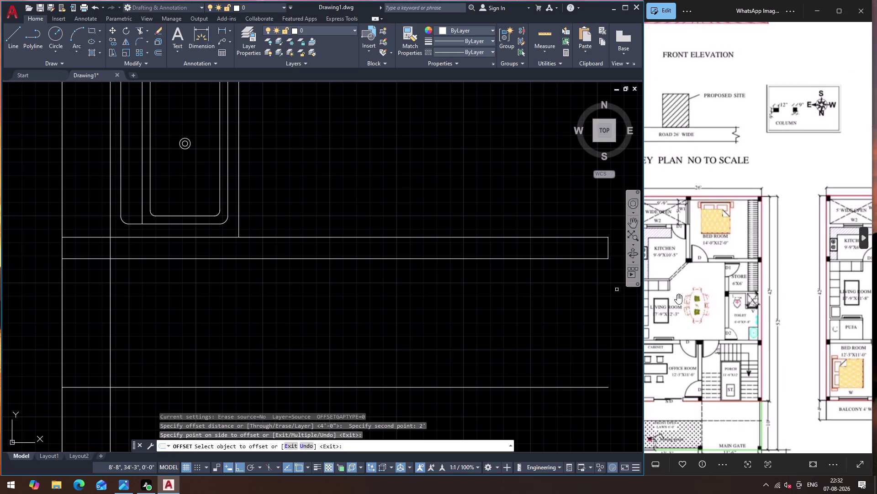
scroll(down, 3)
scroll(up, 3)
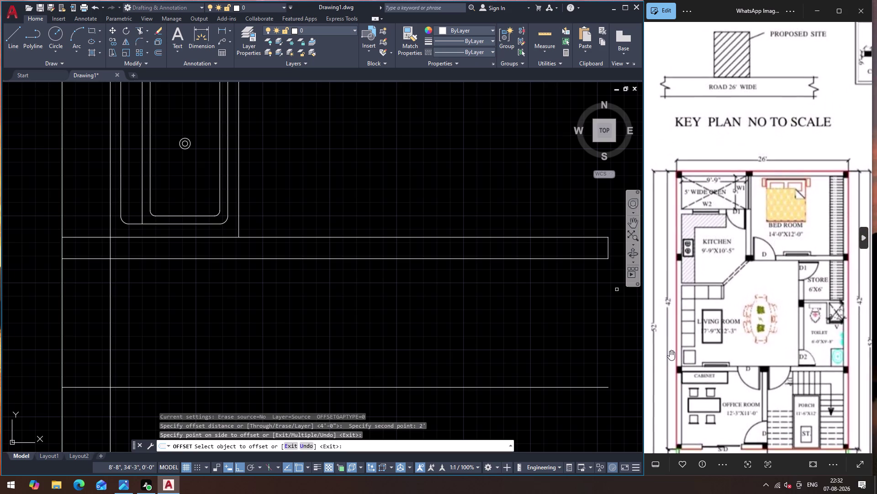
scroll(up, 3)
scroll(up, 3)
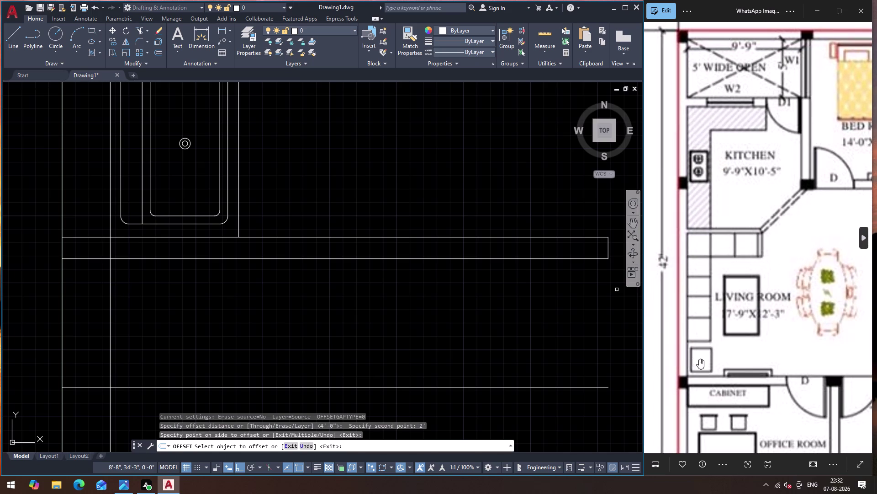
scroll(down, 3)
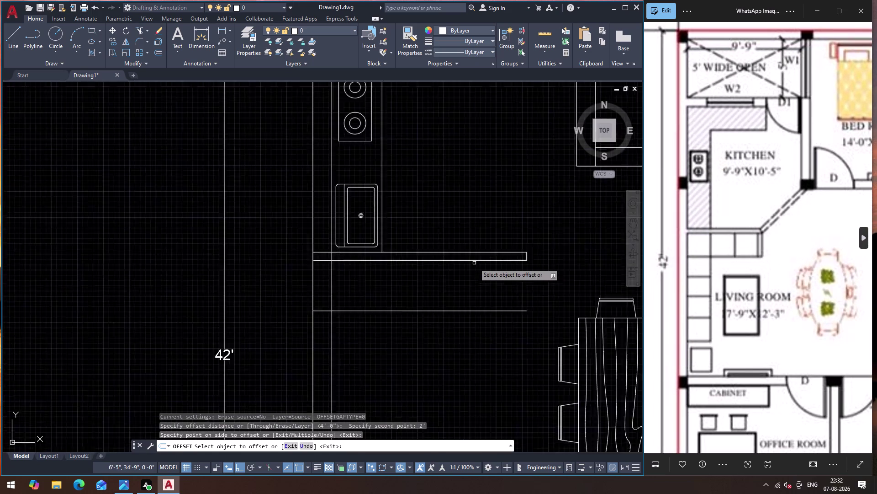
scroll(down, 3)
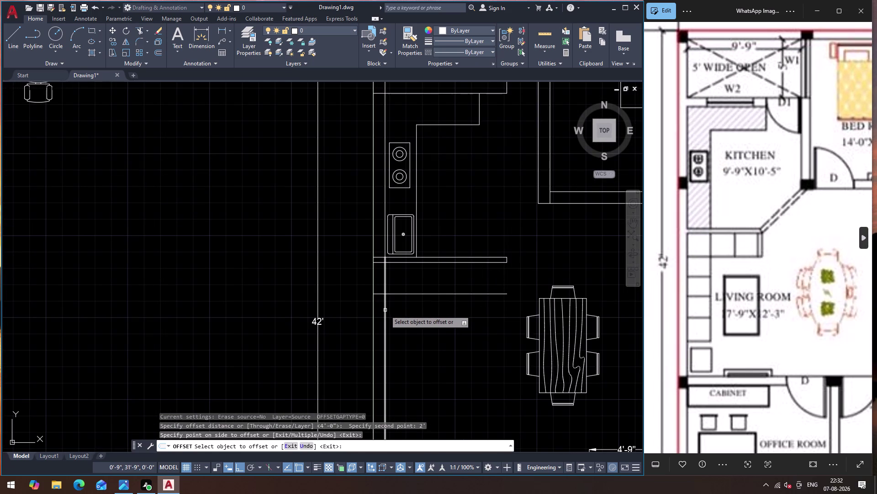
Offset the kitchen wall line toward the inner side as the counter edge.
click(386, 310)
click(448, 316)
scroll(down, 3)
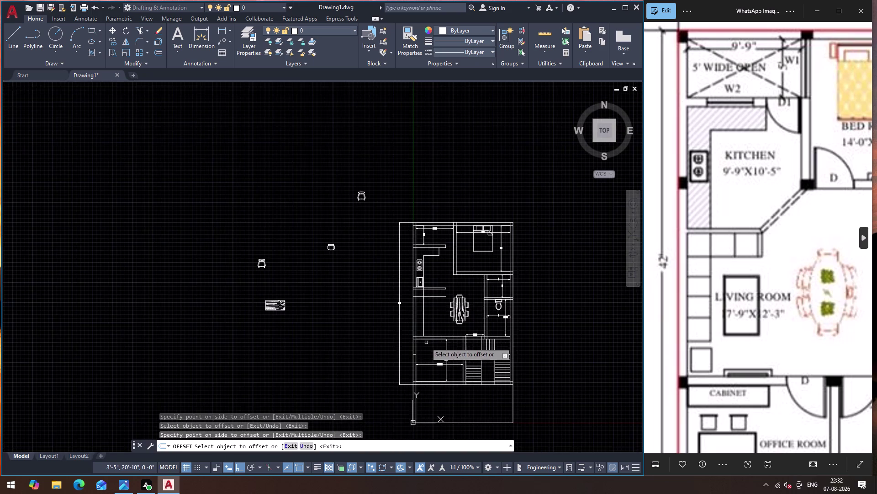
scroll(up, 3)
scroll(down, 3)
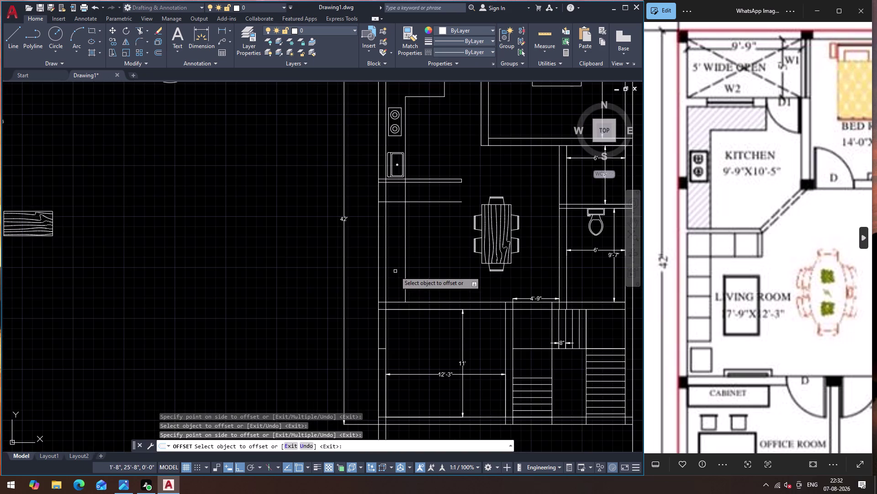
key(Escape)
scroll(up, 3)
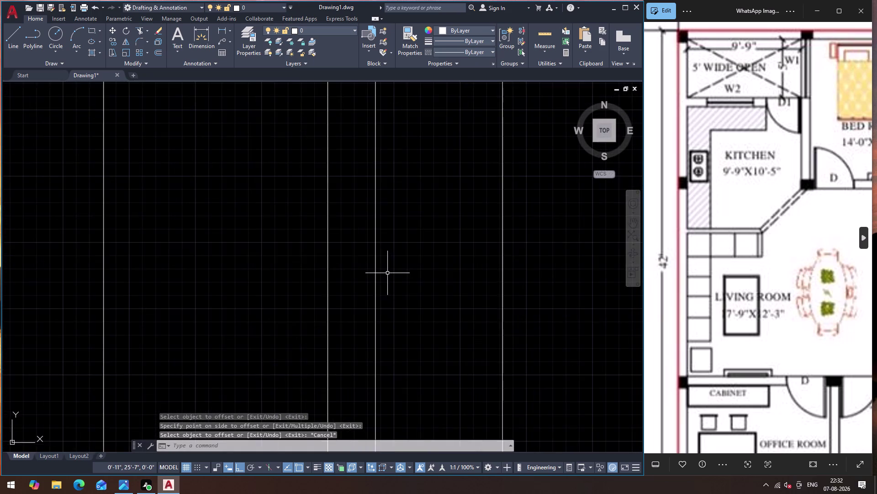
Close the kitchen counter's end with a line and trim the overhanging line ends.
scroll(down, 3)
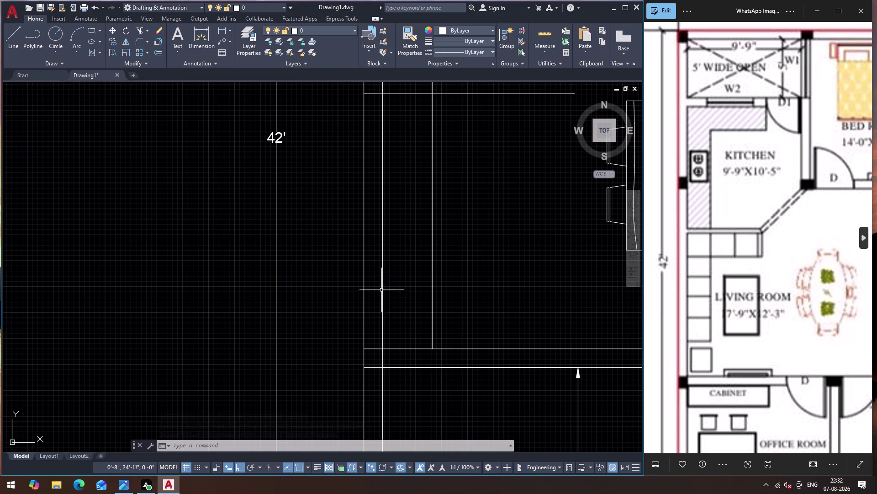
key(l)
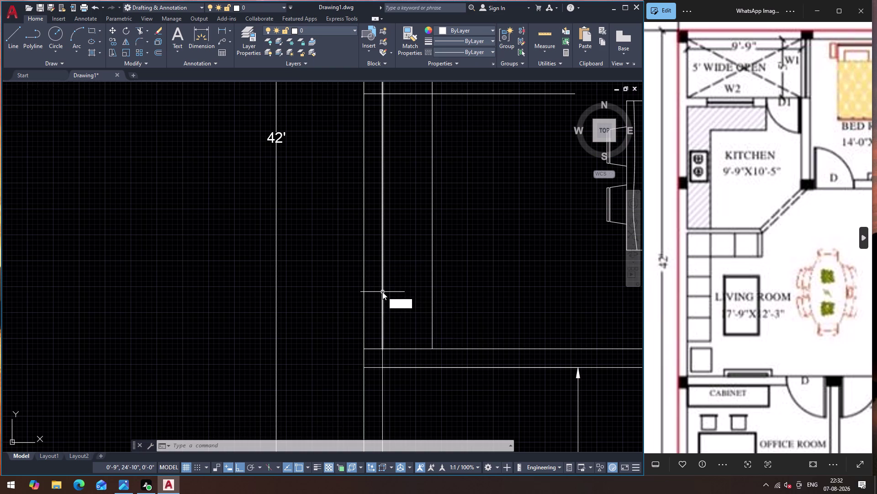
key(Return)
click(382, 291)
click(433, 290)
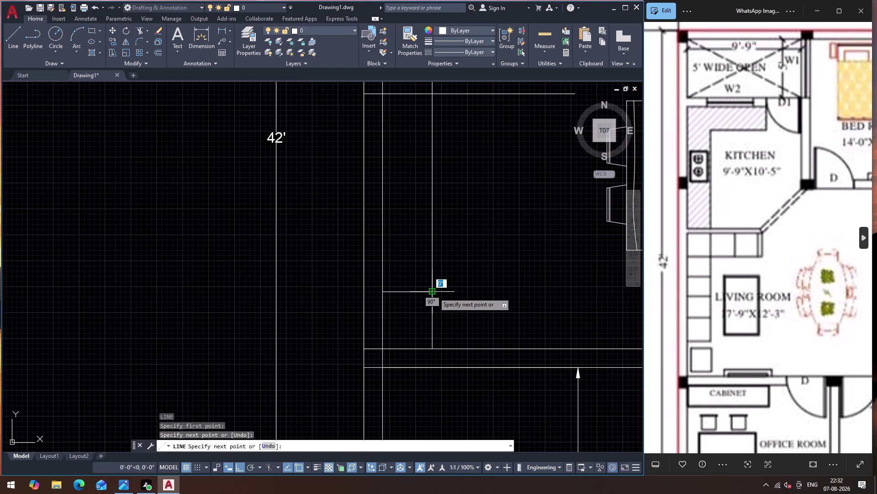
key(Escape)
text(TR)
key(Return)
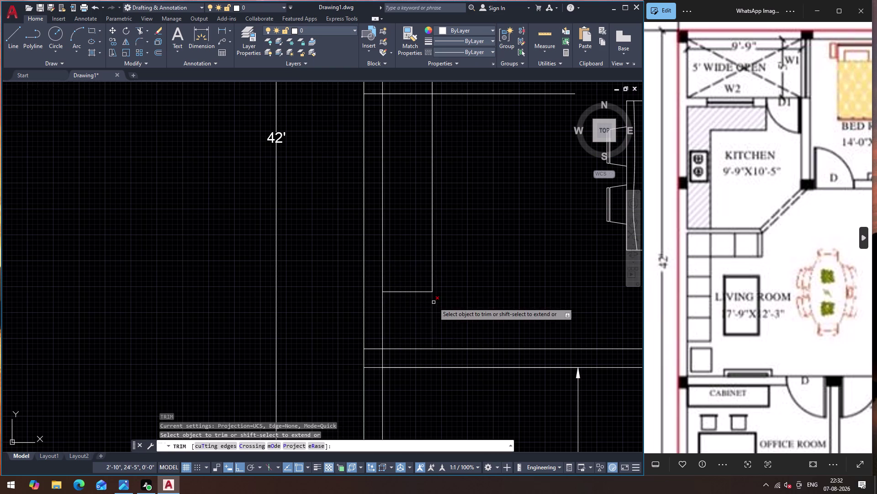
click(454, 313)
click(409, 311)
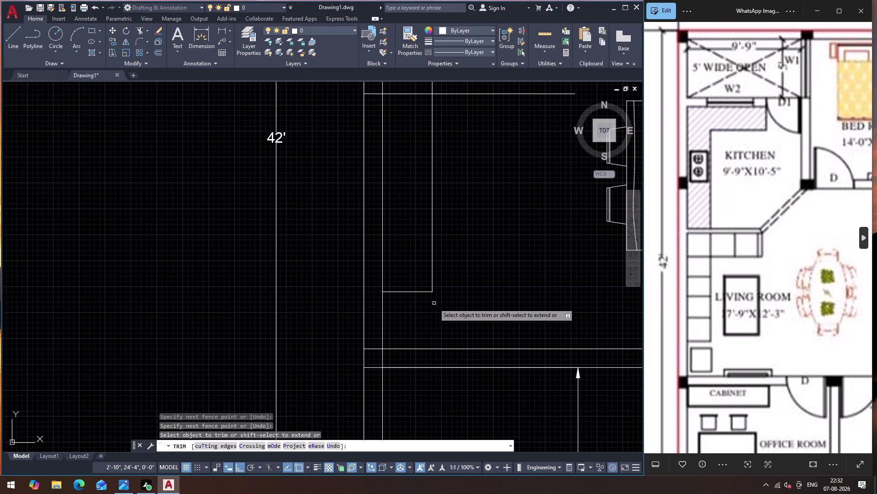
key(Escape)
Draw the counter extension's vertical end edge and its top edge back to the kitchen wall.
scroll(down, 3)
scroll(up, 3)
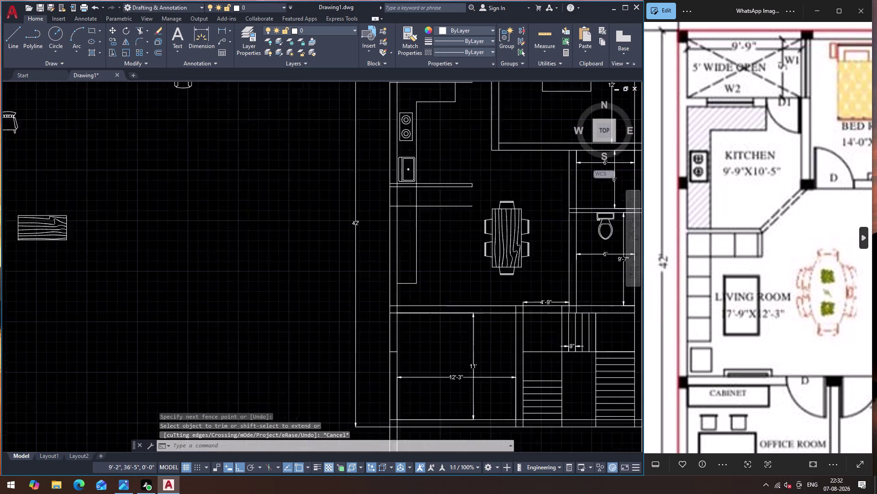
key(l)
key(Return)
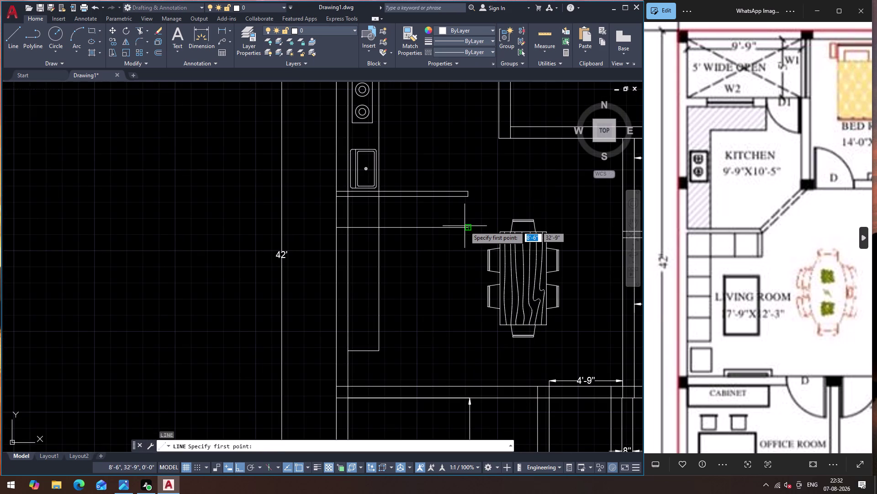
click(466, 226)
click(468, 198)
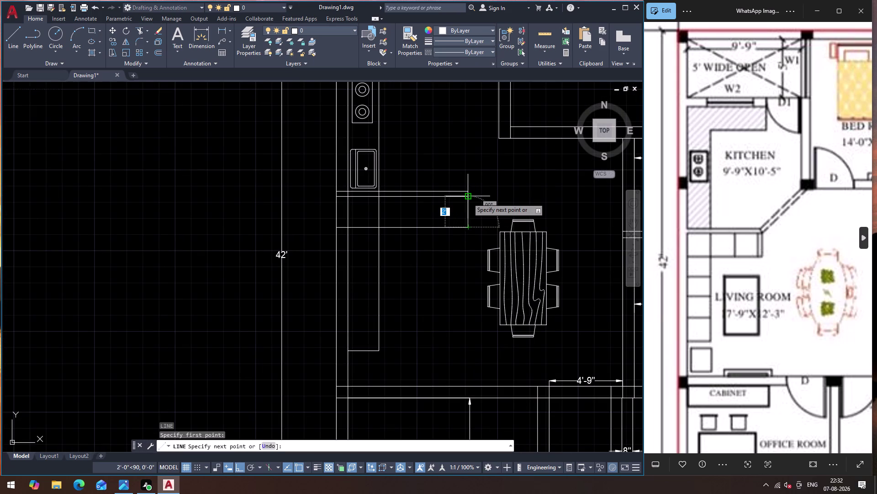
key(Escape)
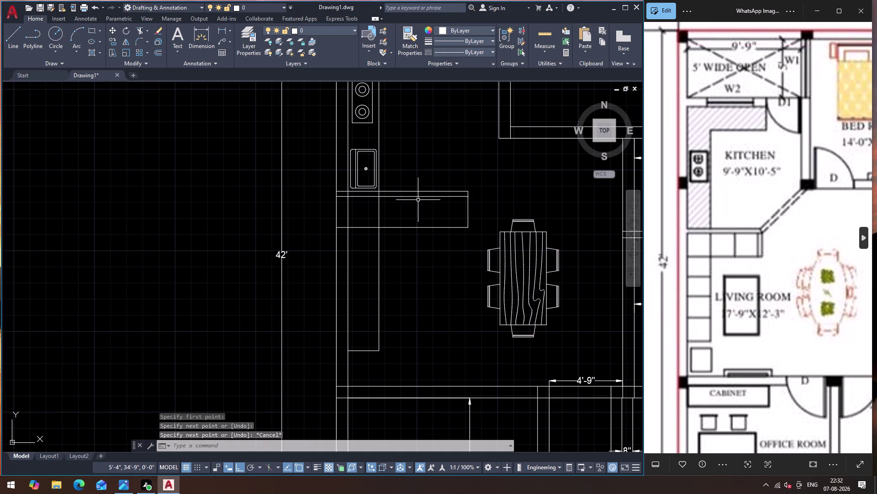
key(l)
key(Return)
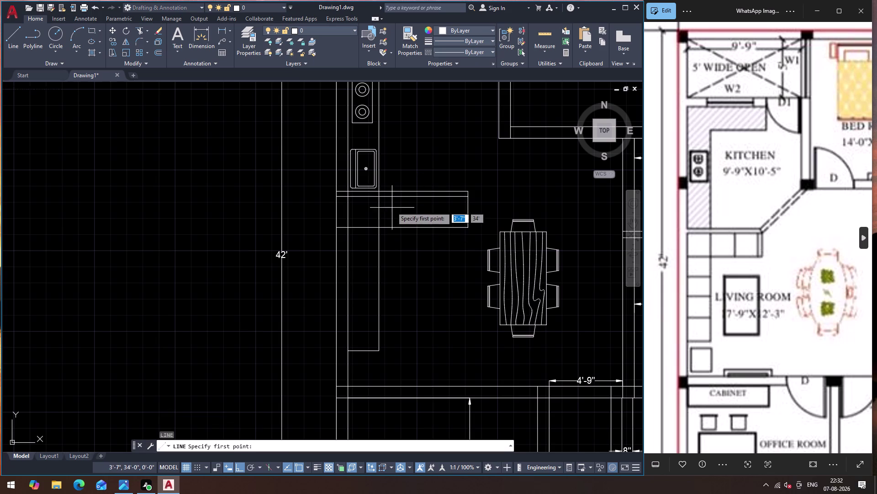
click(377, 195)
click(468, 198)
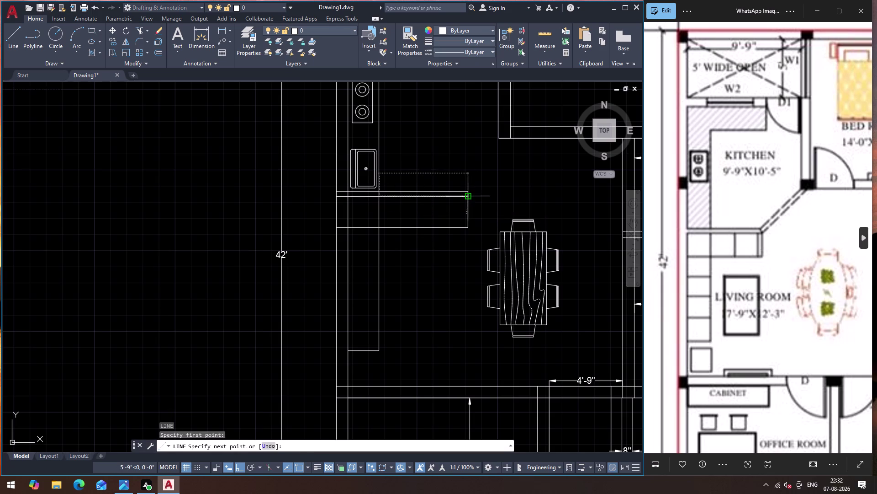
key(Escape)
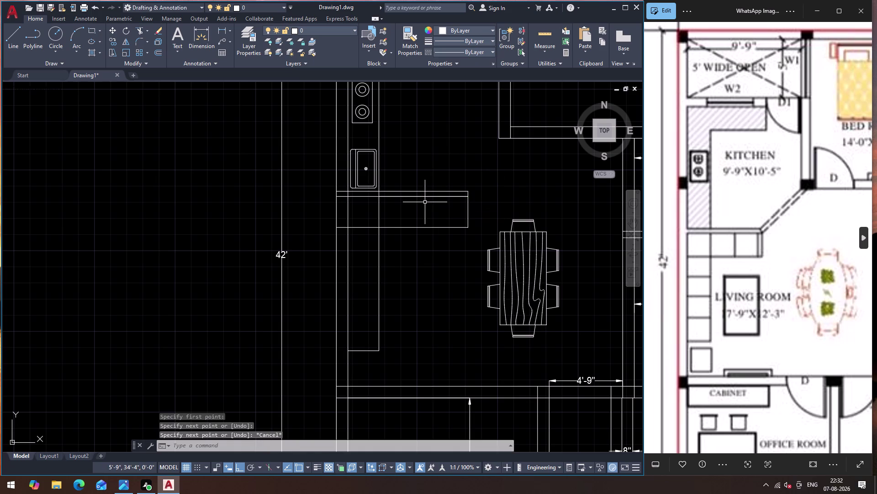
Draw a vertical divider across the extension, splitting it into two parts.
key(l)
key(Return)
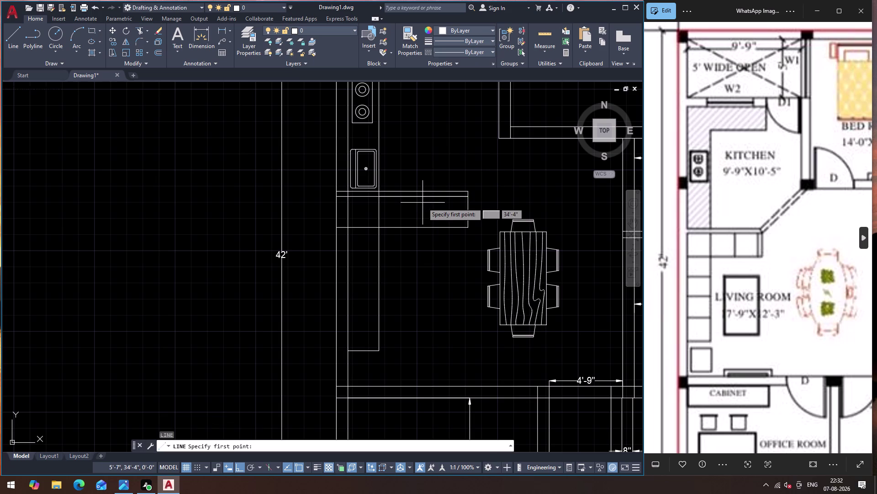
click(423, 196)
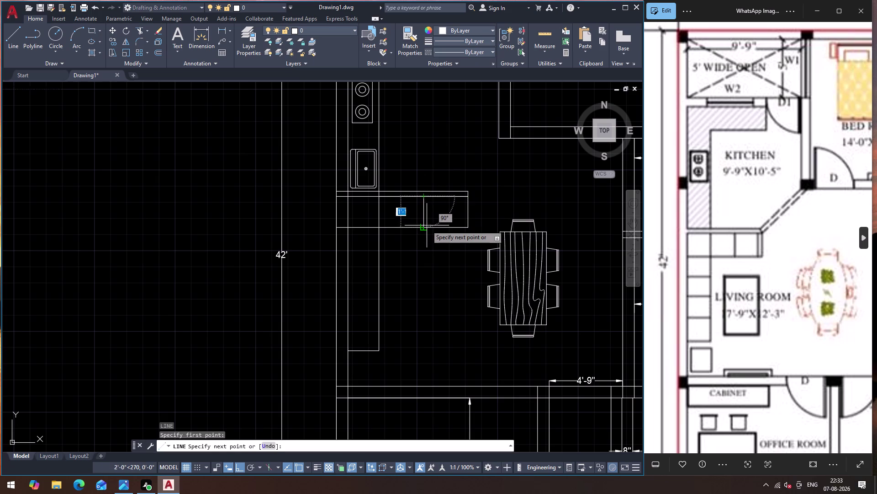
click(421, 229)
key(Escape)
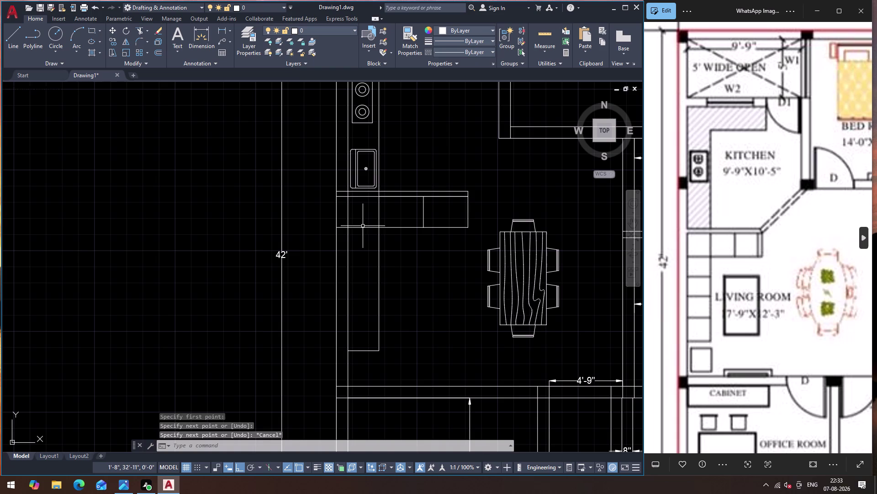
key(Escape)
Break the counter extension's lower edge at a single point where it meets the wall line.
text(BR)
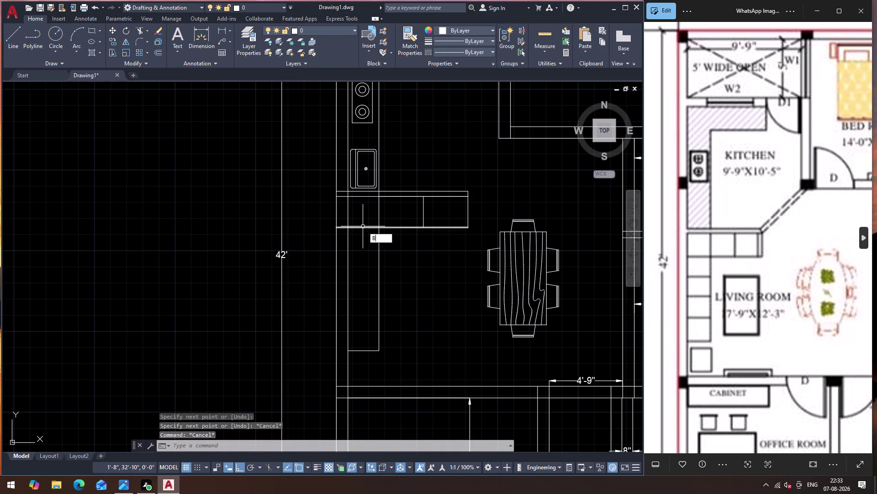
key(Return)
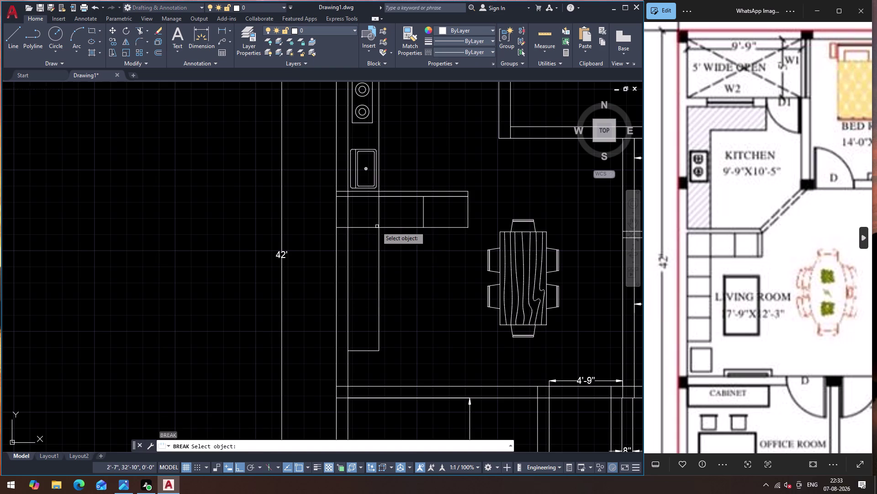
key(Escape)
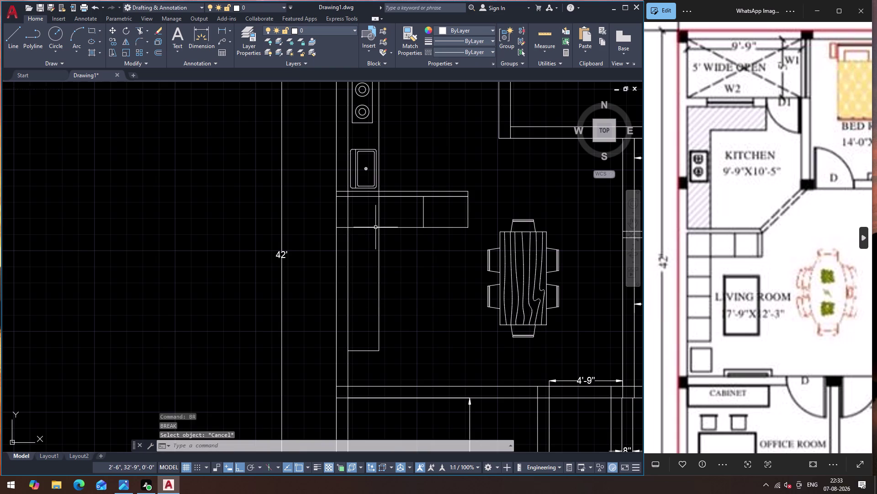
text(BR)
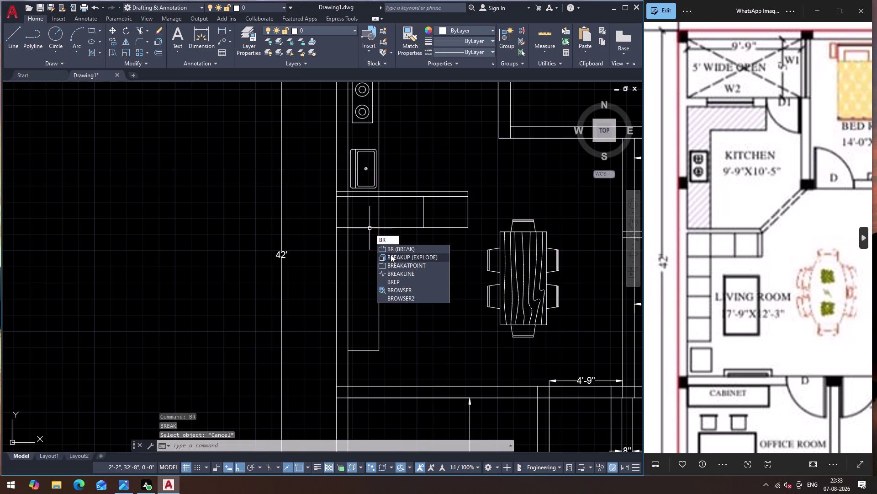
click(392, 262)
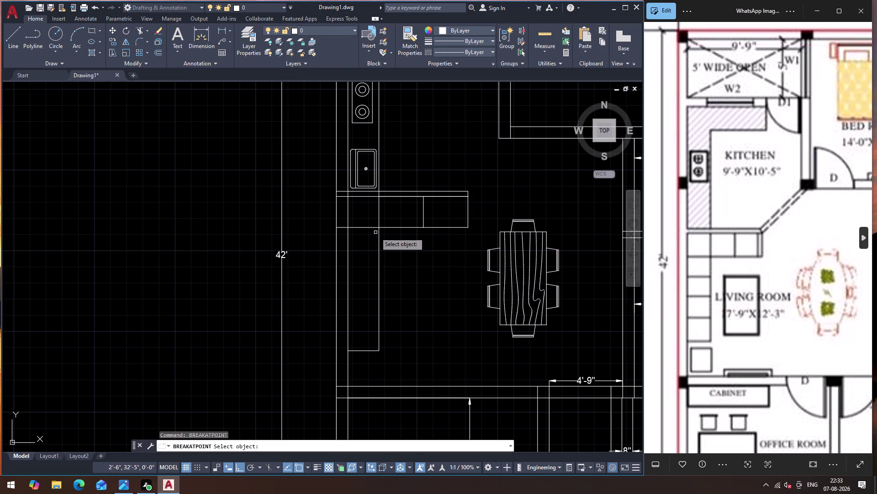
click(373, 228)
scroll(up, 3)
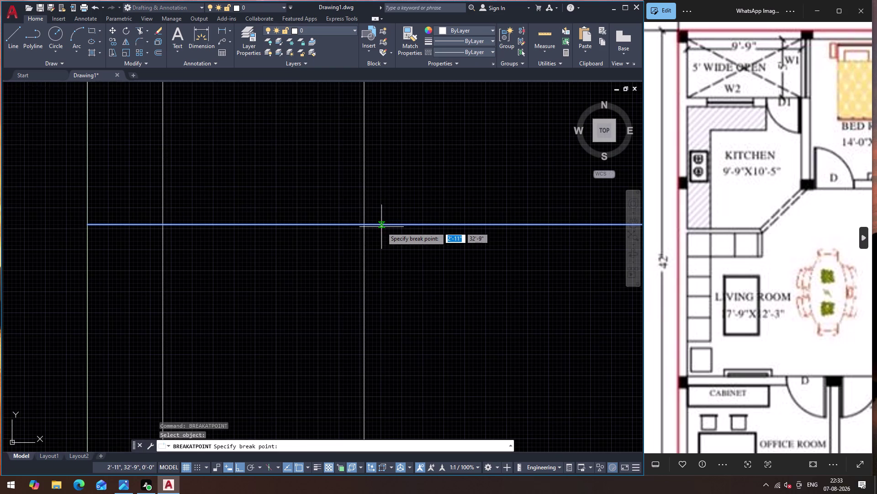
click(363, 226)
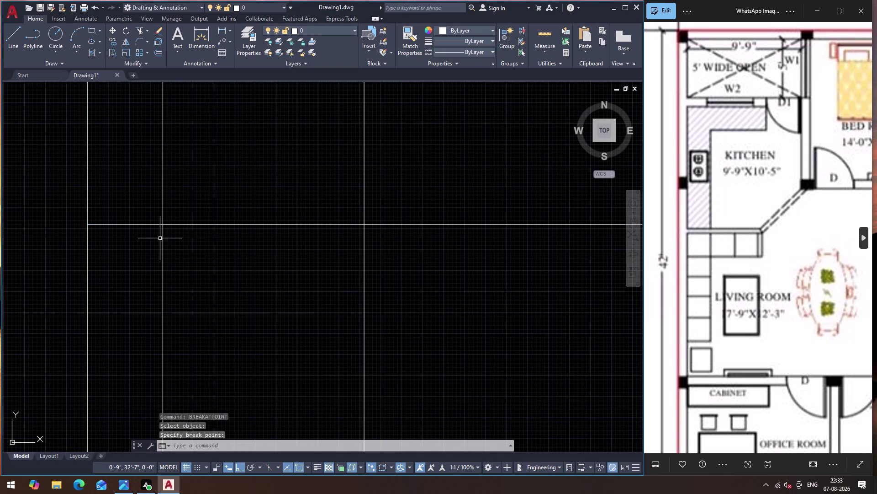
key(Escape)
Fence-trim the line end past the wall, then select the remaining split segment.
text(TR)
key(Return)
click(152, 236)
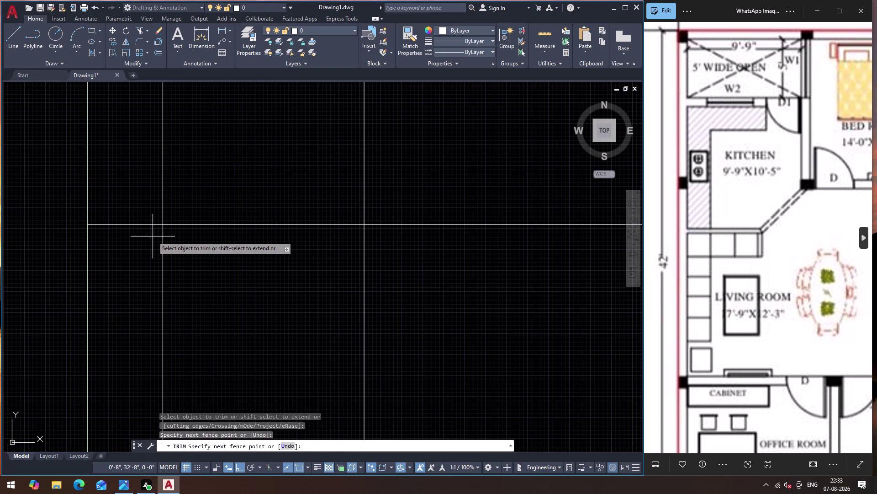
click(154, 207)
key(Escape)
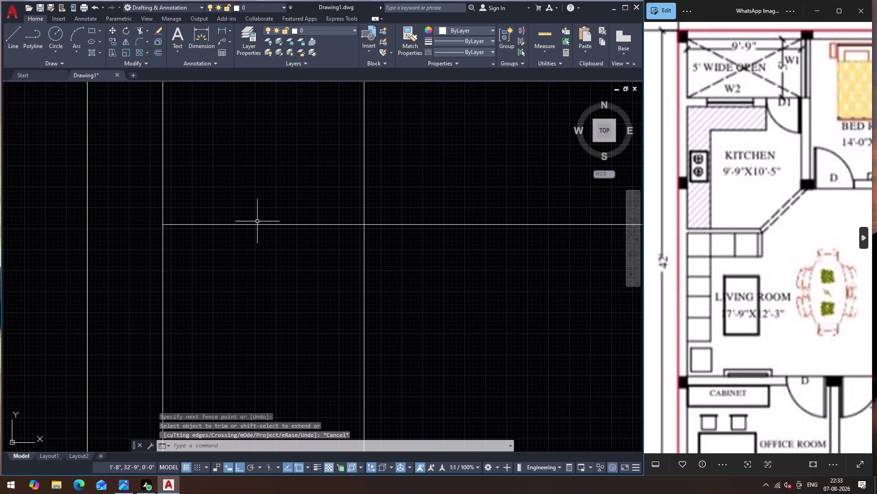
click(257, 225)
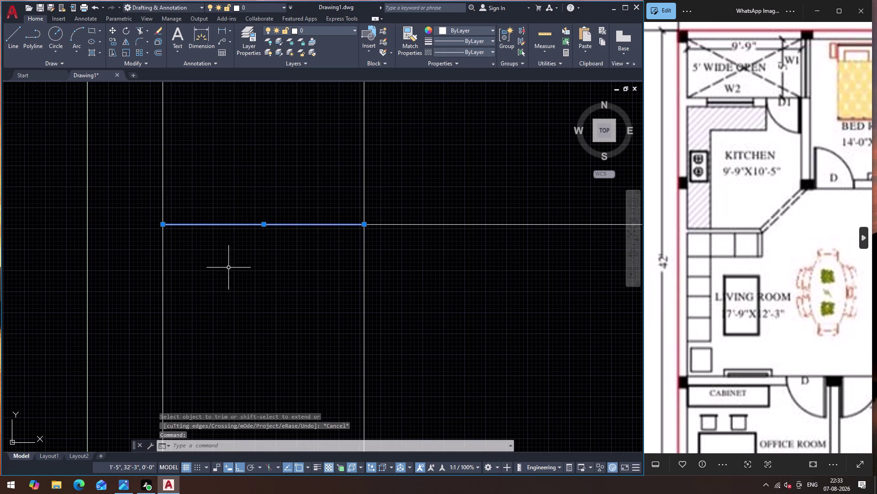
scroll(down, 3)
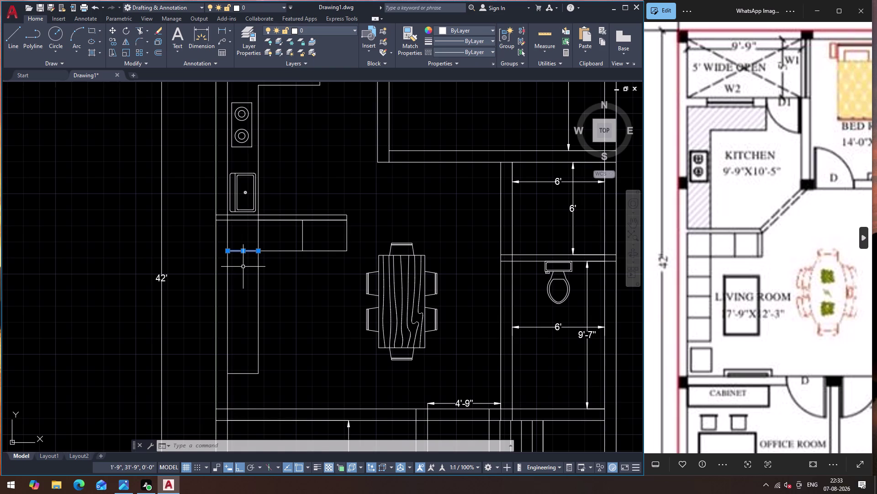
Array three copies of the counter divider line, fitted down to the counter's lower end.
text(CO)
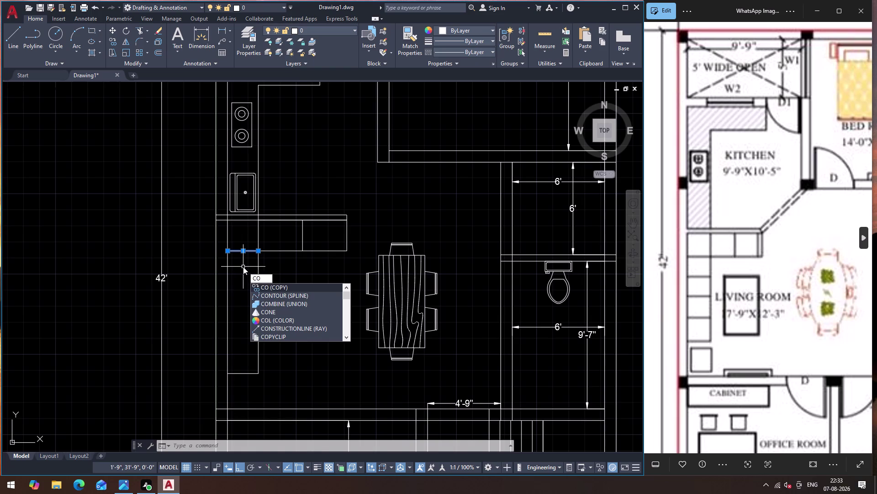
key(Return)
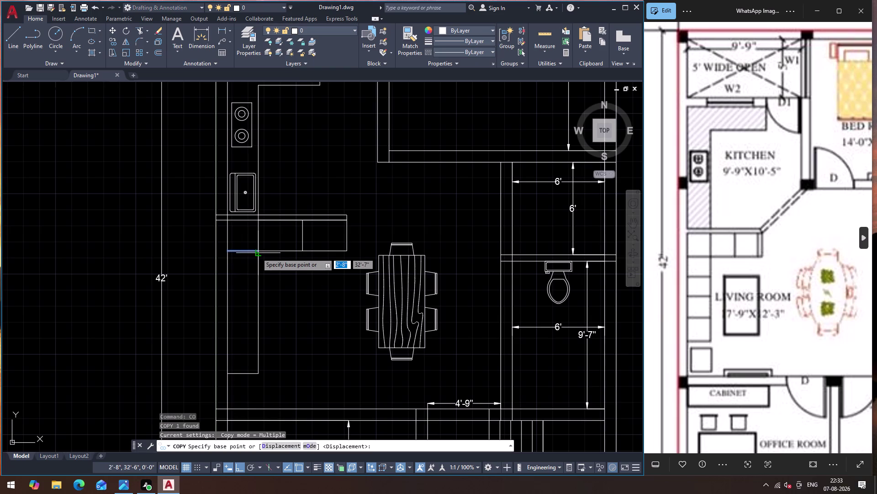
click(257, 253)
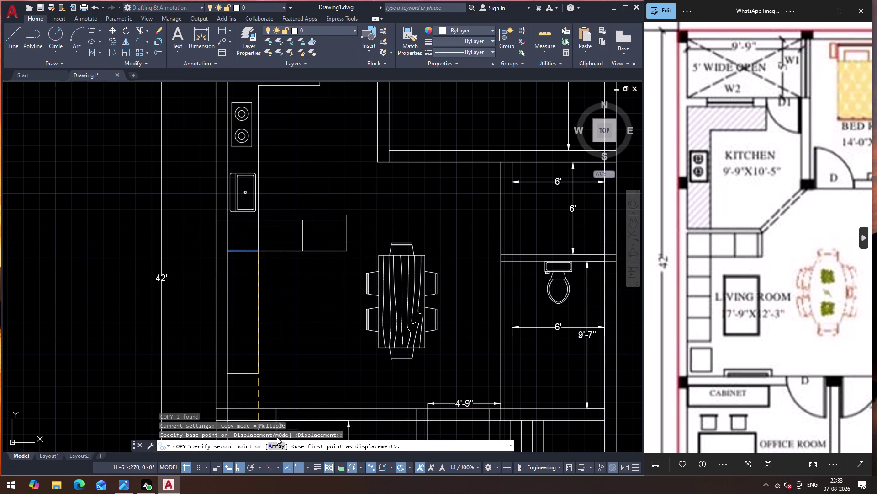
click(279, 444)
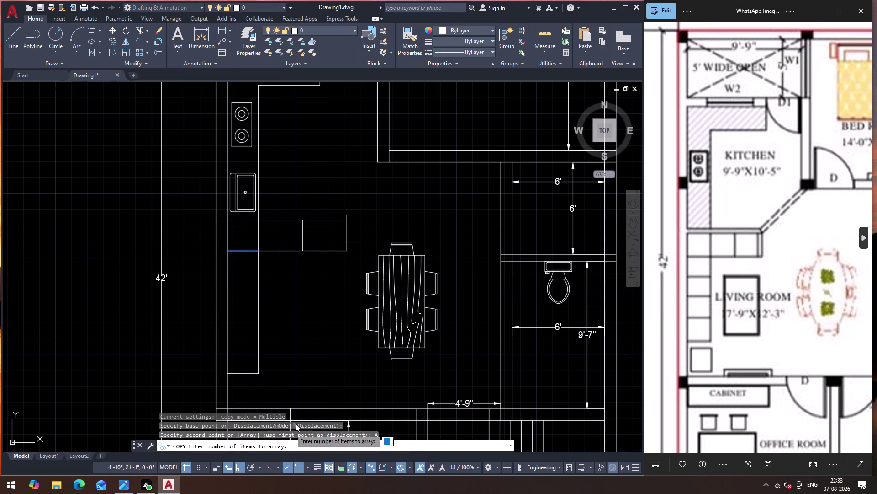
key(3)
key(Return)
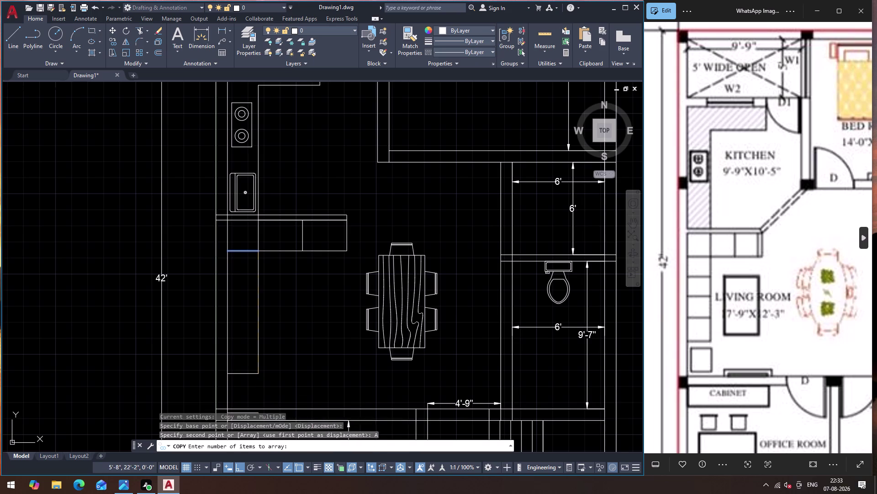
click(272, 443)
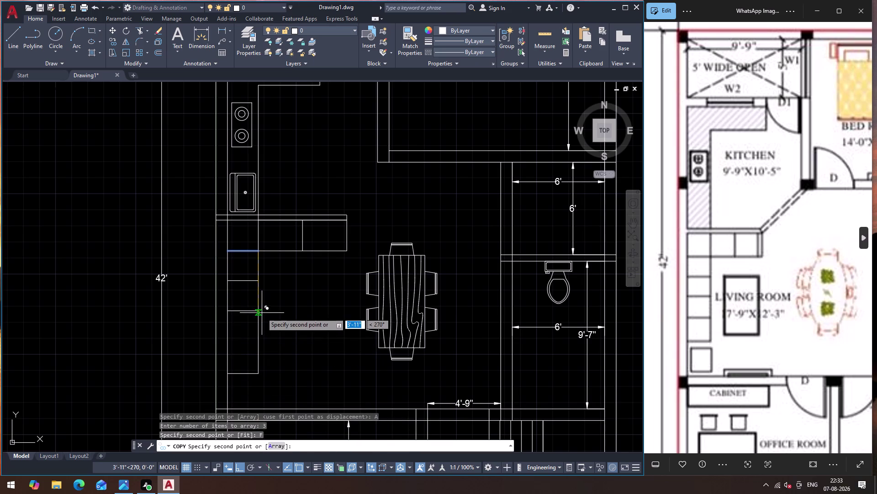
click(261, 336)
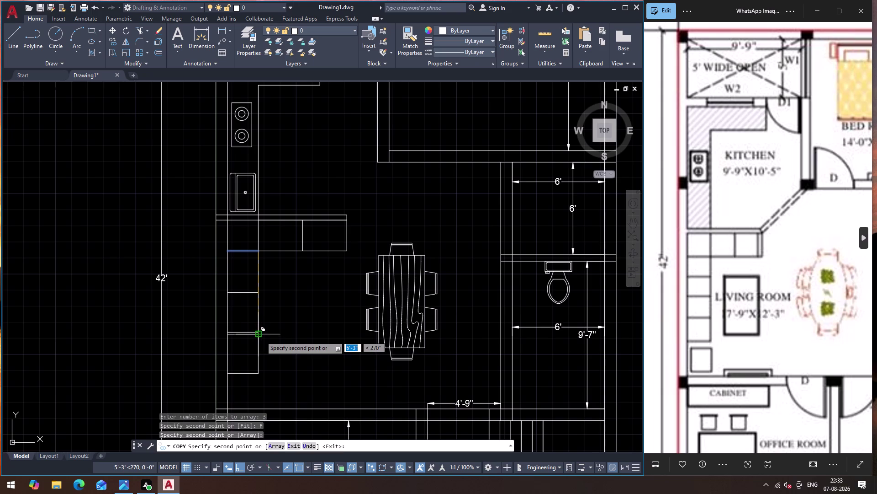
key(Escape)
scroll(down, 3)
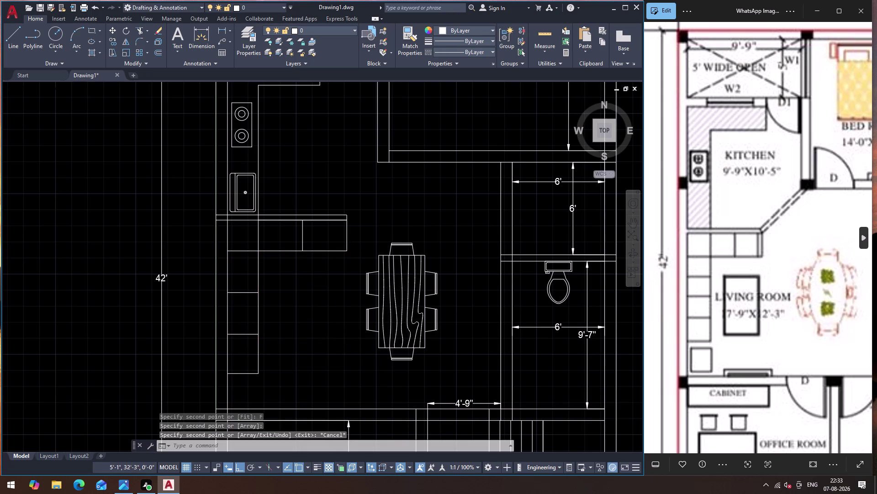
scroll(up, 3)
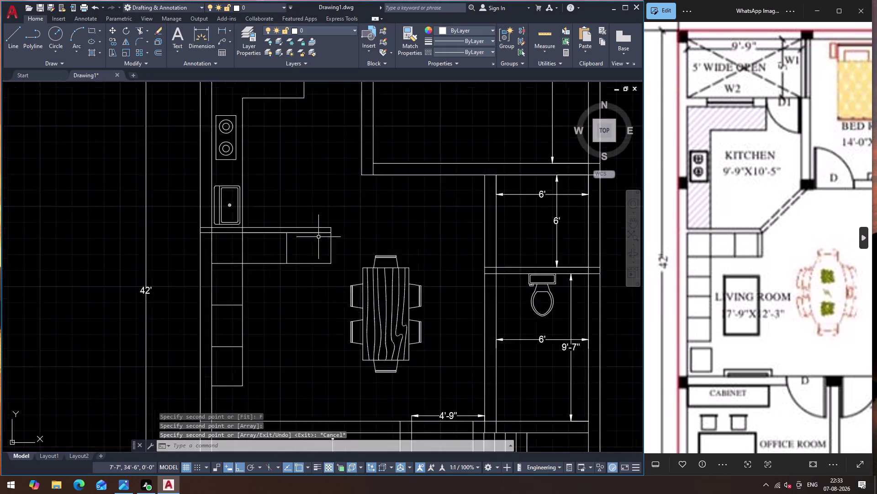
scroll(up, 3)
scroll(up, 3)
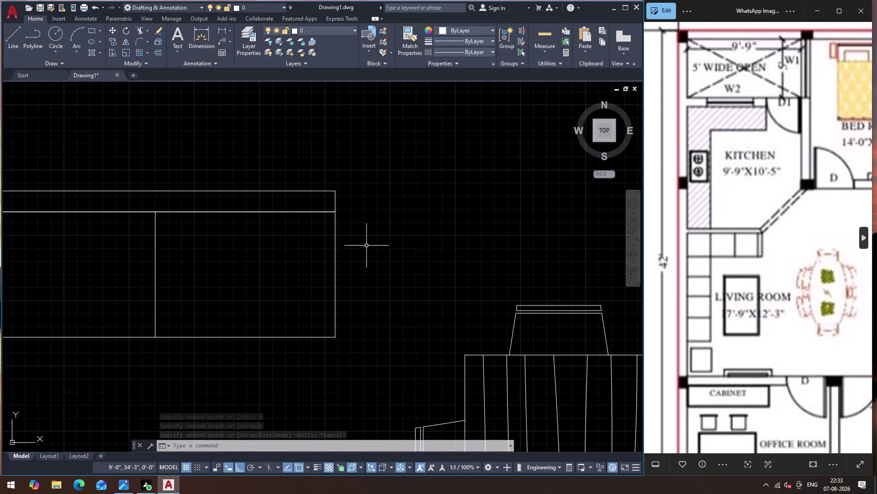
scroll(down, 3)
click(334, 250)
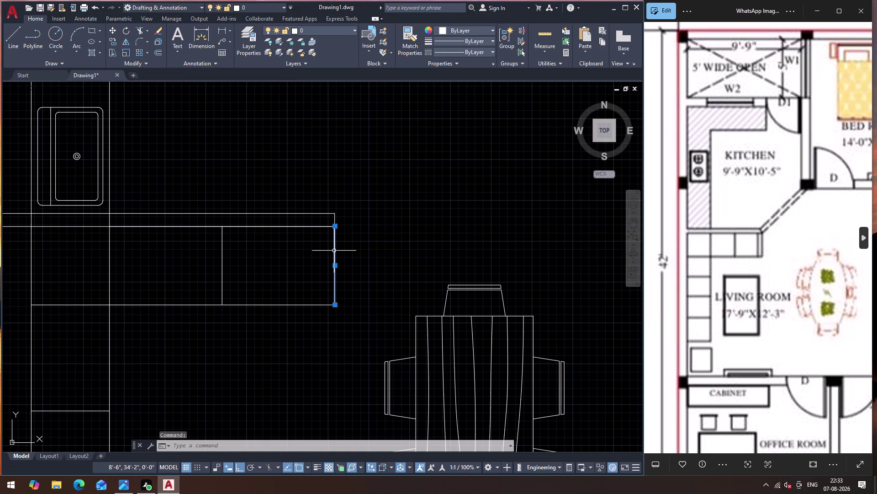
key(o)
key(Return)
click(334, 250)
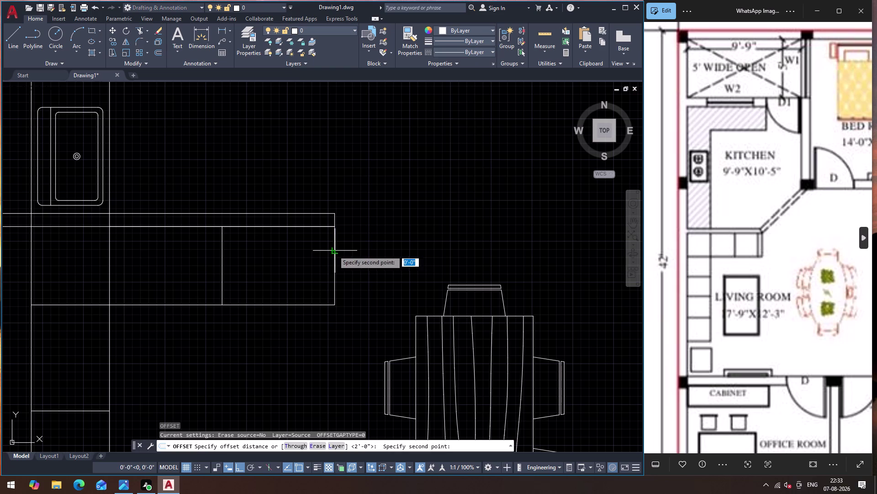
click(322, 254)
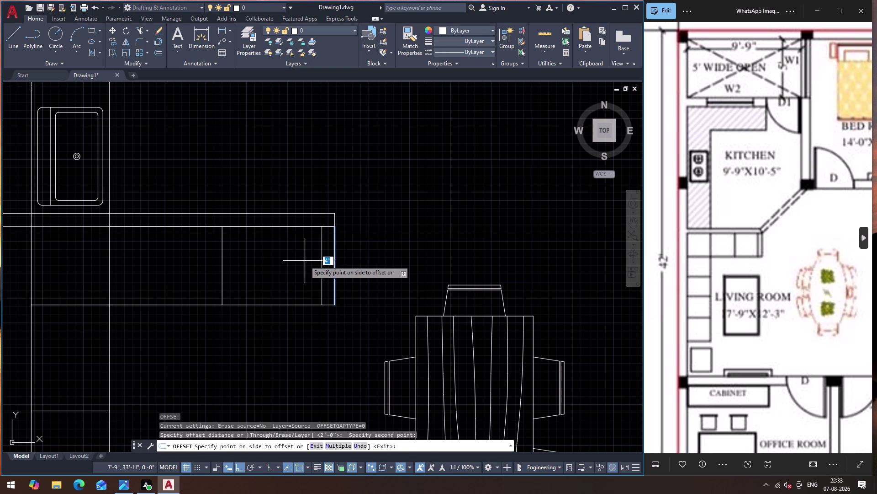
key(Escape)
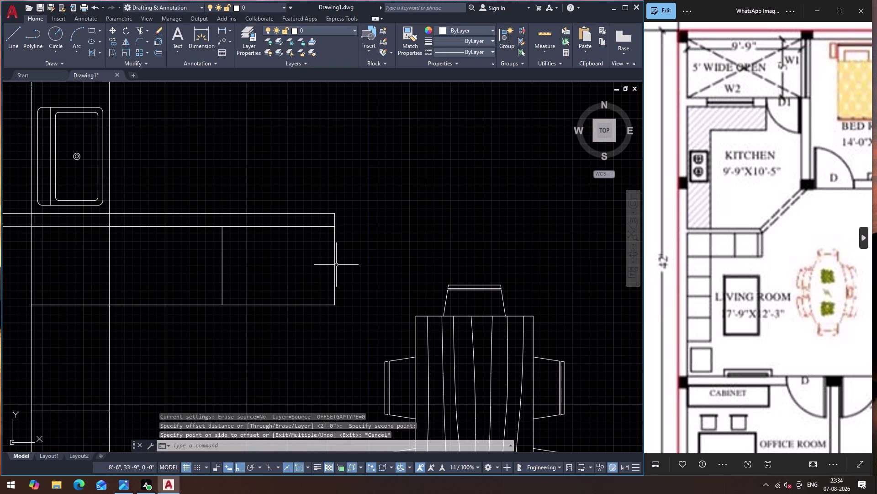
click(333, 269)
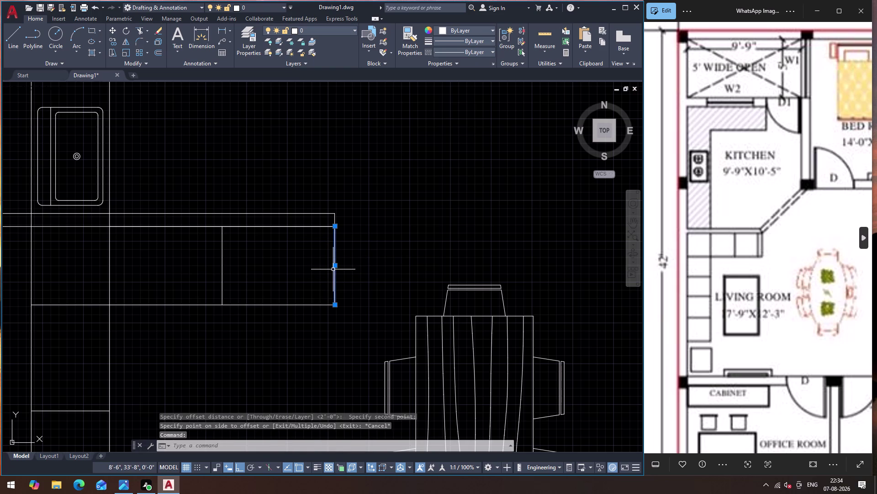
key(o)
key(Return)
click(333, 269)
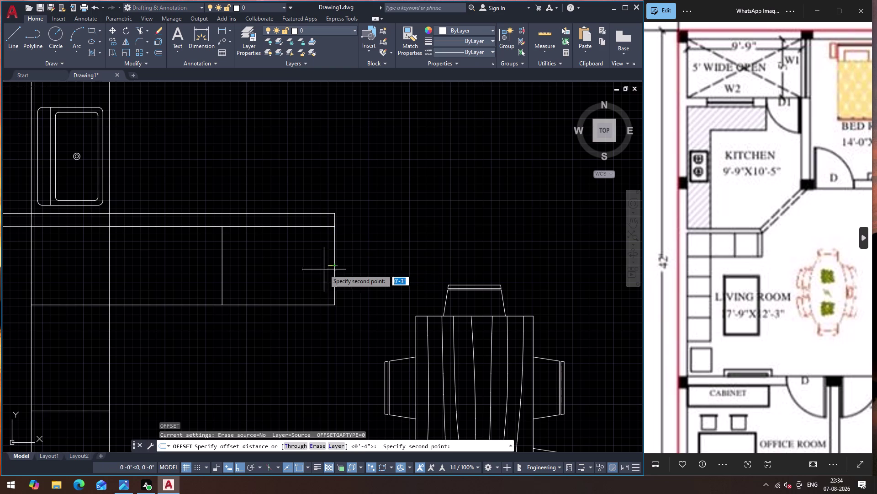
text(4")
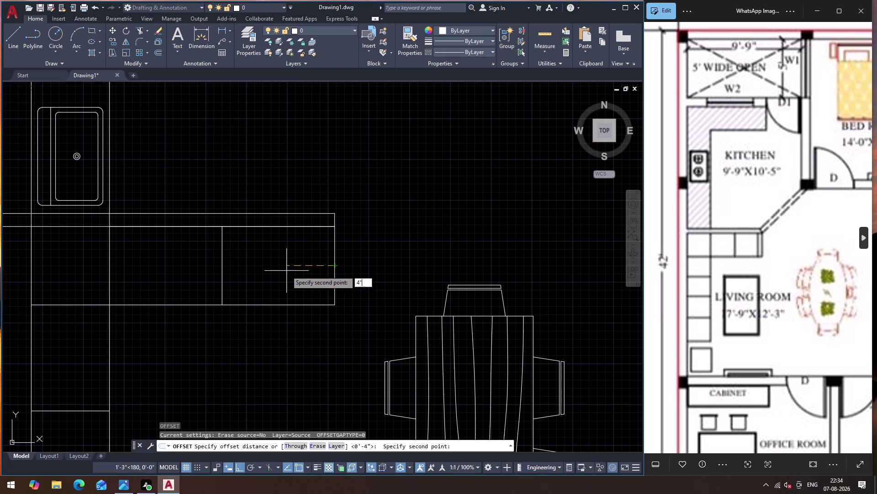
key(Return)
click(287, 270)
scroll(down, 3)
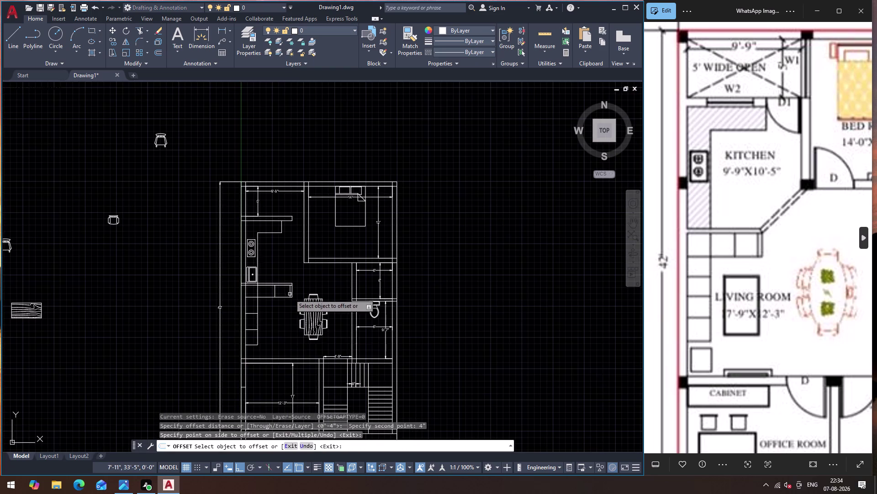
key(Escape)
scroll(up, 3)
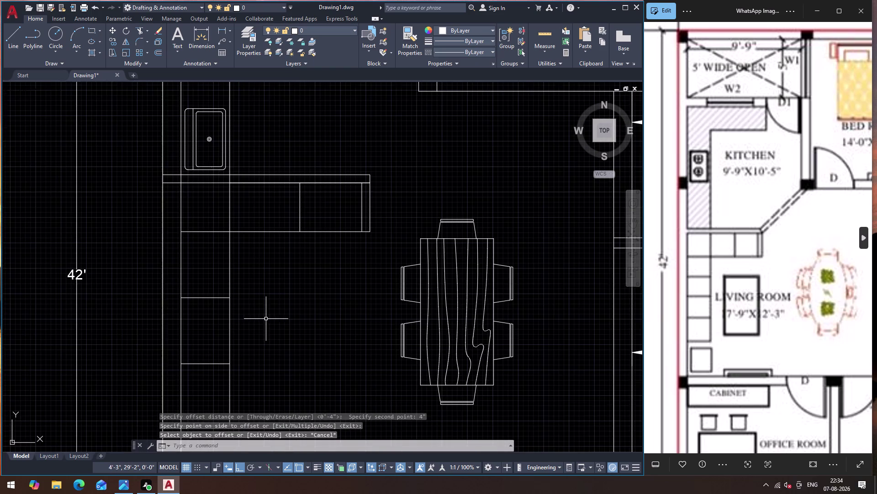
scroll(down, 3)
text(RE)
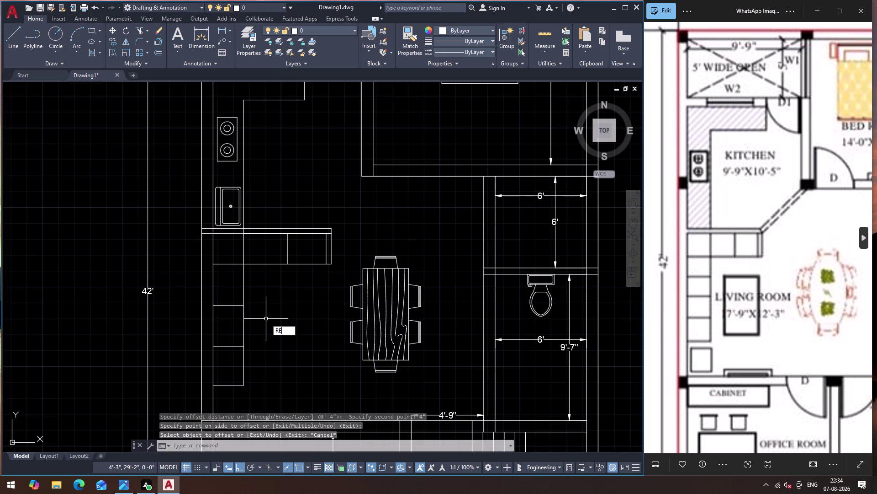
Draw a rectangle to the left of the dining table.
key(c)
key(Return)
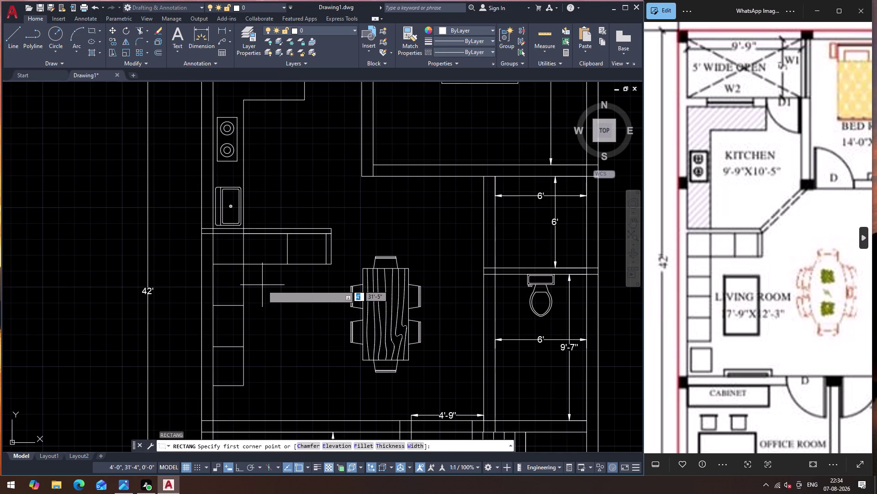
click(263, 286)
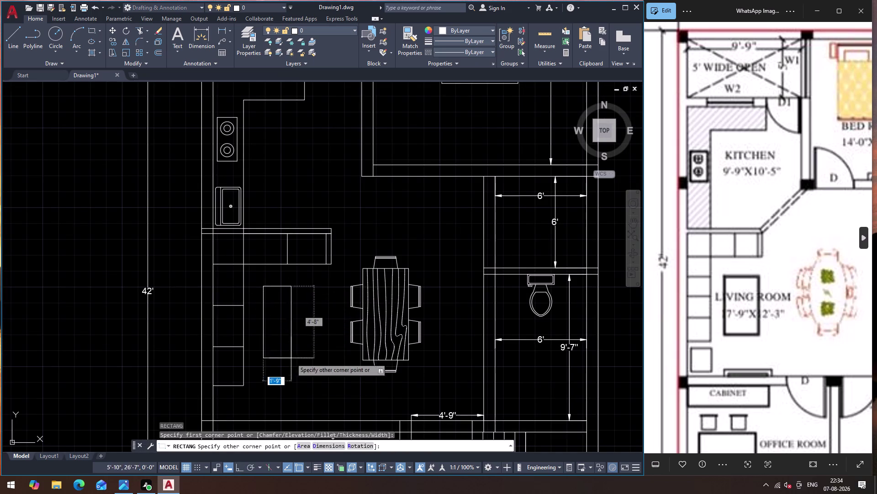
click(313, 372)
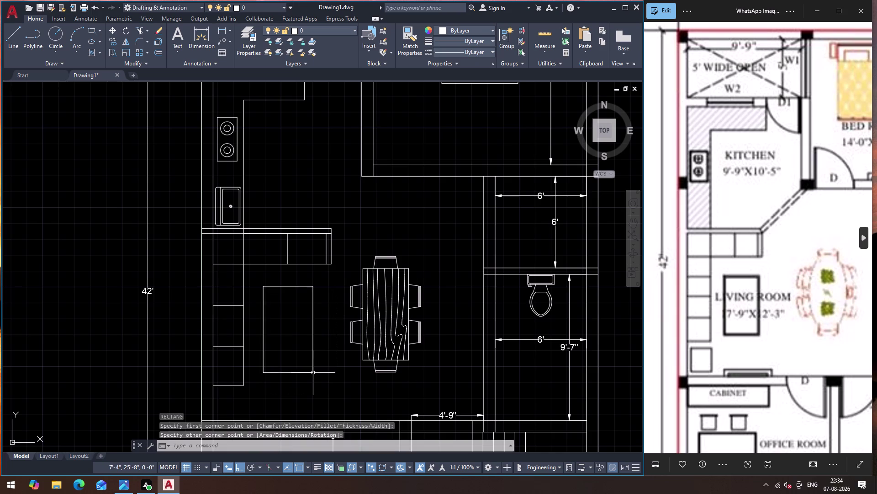
key(Escape)
click(311, 352)
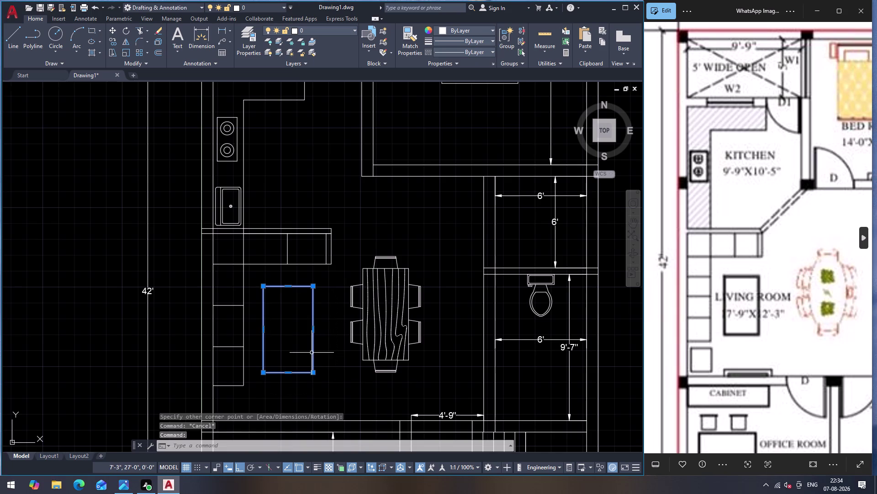
Offset the rectangle 2" inward to form its inner outline.
key(o)
key(Return)
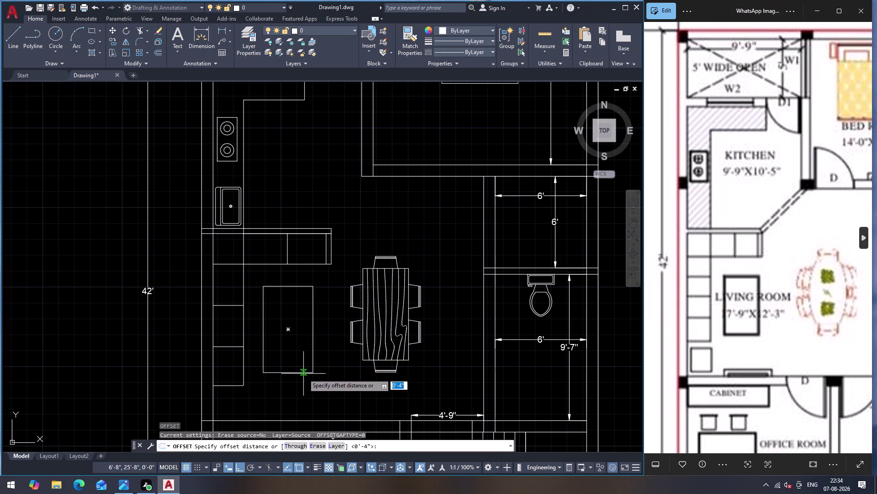
click(302, 371)
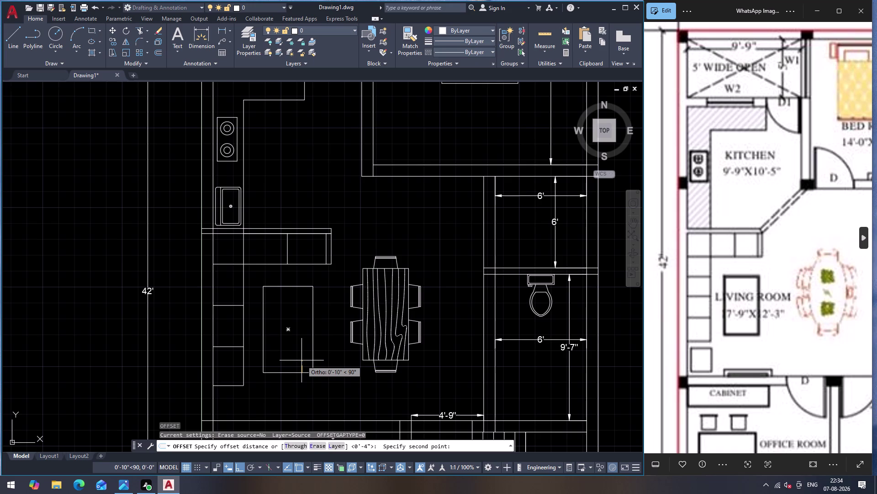
key(4)
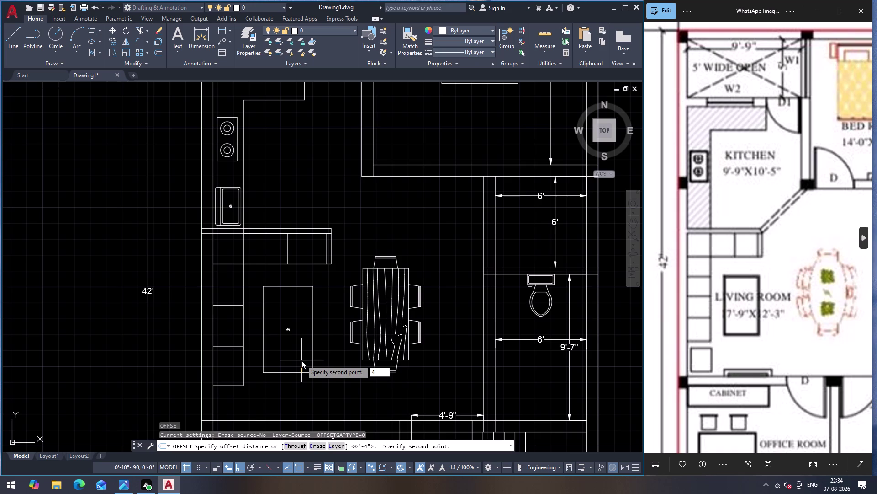
key(shift+quotedbl)
key(BackSpace)
key(BackSpace)
text(2")
key(Return)
click(294, 350)
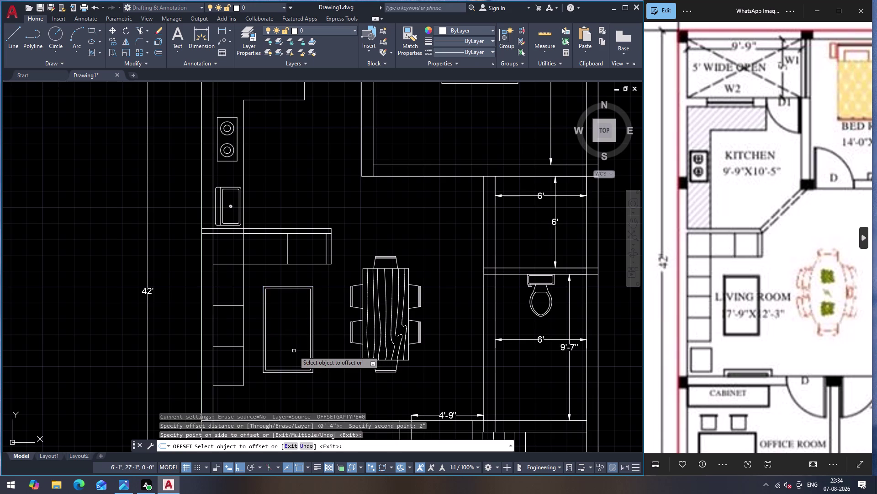
key(Escape)
scroll(down, 3)
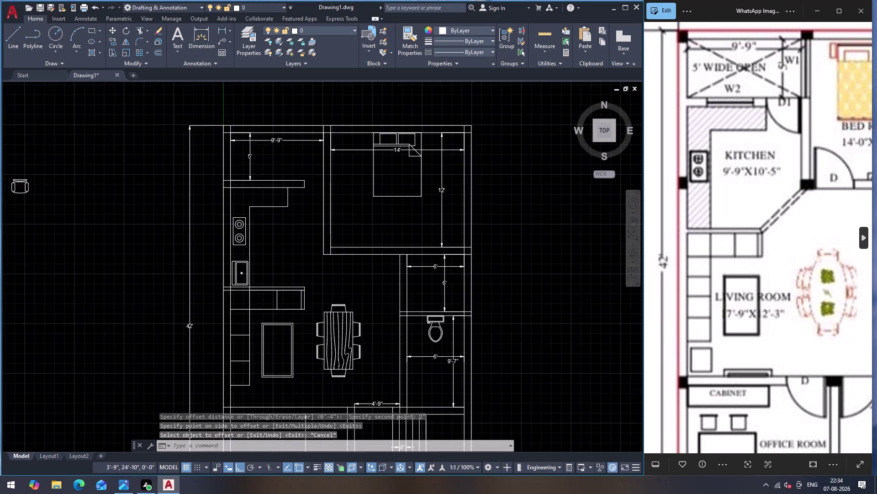
scroll(down, 3)
scroll(up, 3)
scroll(up, 3)
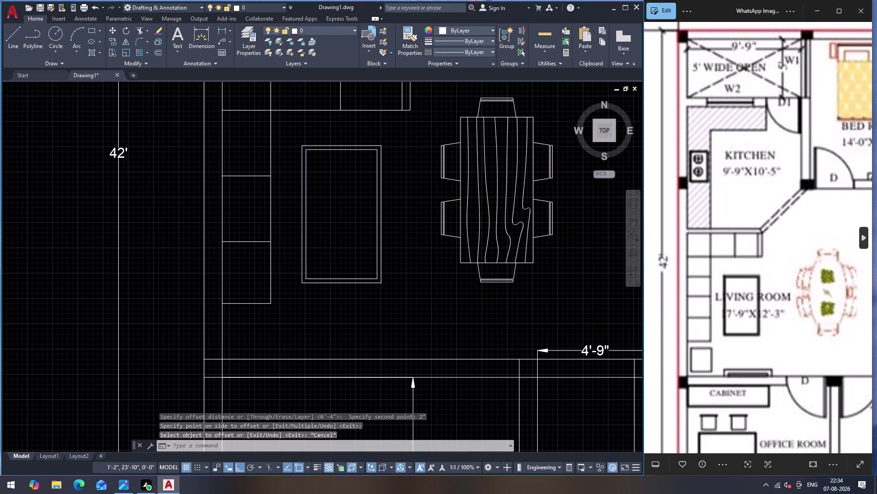
text(RE)
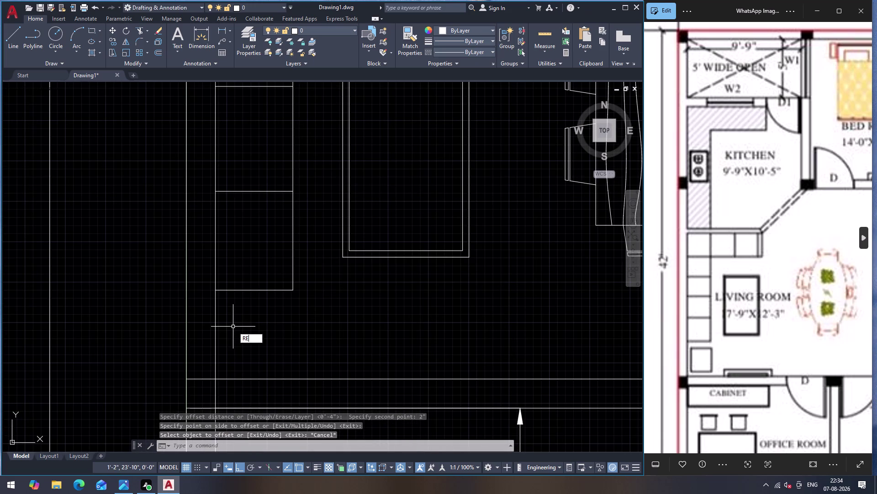
text(C)
key(Return)
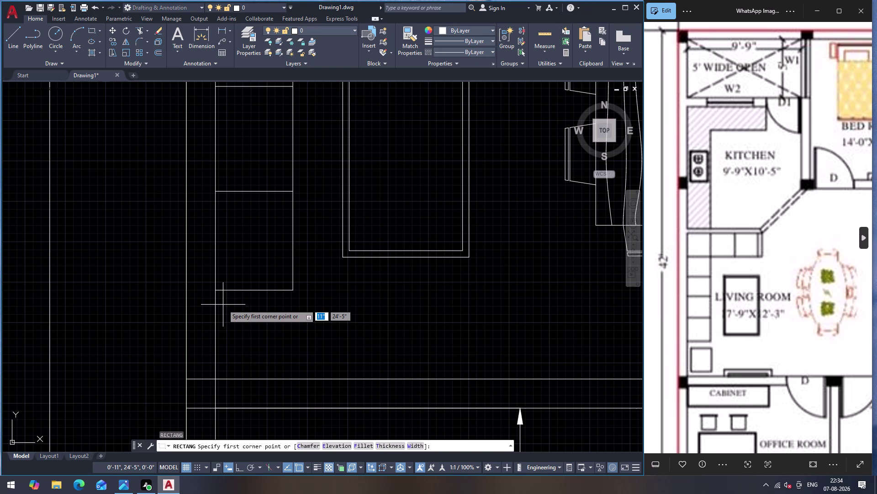
click(223, 304)
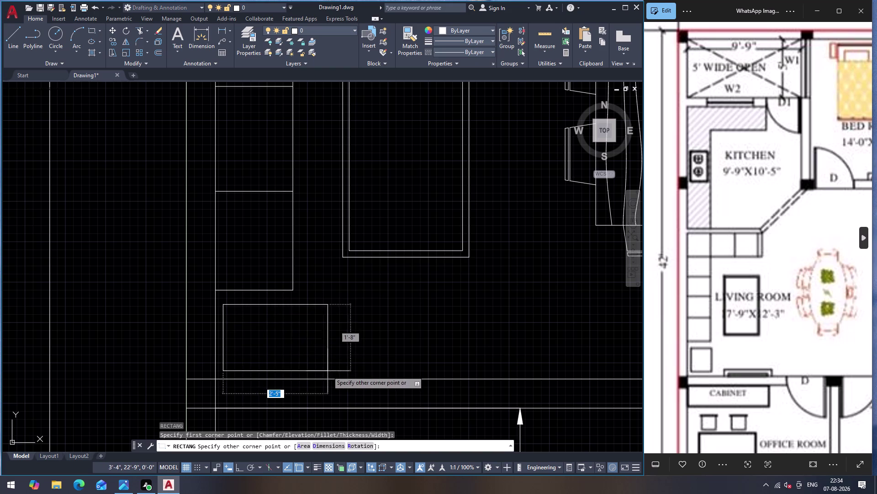
click(297, 370)
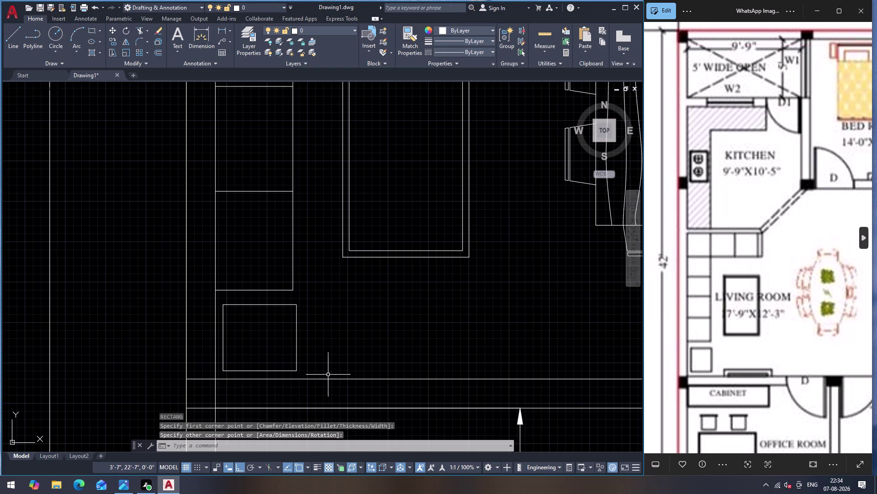
key(Escape)
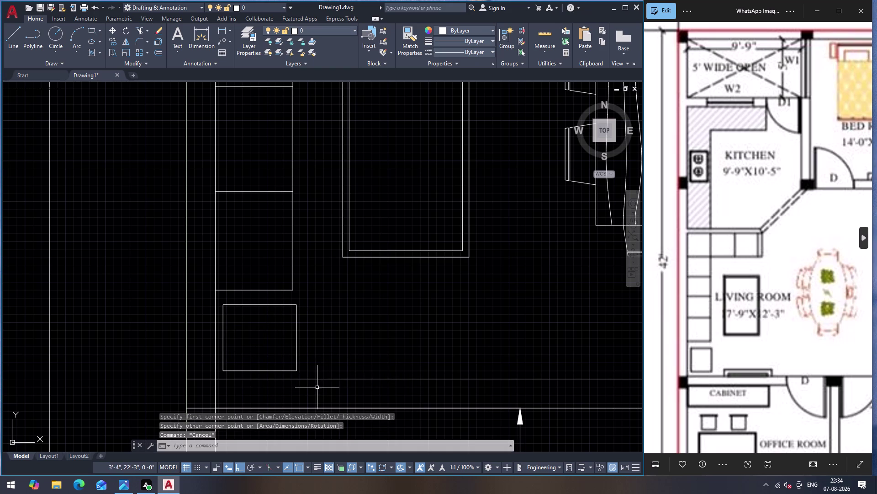
key(l)
Start the cabinet outline on the wall beside the square with a 1' upward edge.
key(Return)
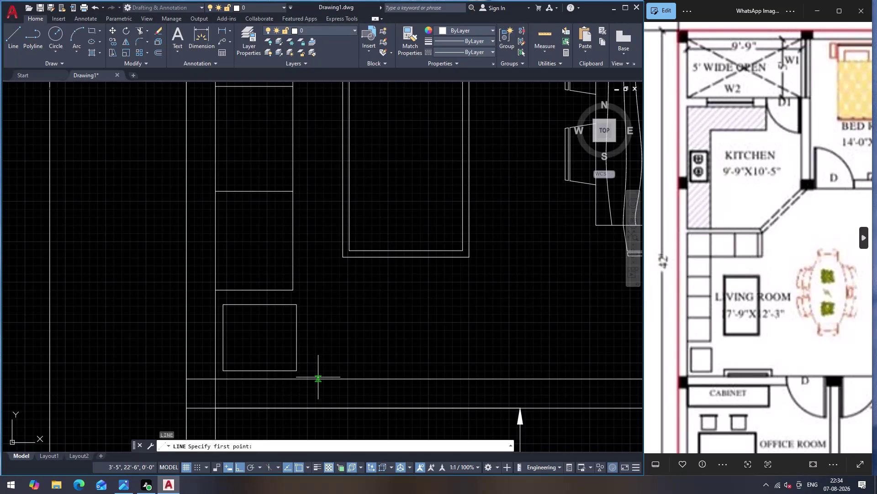
click(318, 377)
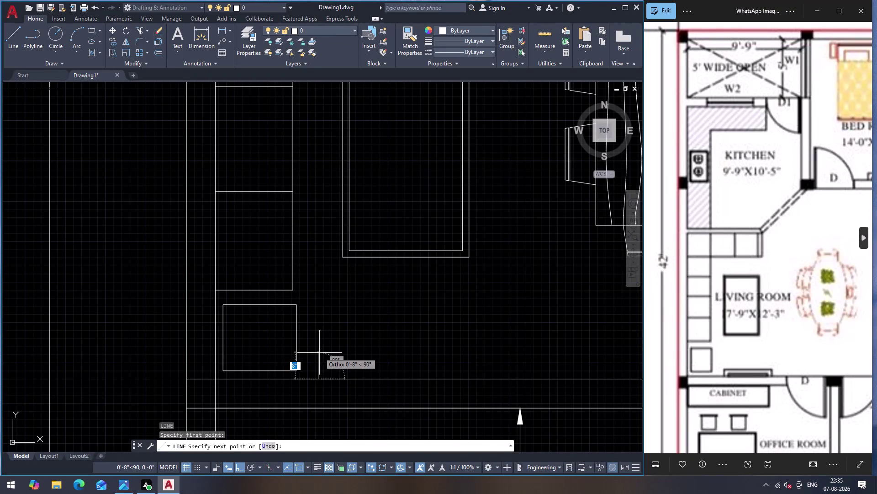
key(1)
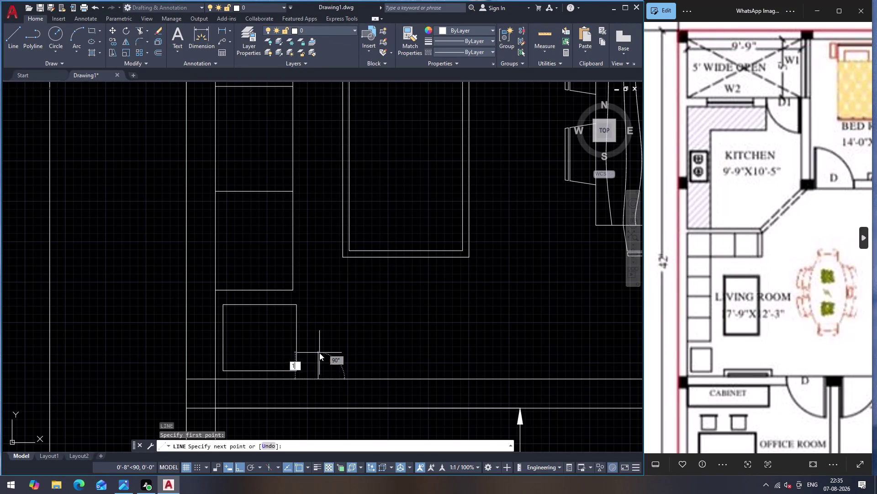
key(apostrophe)
key(Return)
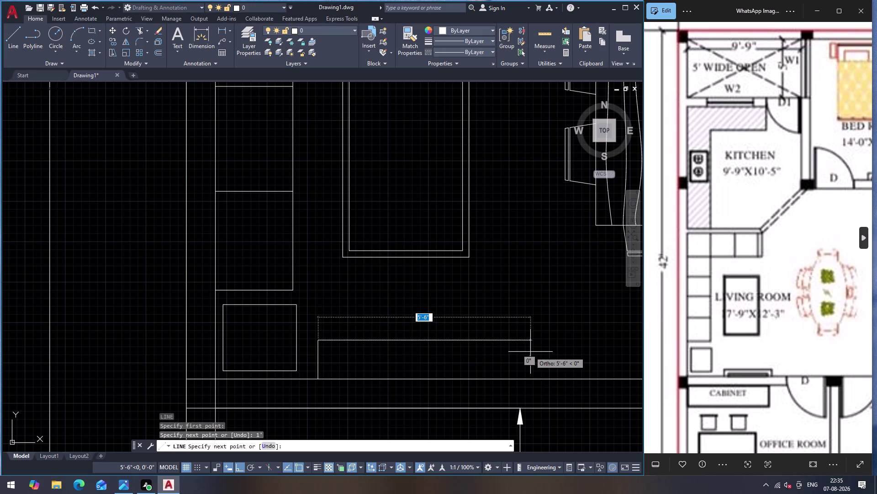
scroll(down, 3)
scroll(up, 3)
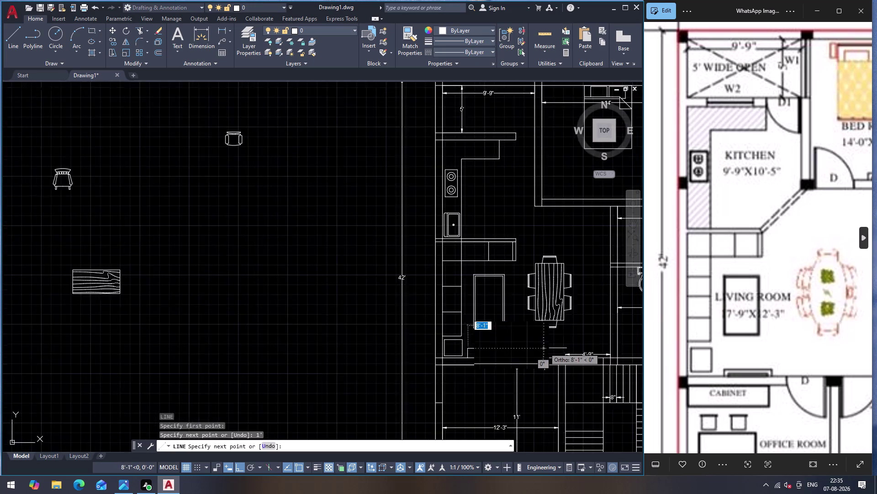
scroll(up, 3)
scroll(up, 3)
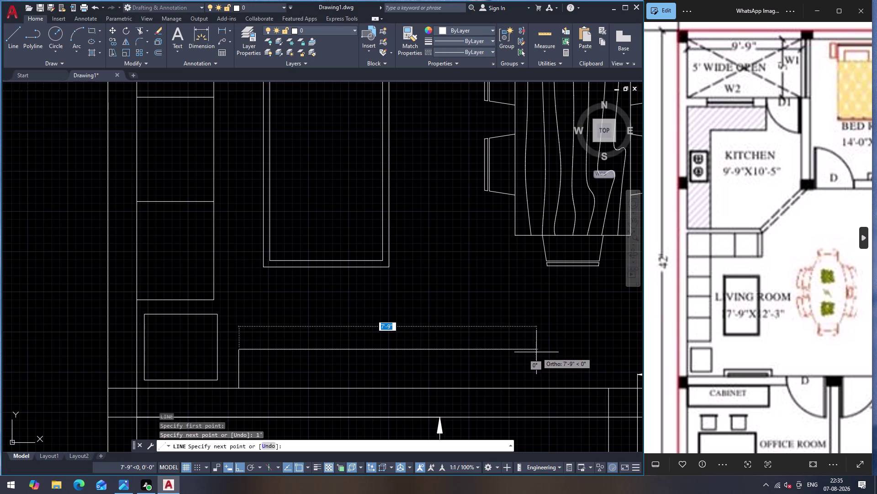
Continue the outline with a 6' top edge and bring it back down to the wall.
key(6)
key(apostrophe)
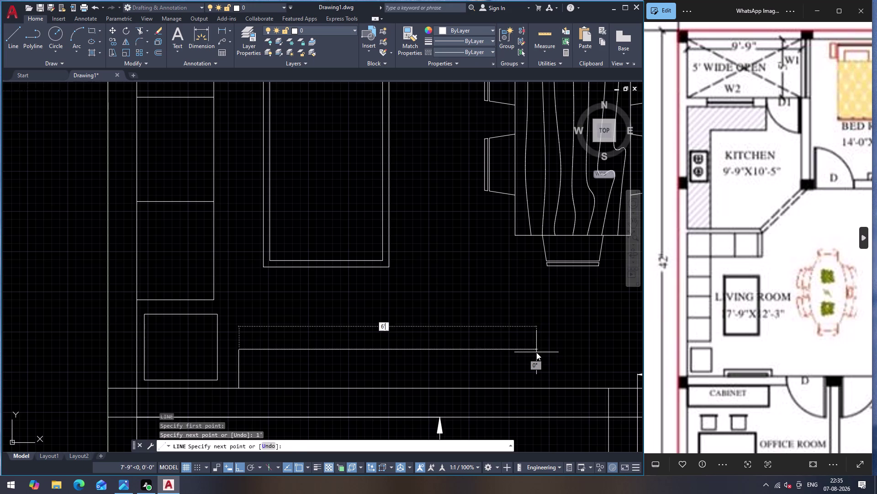
key(Return)
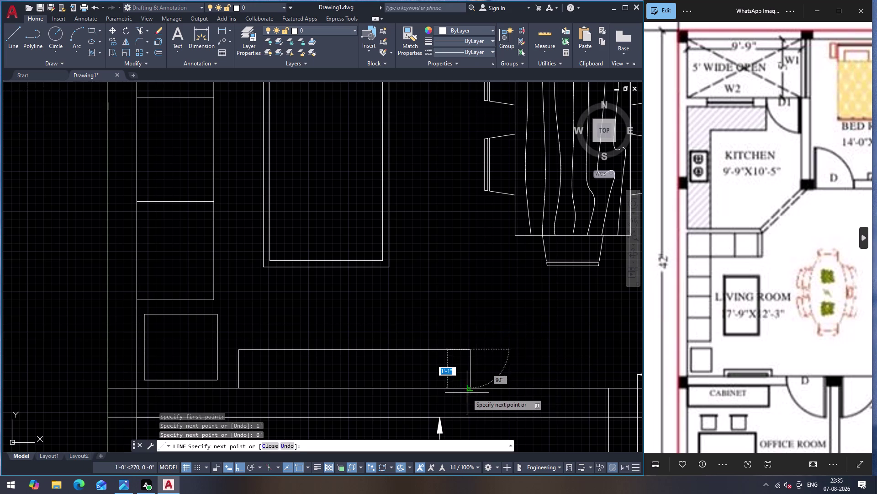
click(471, 389)
key(Escape)
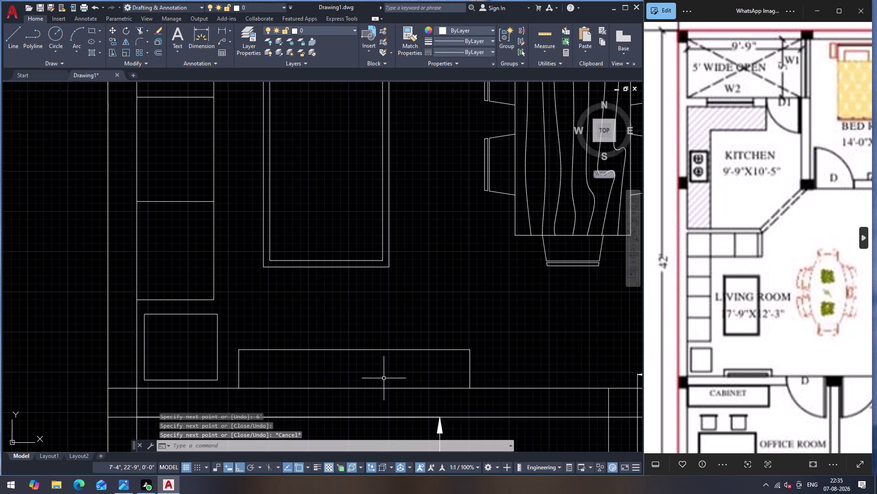
scroll(down, 3)
scroll(up, 3)
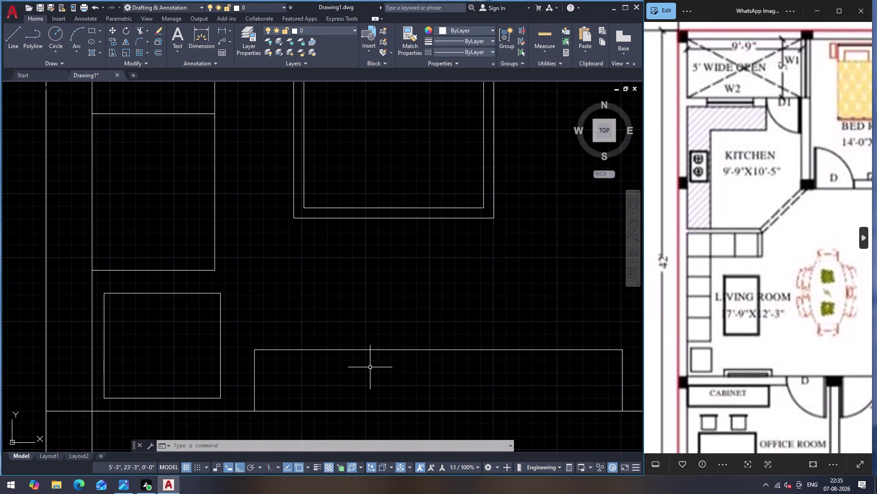
Draw a vertical divider from the cabinet's top edge down to the wall.
scroll(down, 3)
scroll(up, 3)
scroll(down, 3)
scroll(up, 3)
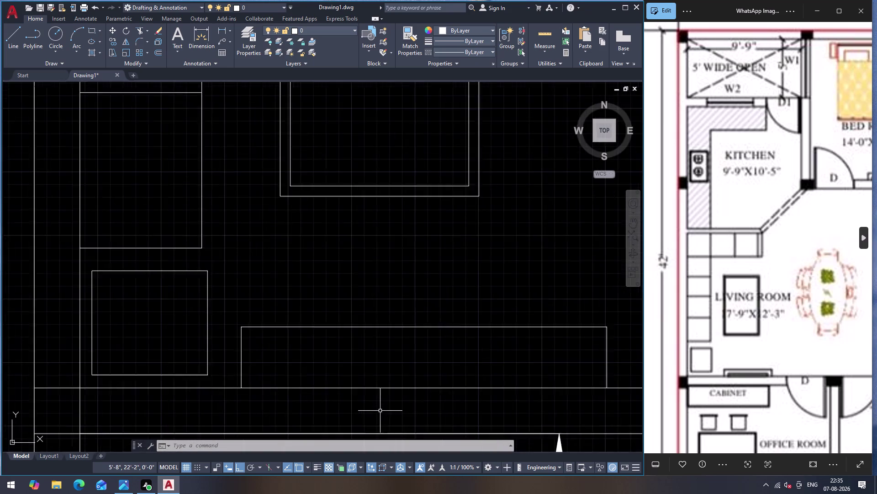
scroll(down, 3)
scroll(up, 3)
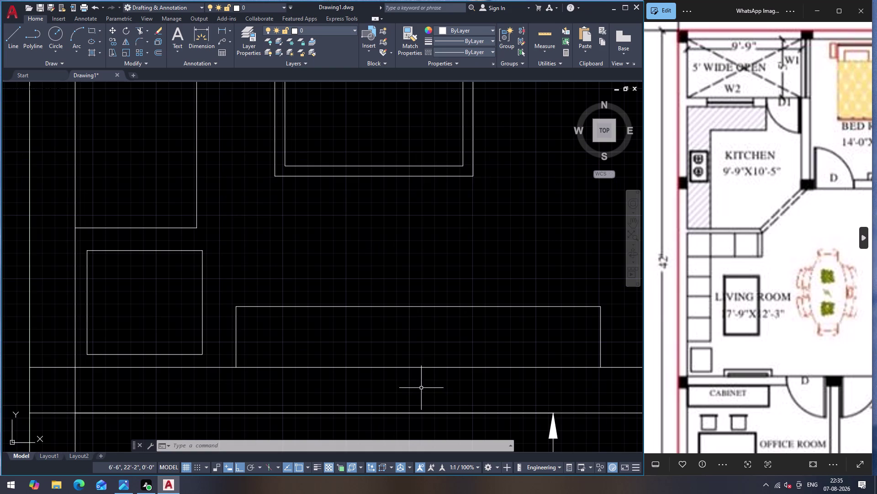
key(l)
key(Return)
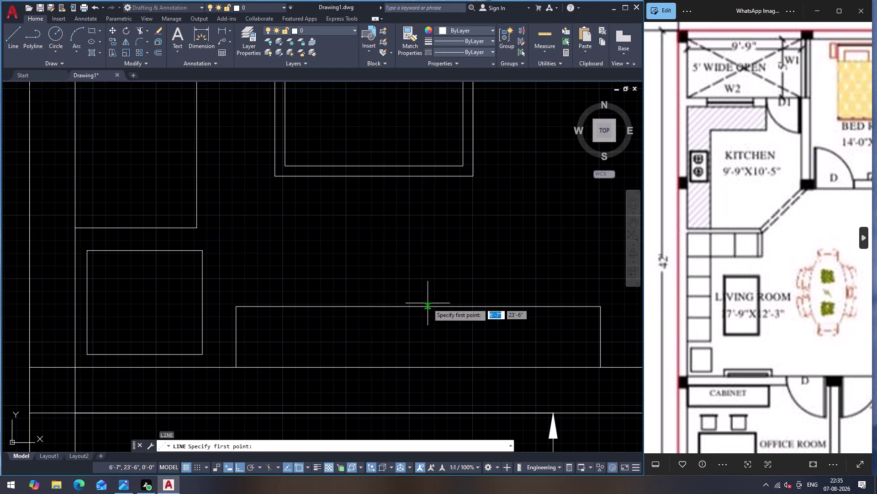
click(420, 309)
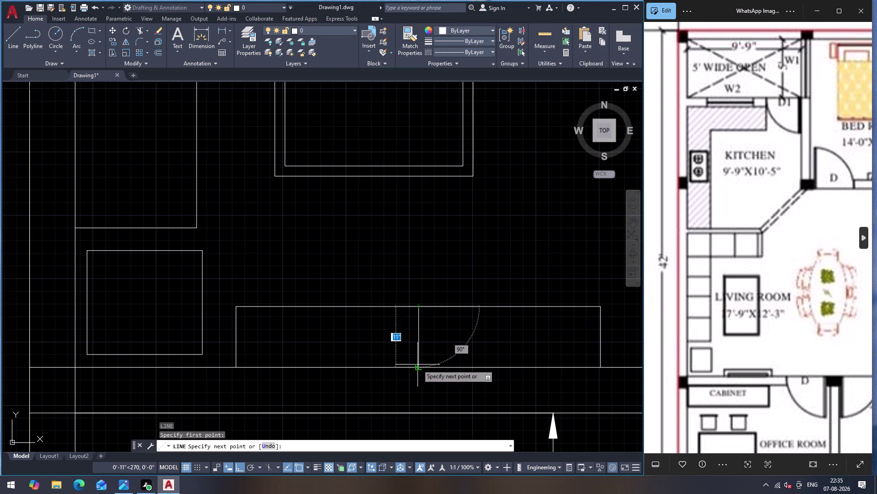
click(419, 365)
key(Escape)
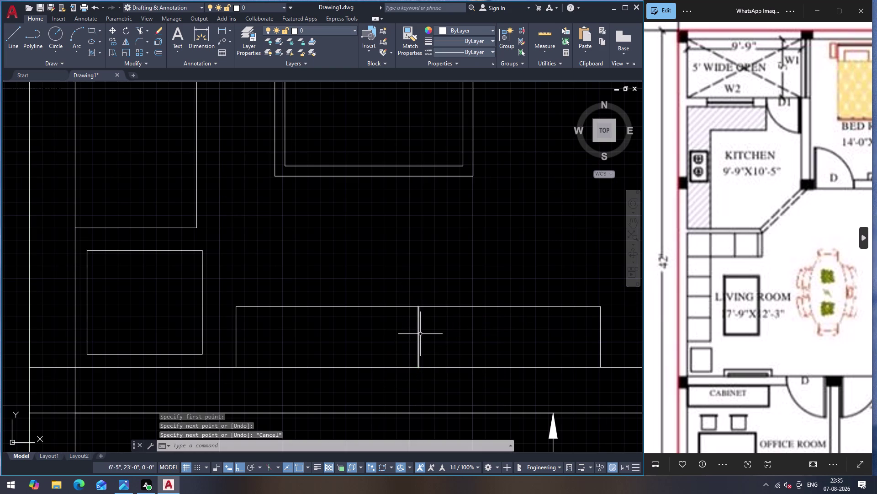
Draw a 26" line along the cabinet top from the divider, with a short drop at its end.
key(l)
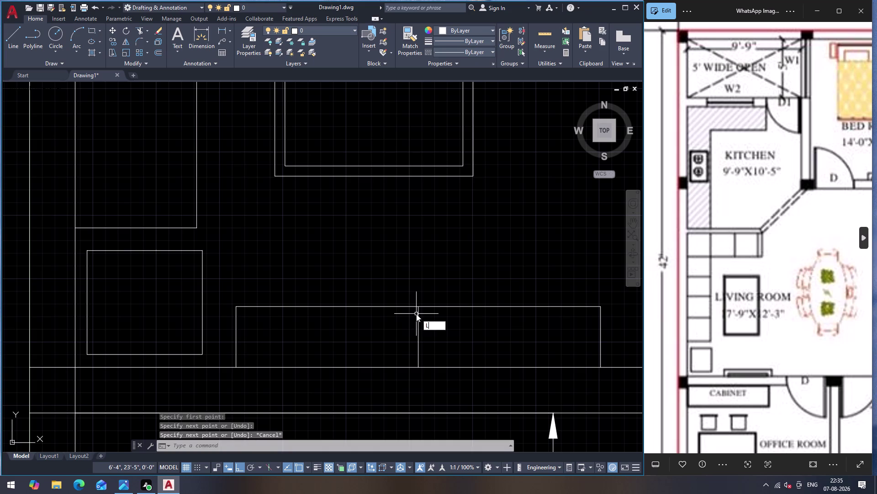
key(Return)
click(420, 306)
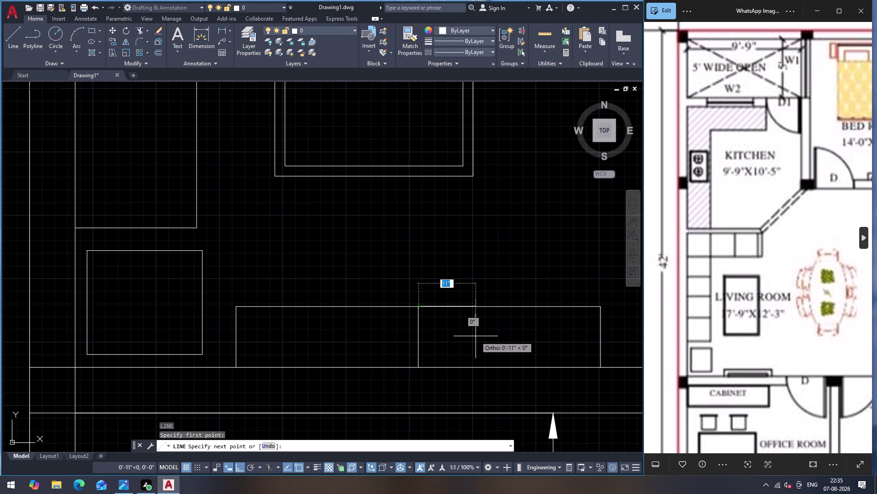
key(5)
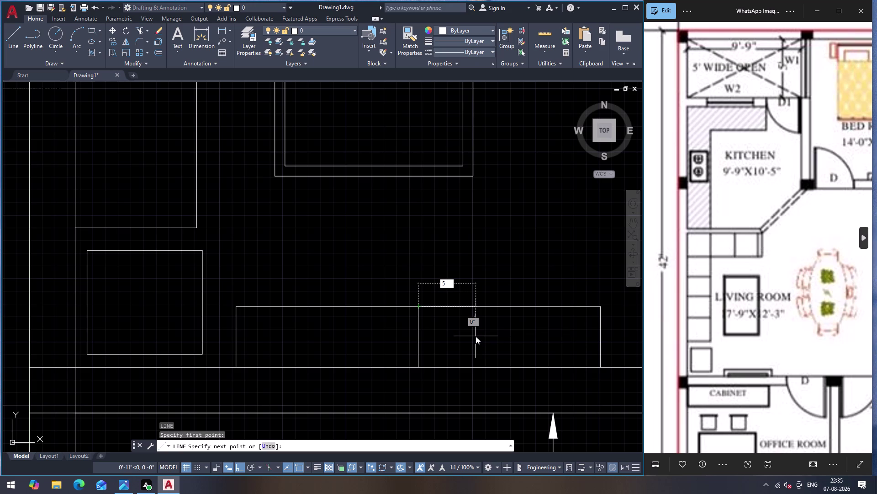
key(BackSpace)
text(26)
key(shift+quotedbl)
key(Return)
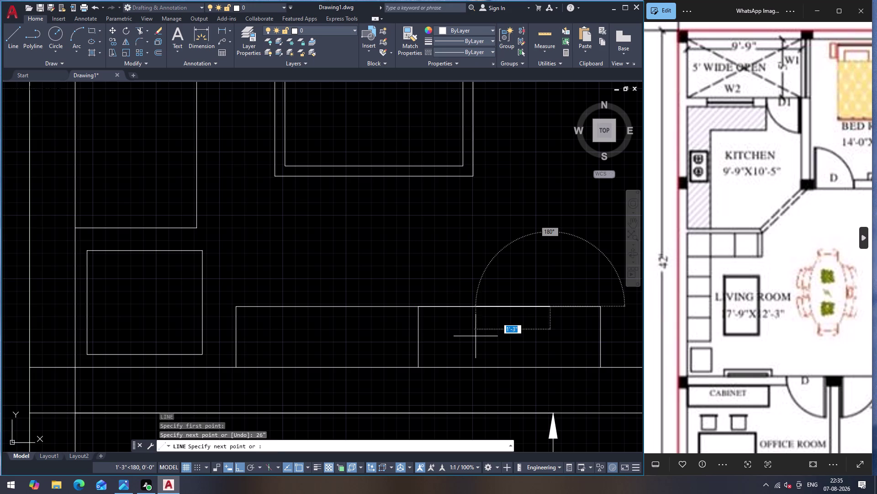
click(564, 327)
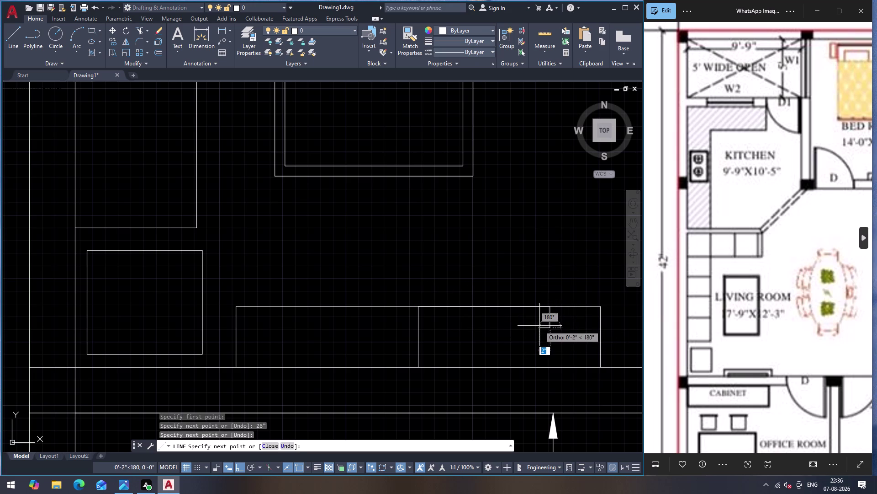
key(Escape)
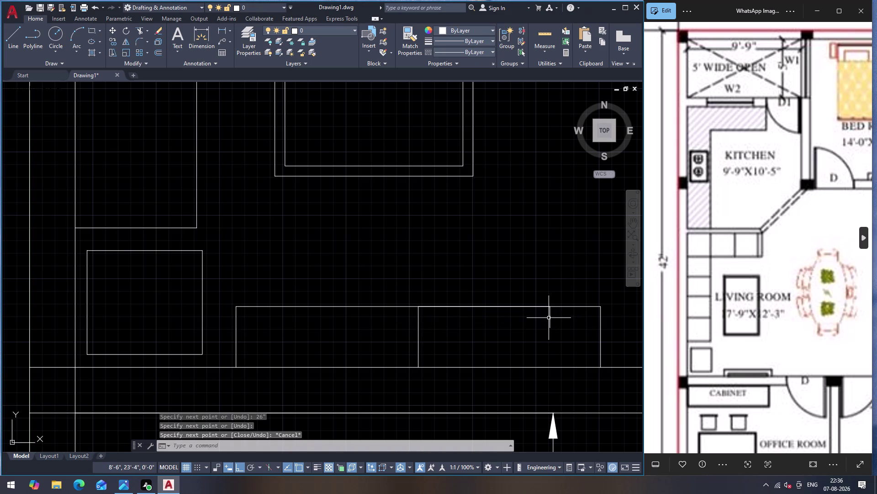
Delete the stray short vertical line and move the 26" line down into the cabinet's middle.
click(550, 317)
key(Delete)
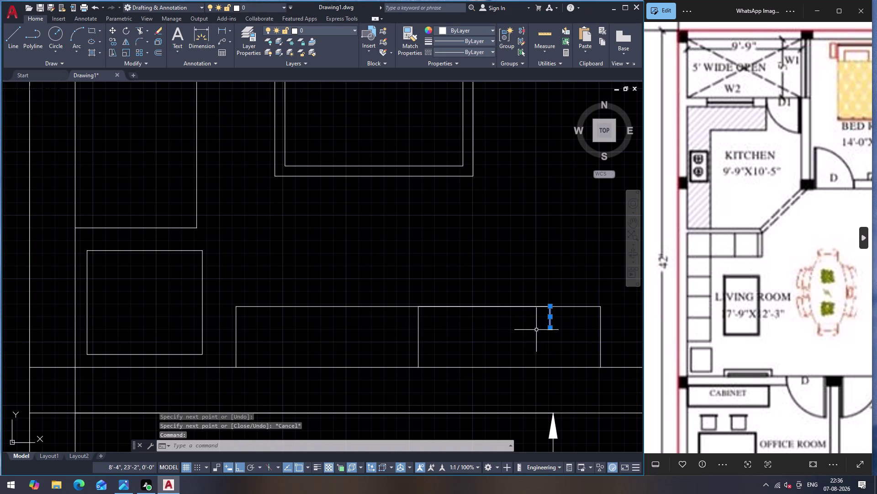
click(501, 307)
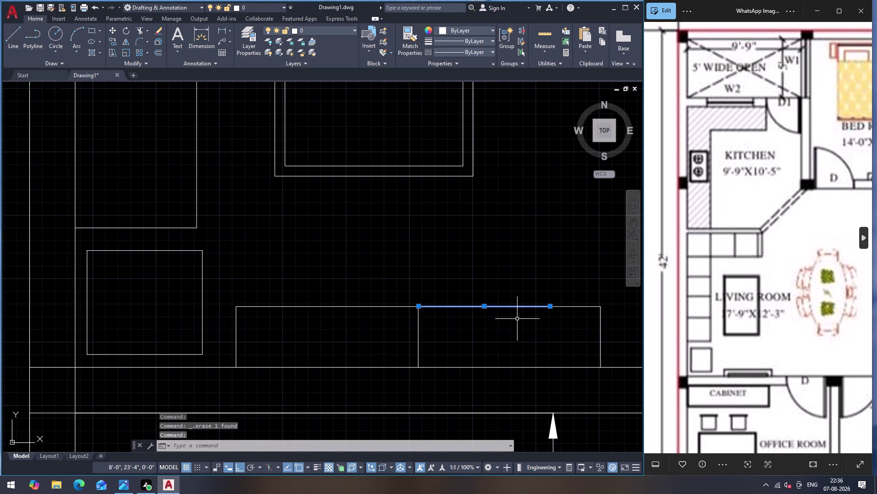
key(m)
key(Return)
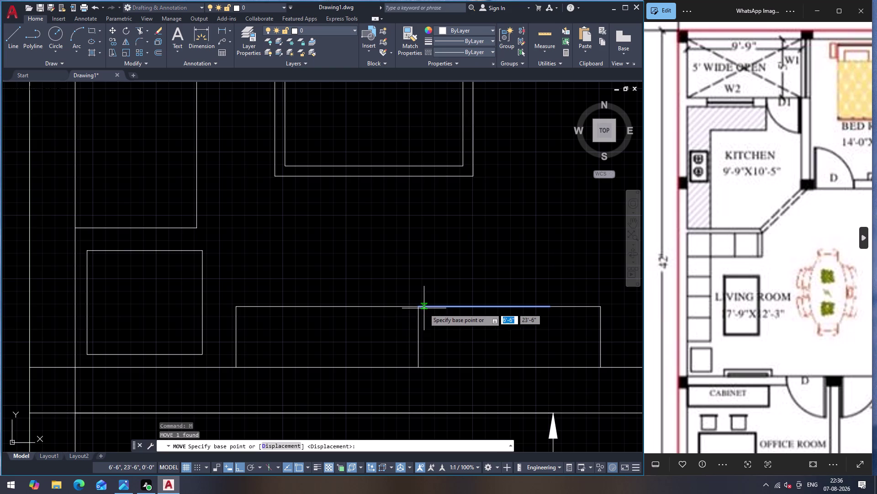
click(423, 307)
click(429, 332)
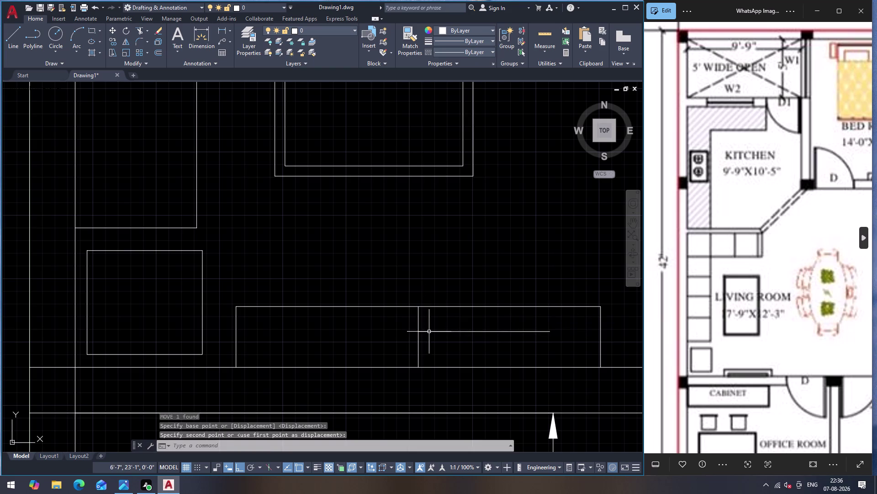
key(Escape)
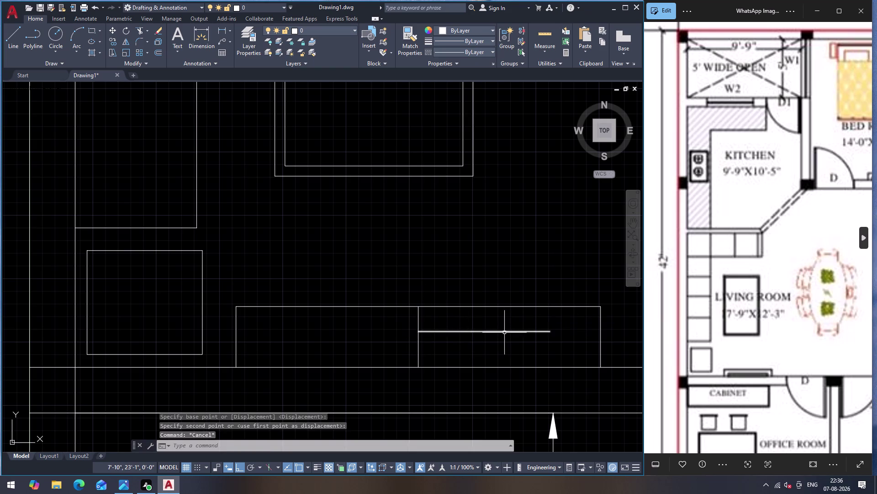
Copy the lowered line further left inside the cabinet.
click(505, 332)
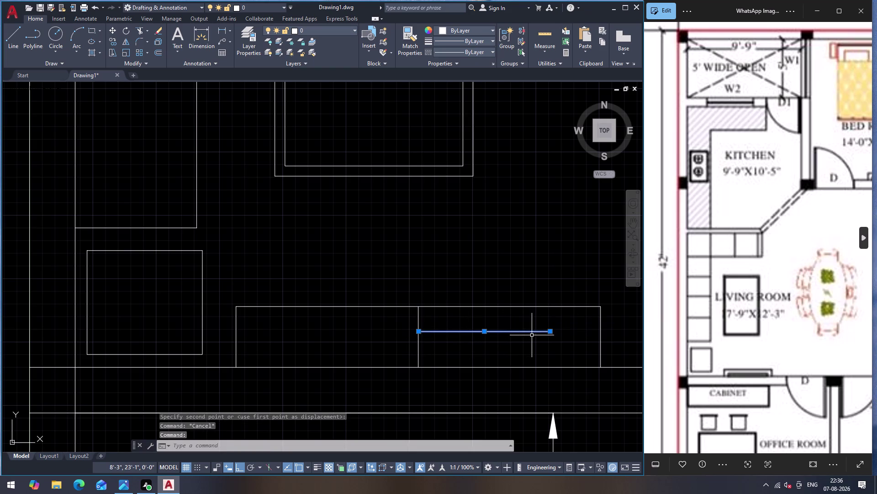
text(CO)
key(Return)
click(551, 331)
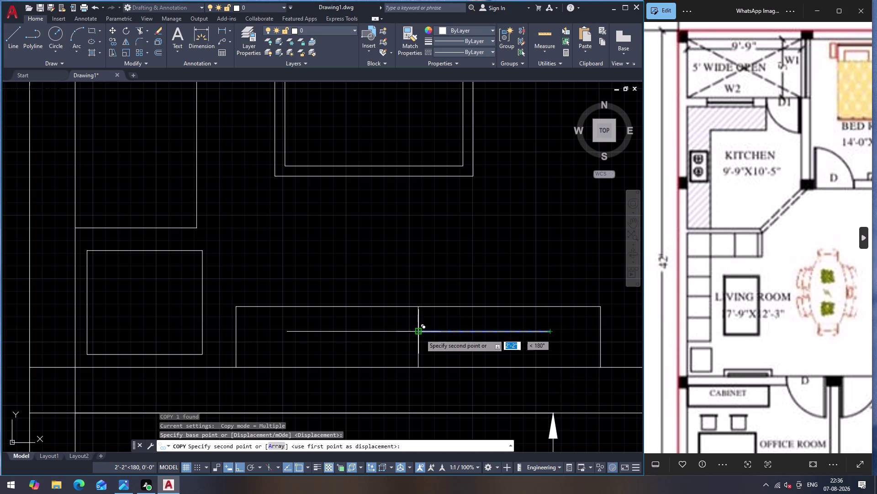
click(420, 334)
key(Escape)
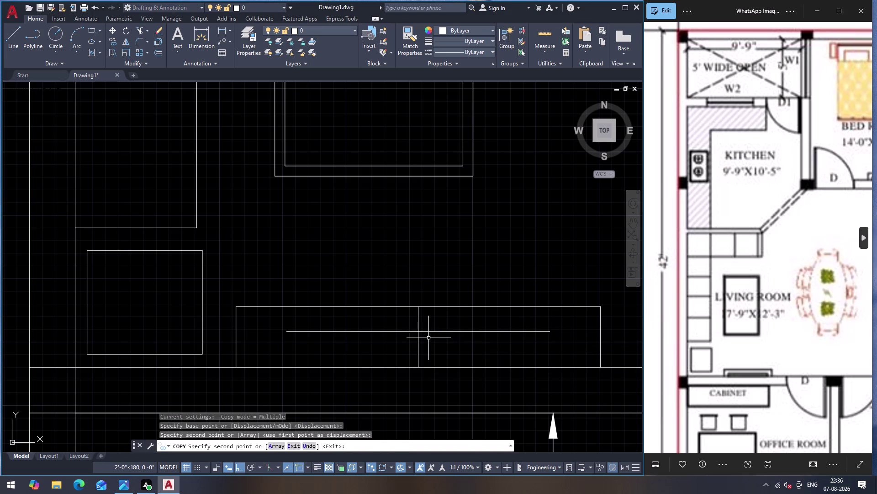
Delete the short vertical divider and join the two horizontal halves into one line.
click(419, 317)
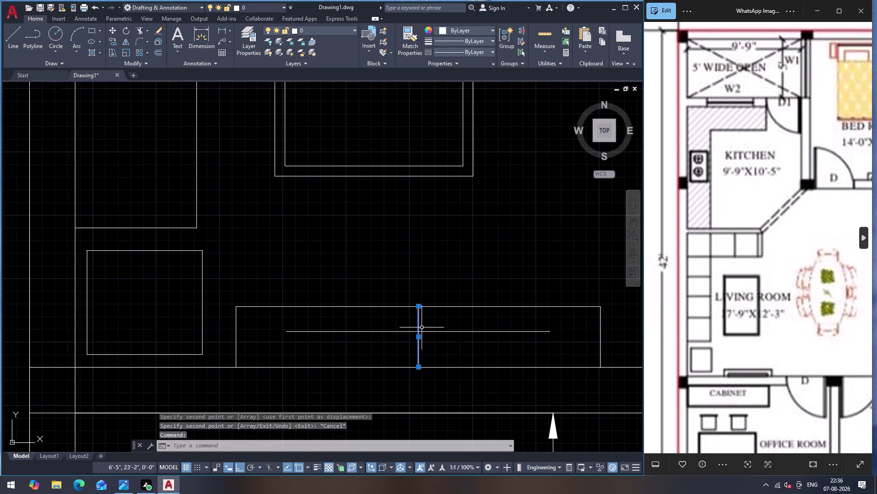
key(Delete)
click(431, 330)
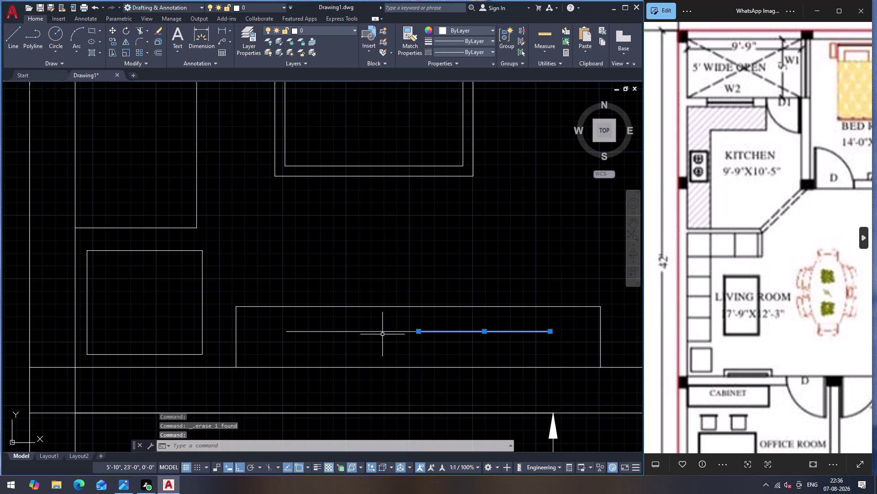
click(385, 330)
key(j)
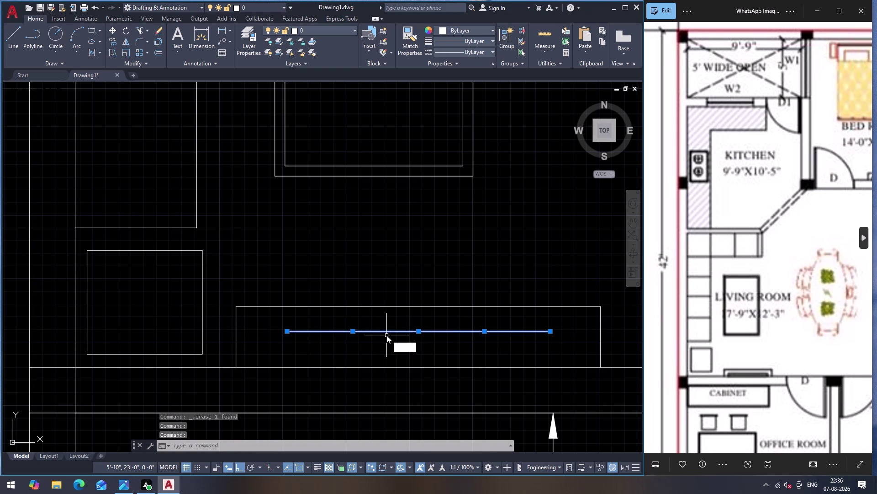
key(Return)
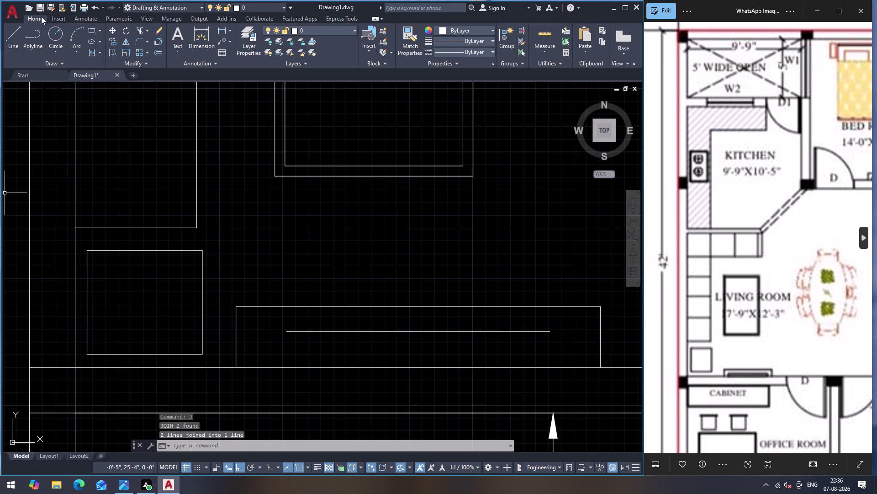
click(82, 44)
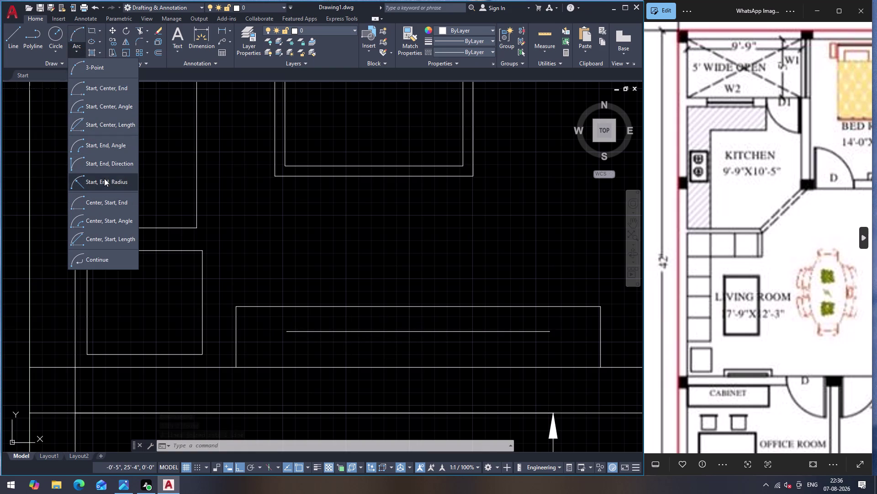
click(121, 165)
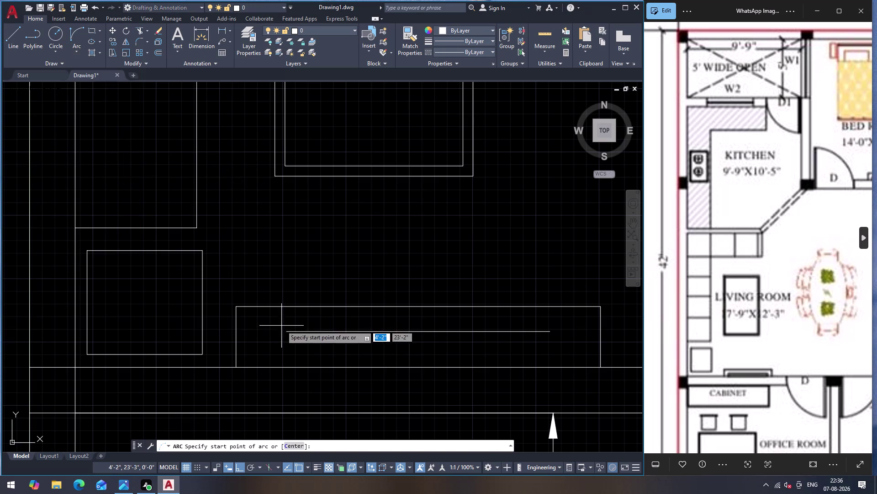
click(285, 330)
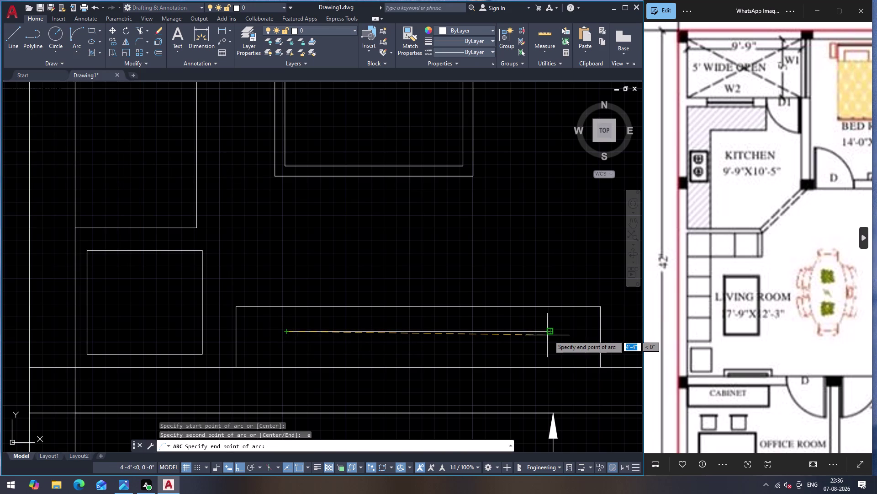
click(551, 332)
scroll(down, 3)
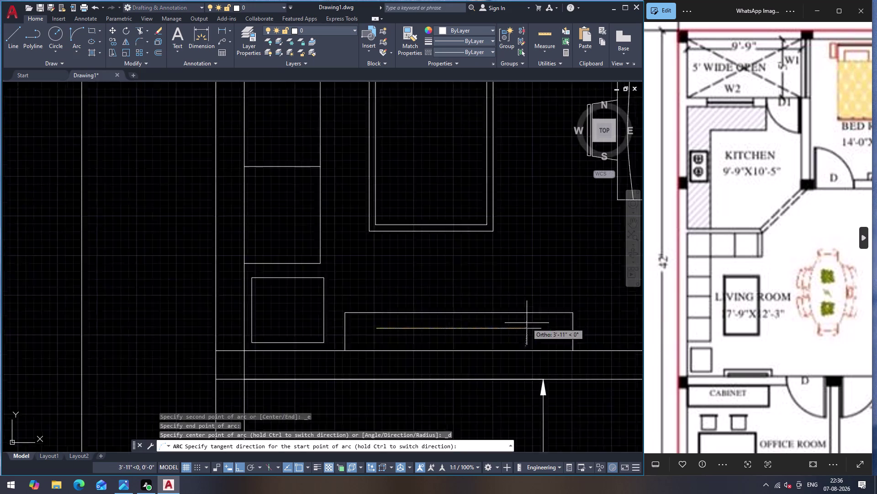
scroll(down, 3)
scroll(up, 3)
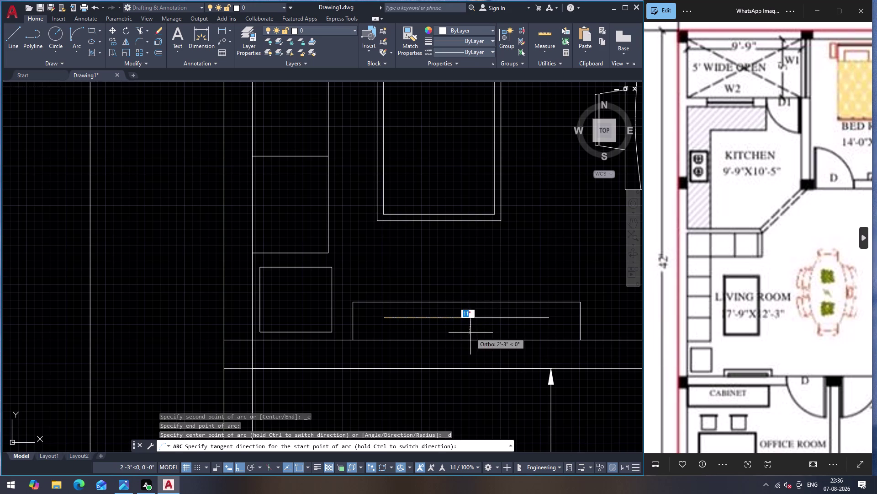
scroll(down, 3)
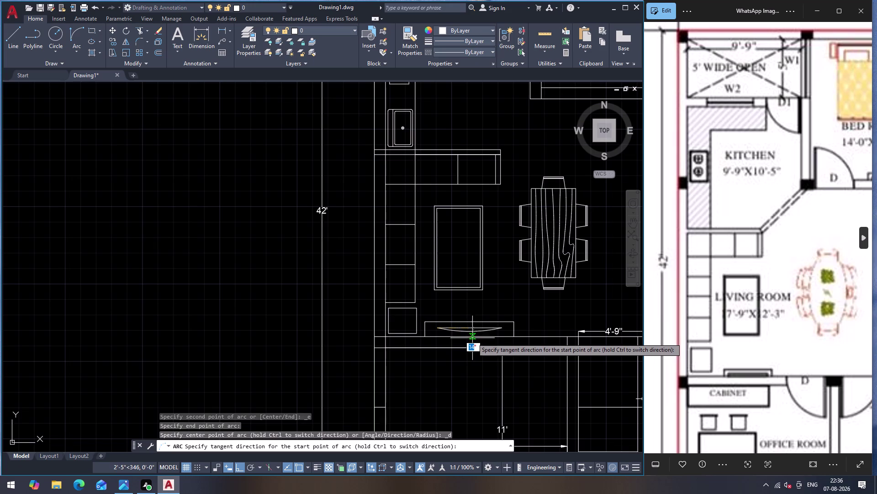
scroll(up, 3)
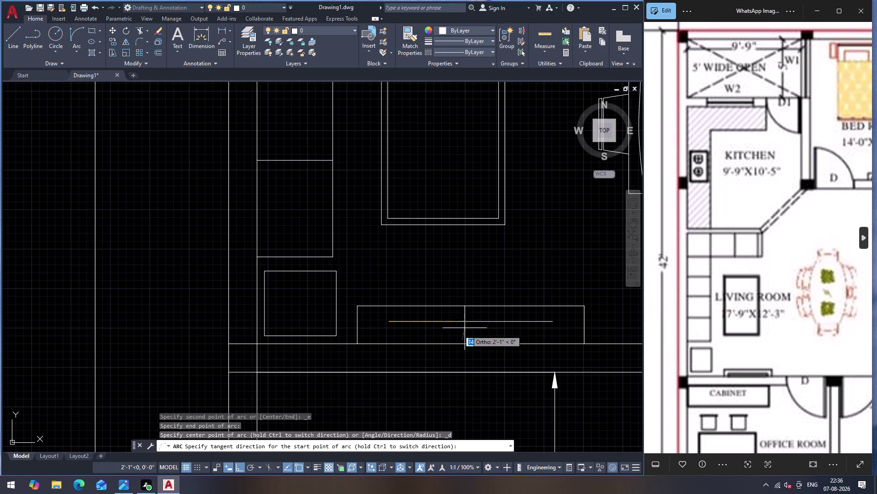
scroll(down, 3)
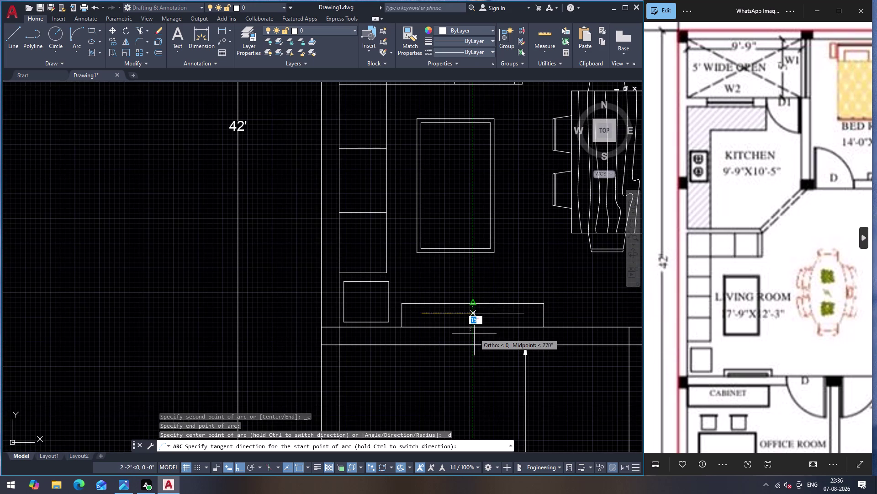
scroll(up, 3)
click(460, 252)
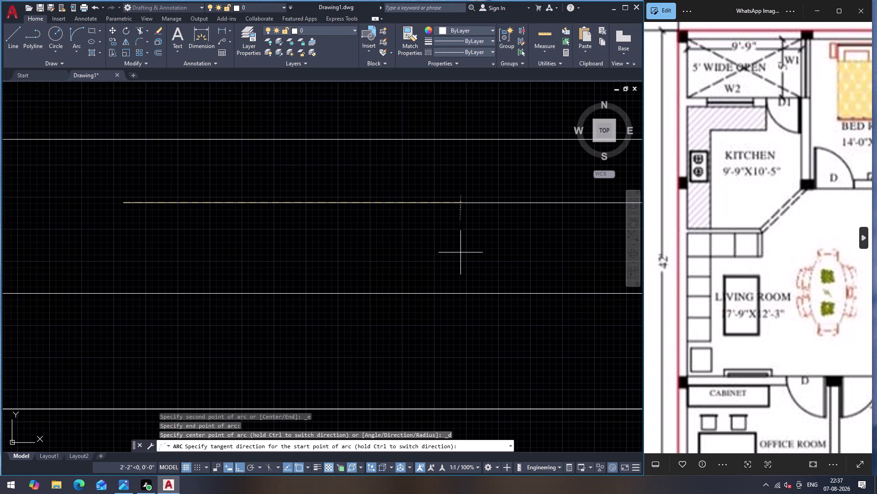
click(464, 254)
scroll(down, 3)
key(Escape)
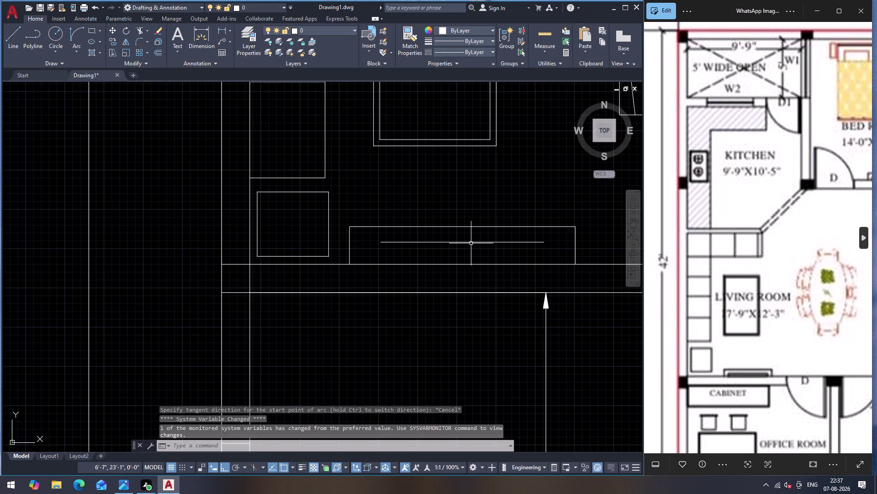
Move the joined horizontal line into empty space left of the floor plan.
click(471, 241)
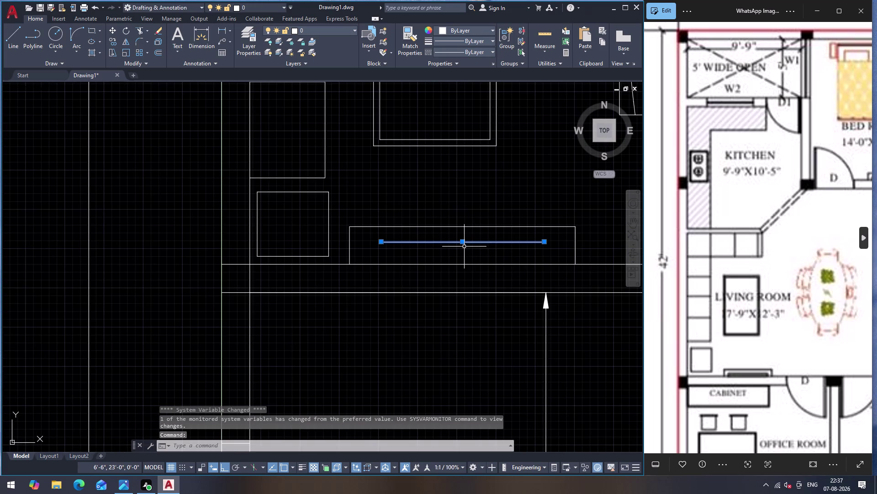
key(m)
key(Return)
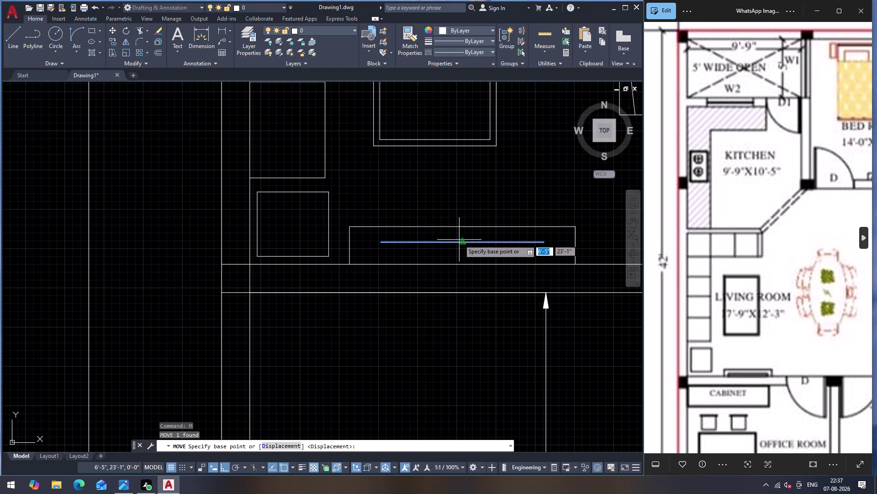
click(459, 240)
scroll(down, 3)
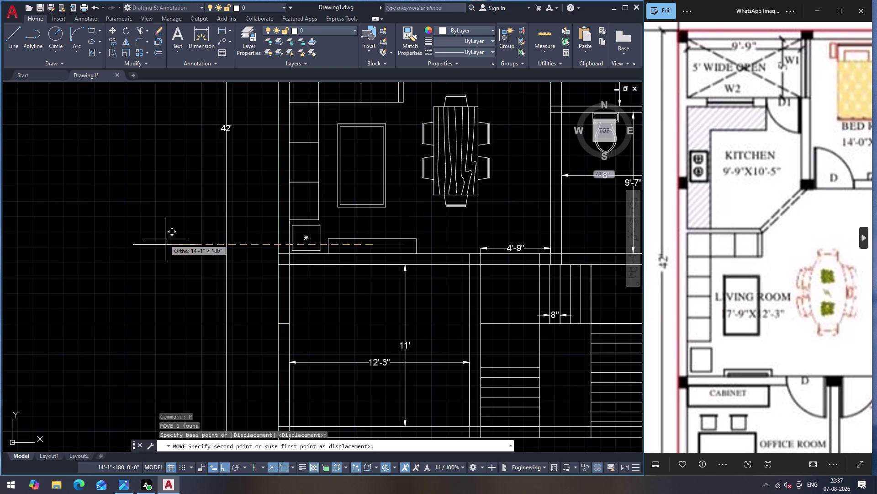
click(137, 240)
scroll(up, 3)
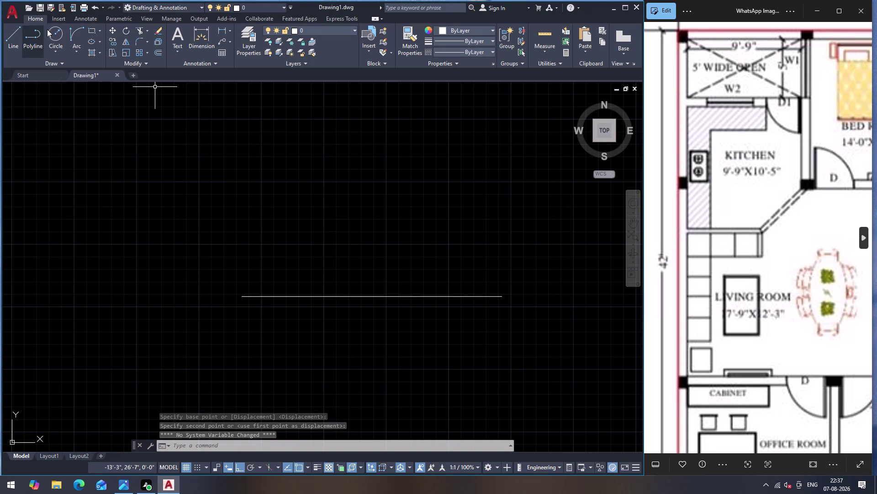
With Ortho off, draw a Start-End-Direction arc bowing below the line between its ends.
click(80, 32)
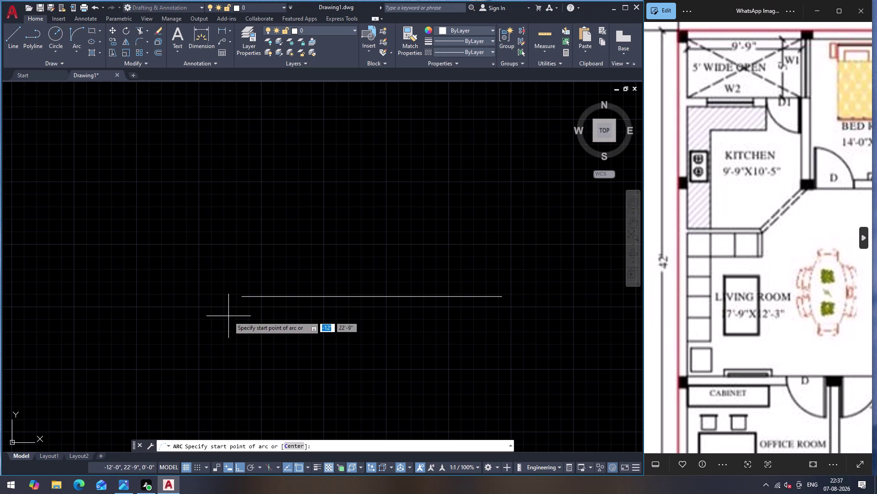
click(239, 296)
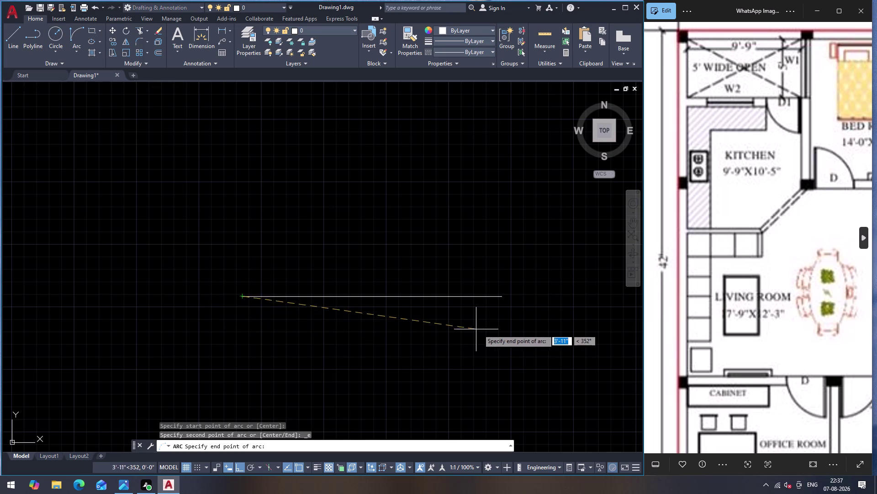
click(503, 298)
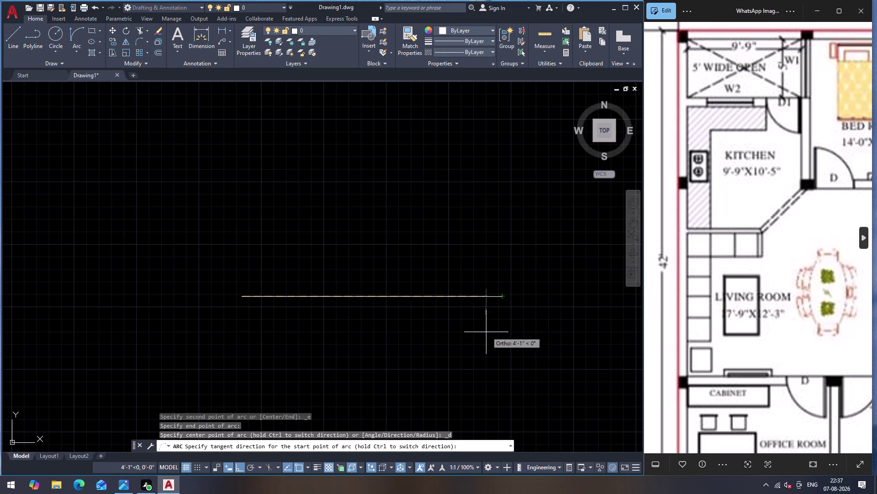
scroll(down, 3)
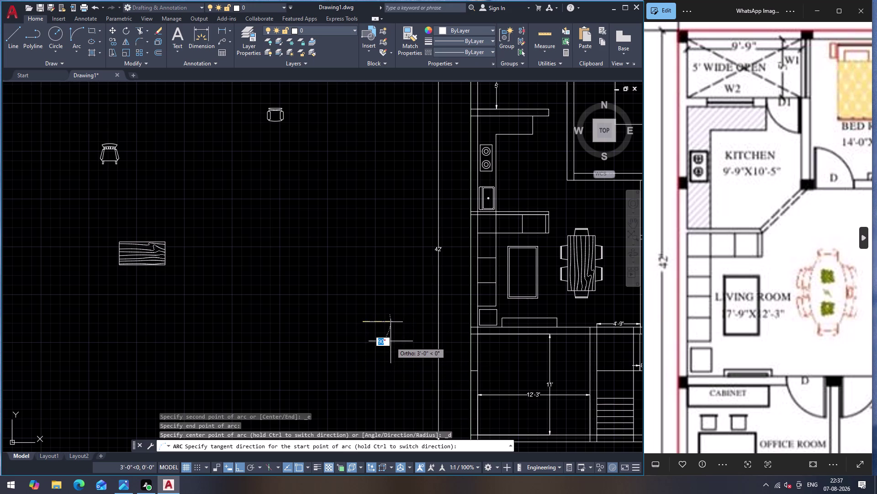
scroll(up, 3)
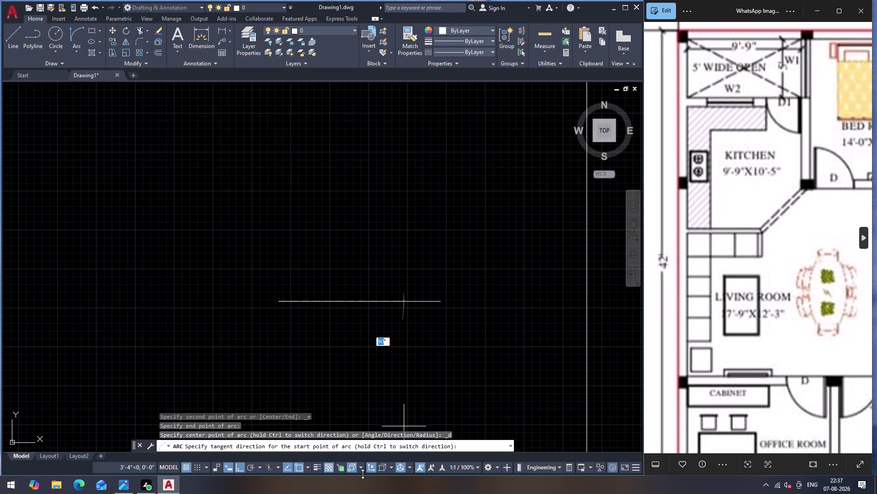
click(240, 466)
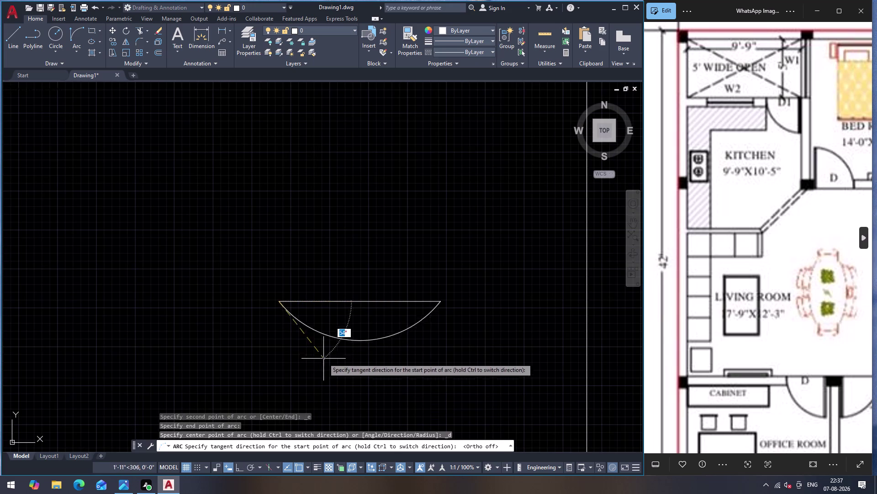
click(357, 326)
key(Escape)
click(249, 285)
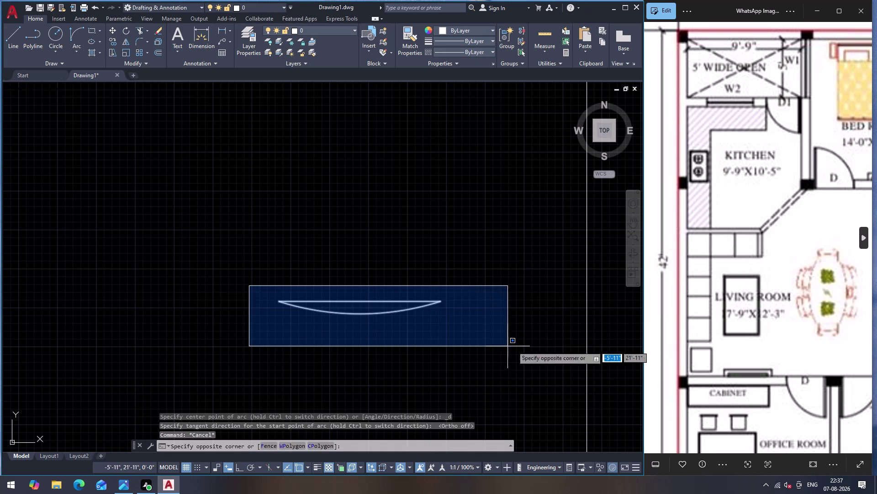
Group the straight line and arc into one unnamed crescent group.
click(523, 346)
key(g)
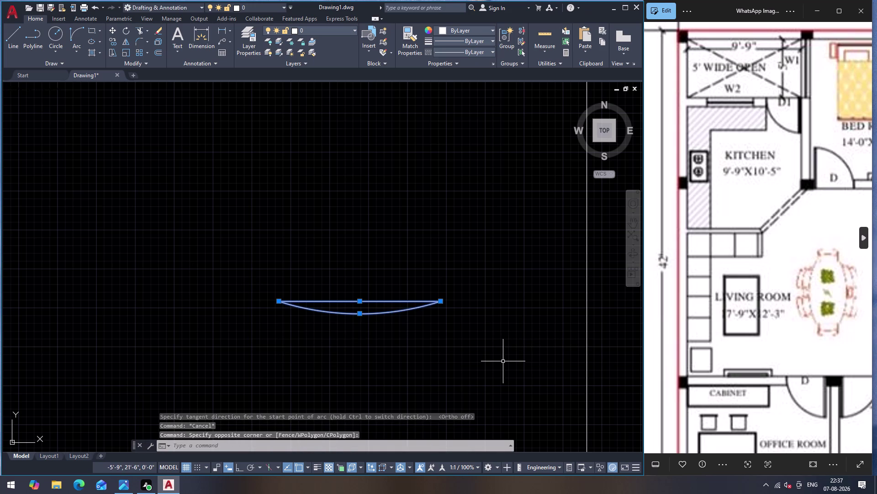
key(Return)
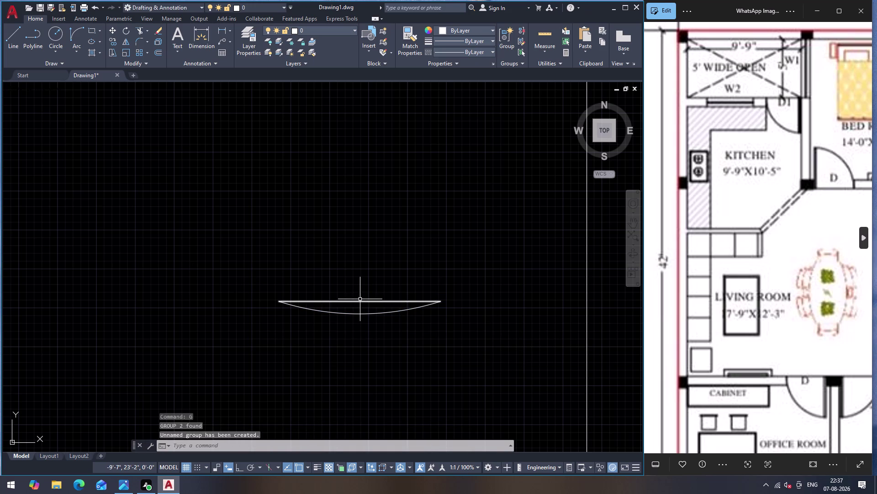
click(255, 290)
click(497, 350)
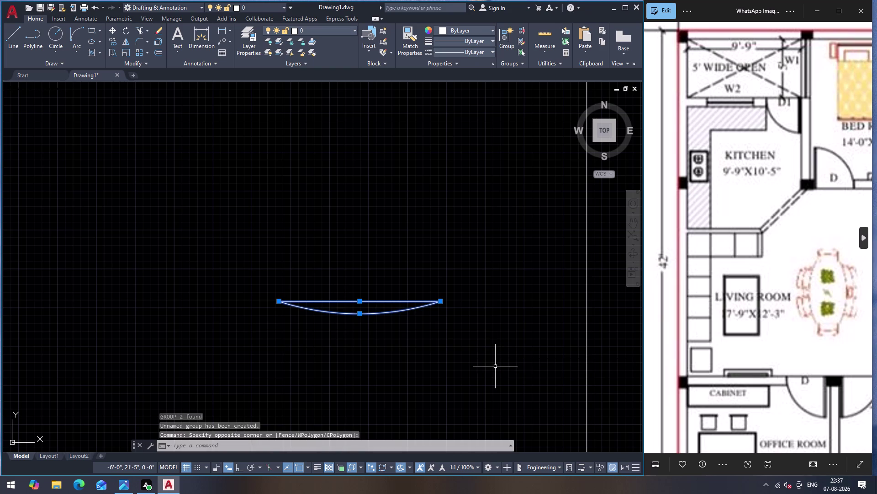
key(g)
key(Return)
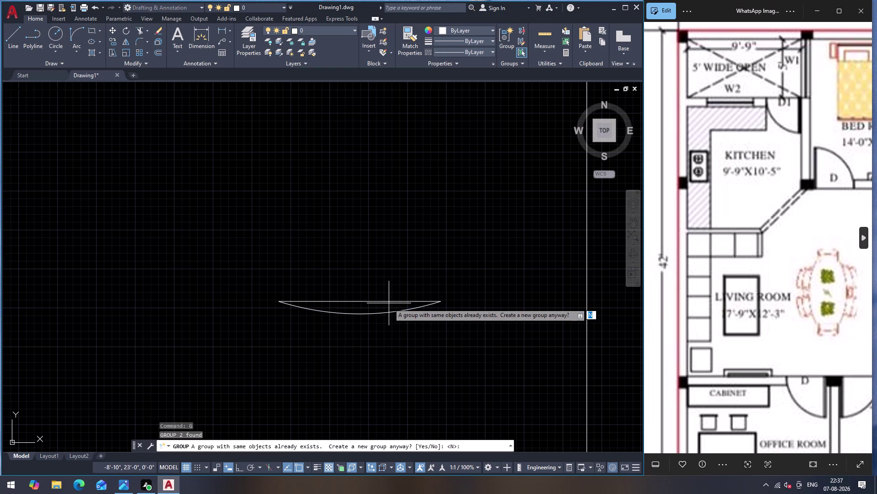
Answer No to the 'group already exists' prompt, keeping the existing group.
click(392, 312)
click(395, 300)
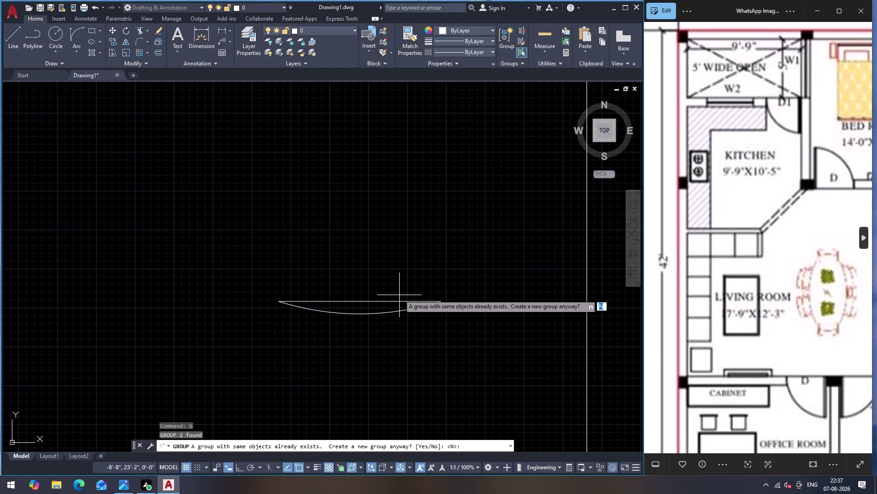
key(Escape)
click(402, 301)
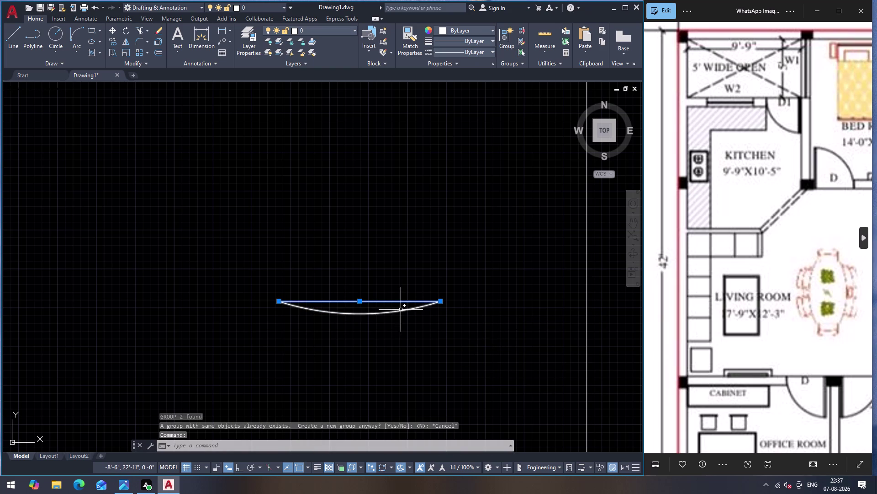
click(401, 311)
key(g)
key(Return)
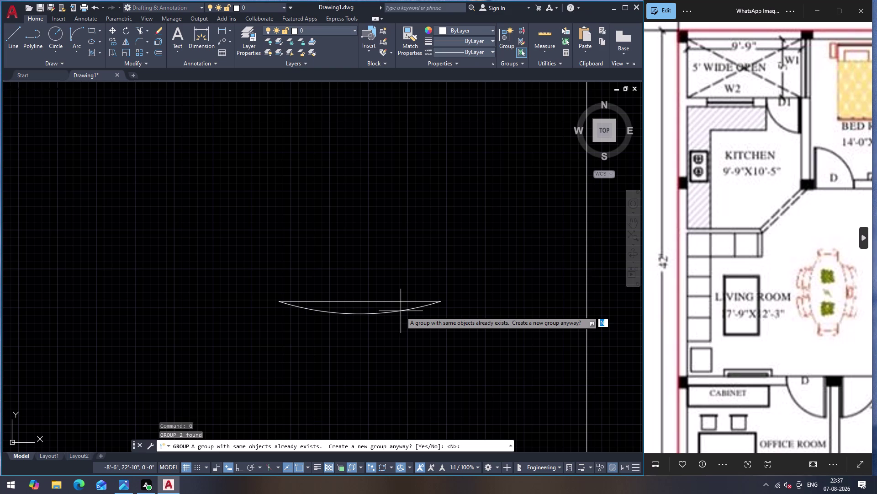
click(402, 311)
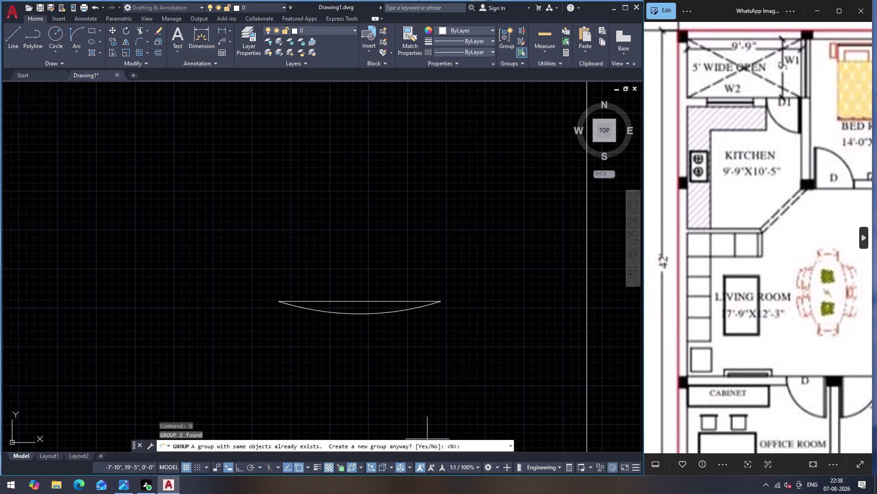
click(423, 444)
key(n)
key(Return)
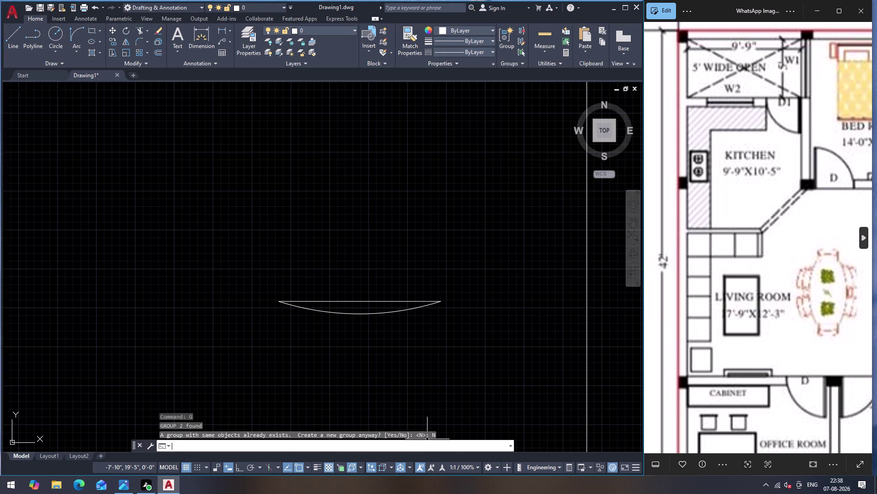
click(358, 314)
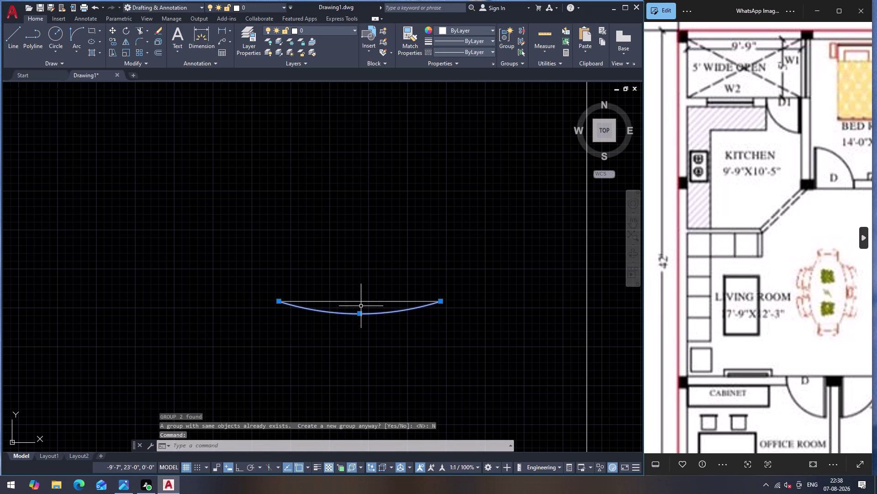
Move the grouped crescent into the shallow cabinet outline against the plan's lower wall.
click(364, 301)
click(210, 302)
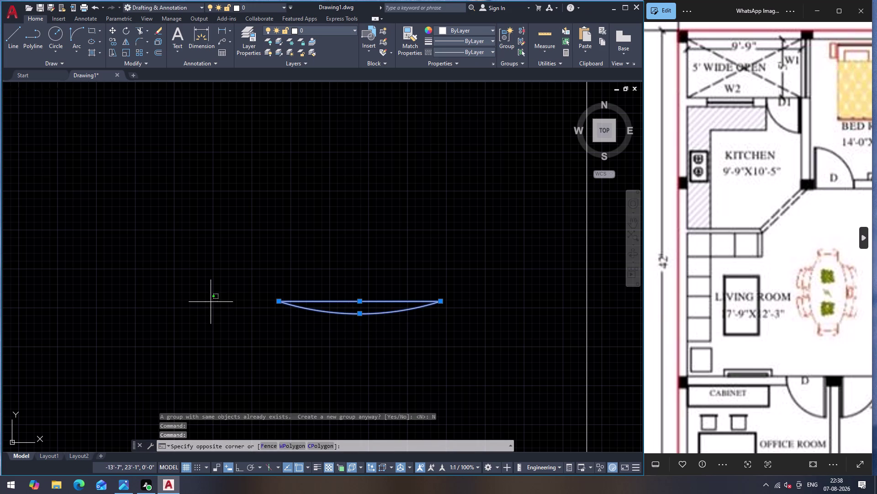
click(411, 409)
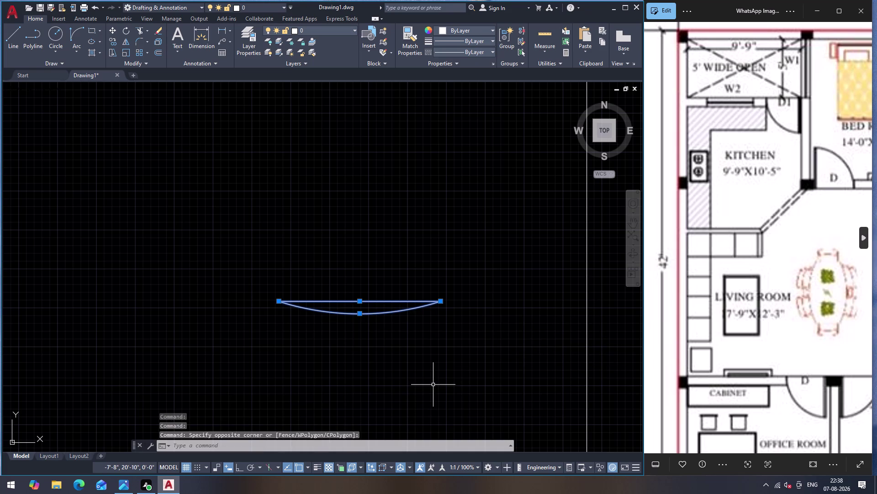
key(m)
key(Return)
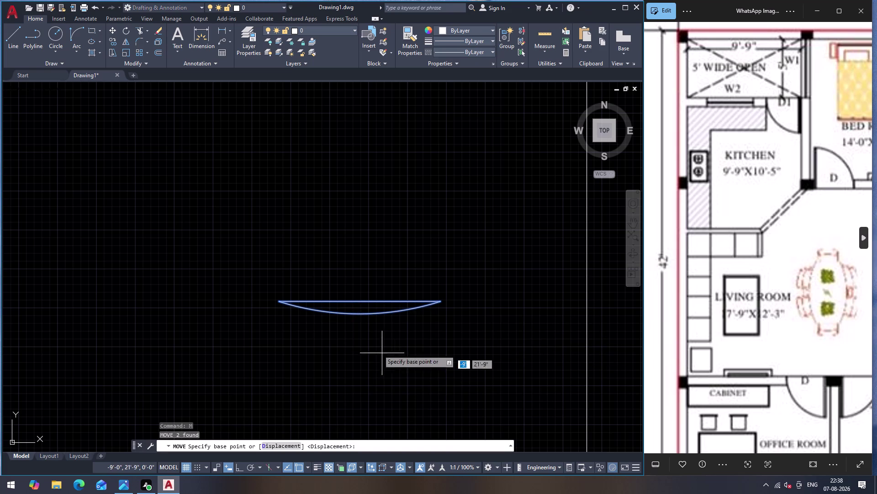
click(359, 301)
scroll(down, 3)
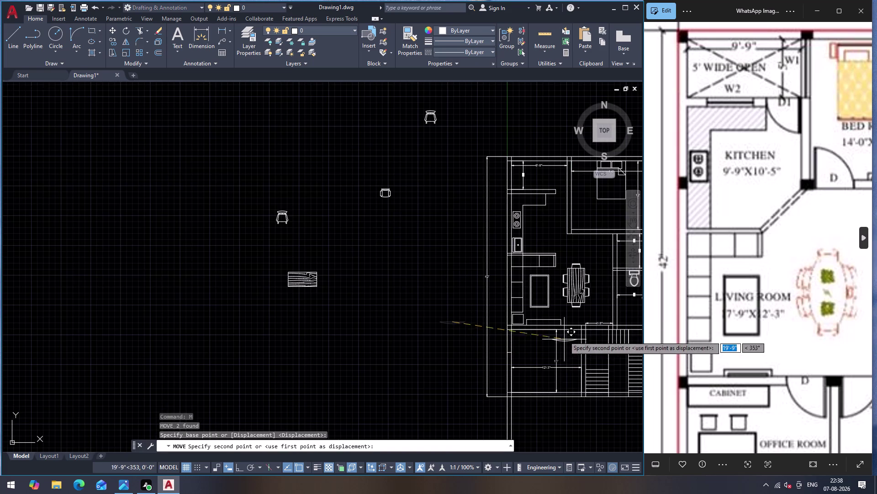
scroll(up, 3)
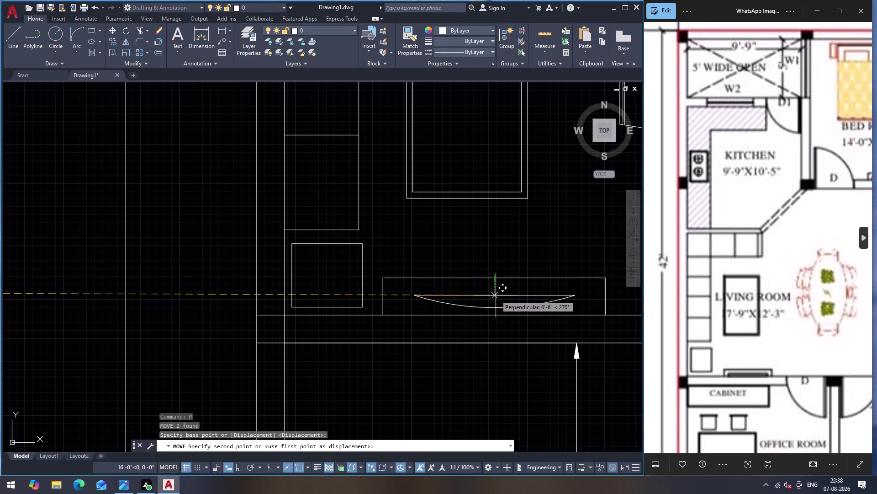
click(494, 291)
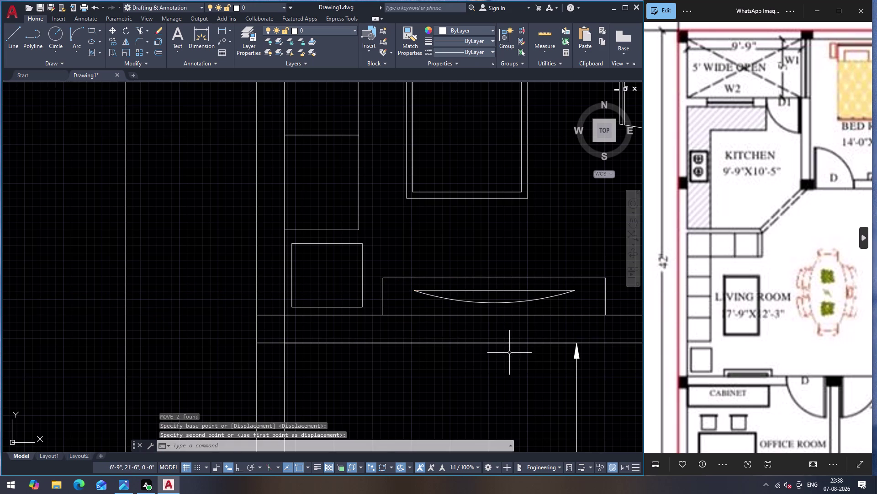
key(Escape)
scroll(down, 3)
scroll(down, 3)
scroll(up, 3)
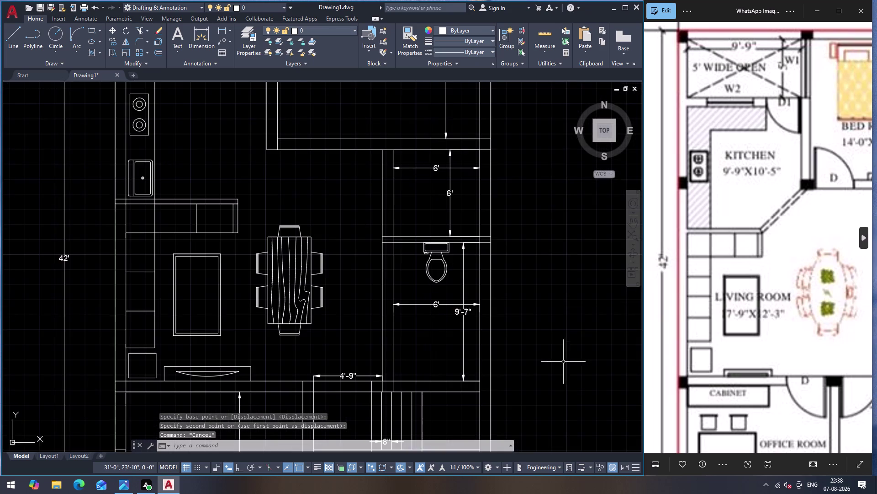
With Ortho on, draw a 4' horizontal line in open space above the floor plan.
scroll(up, 3)
scroll(down, 3)
scroll(down, 3)
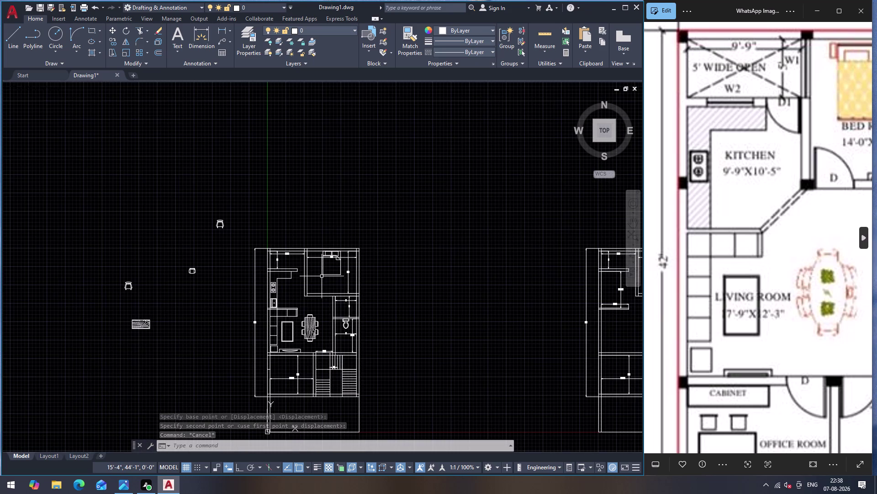
scroll(up, 3)
scroll(down, 3)
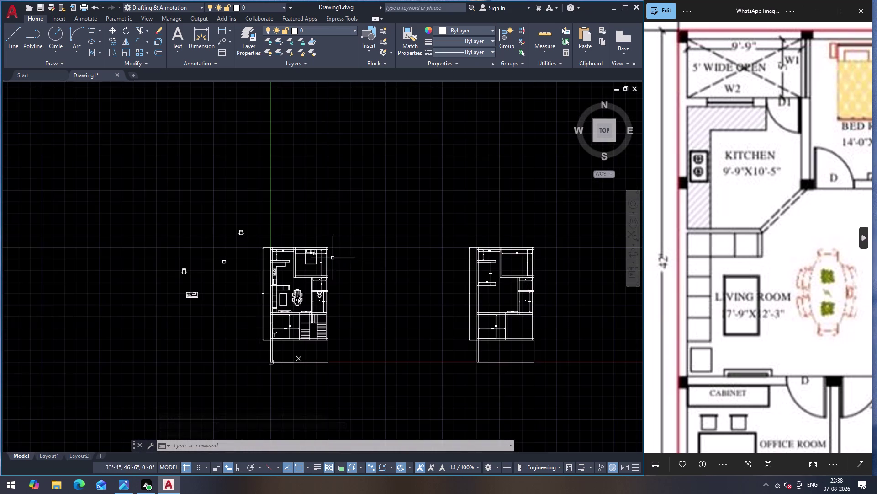
scroll(up, 3)
scroll(down, 3)
scroll(up, 3)
scroll(down, 3)
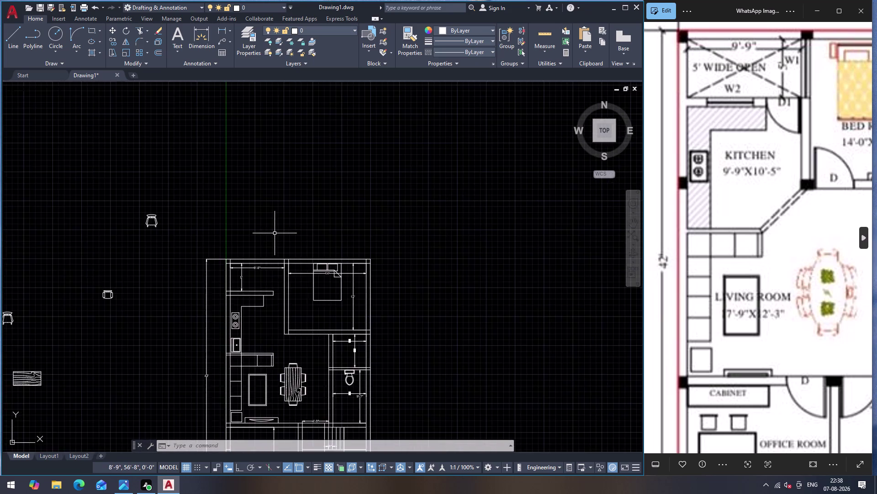
scroll(up, 3)
key(l)
key(Return)
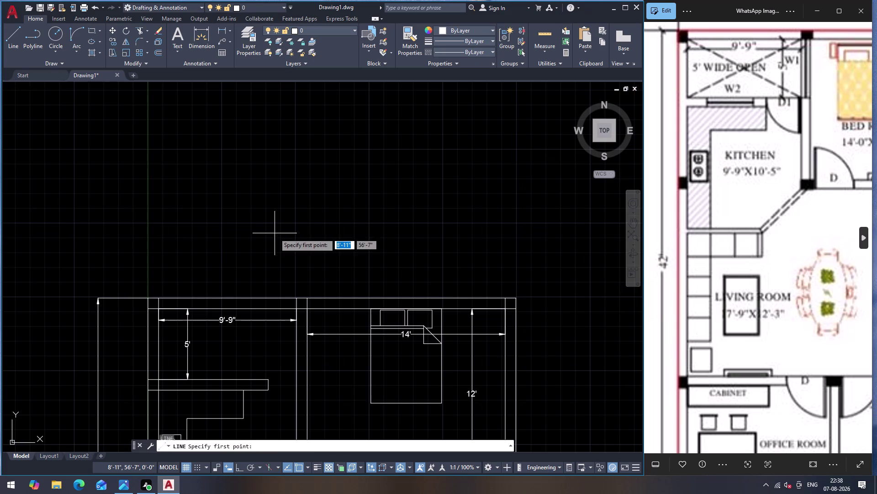
drag(275, 233, 286, 233)
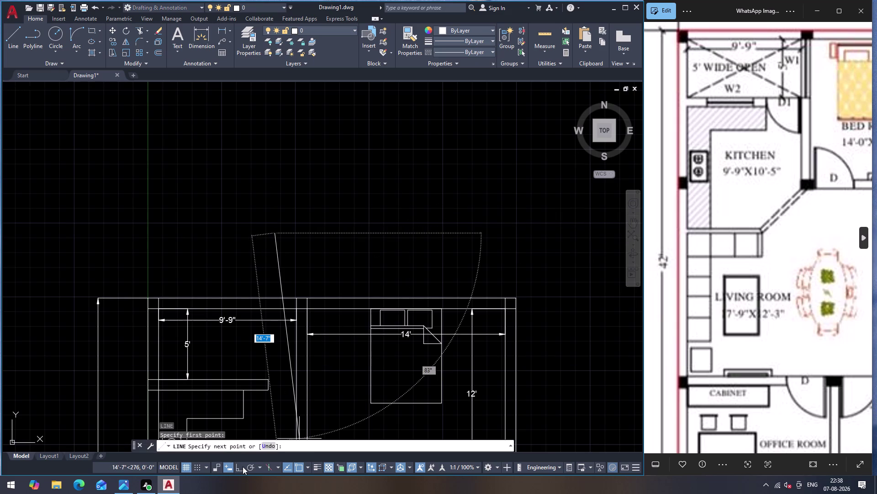
click(243, 464)
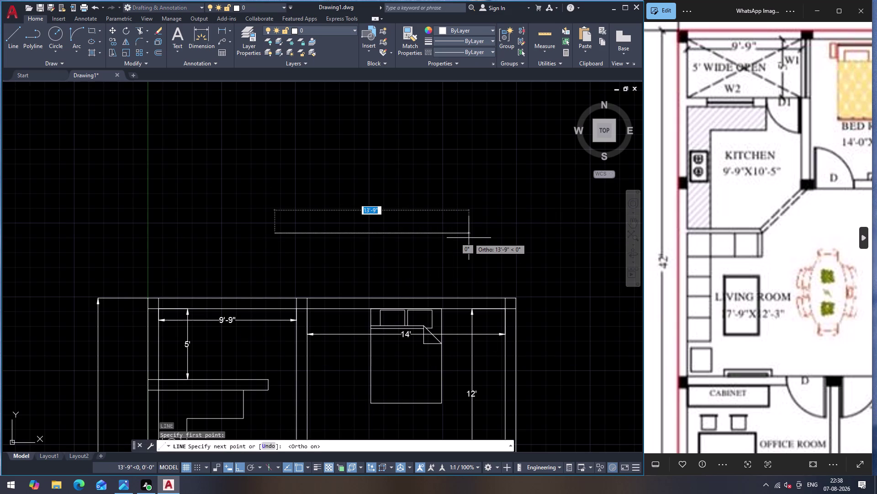
key(4)
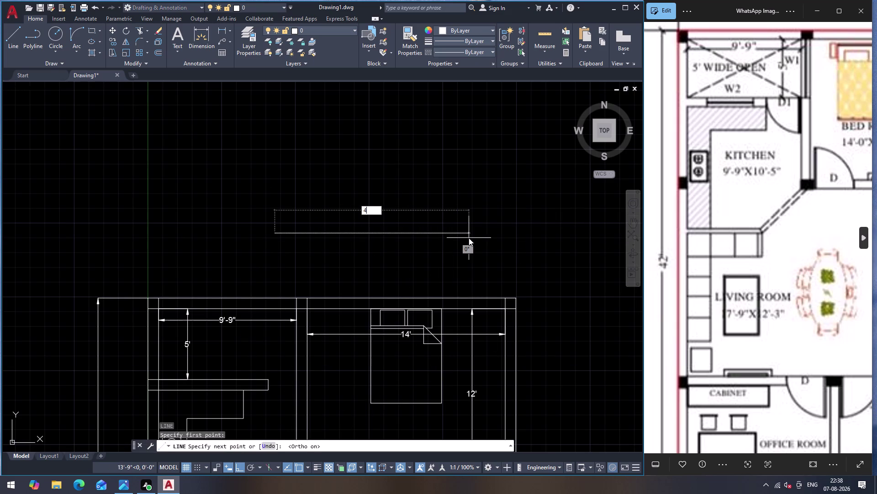
key(apostrophe)
key(Return)
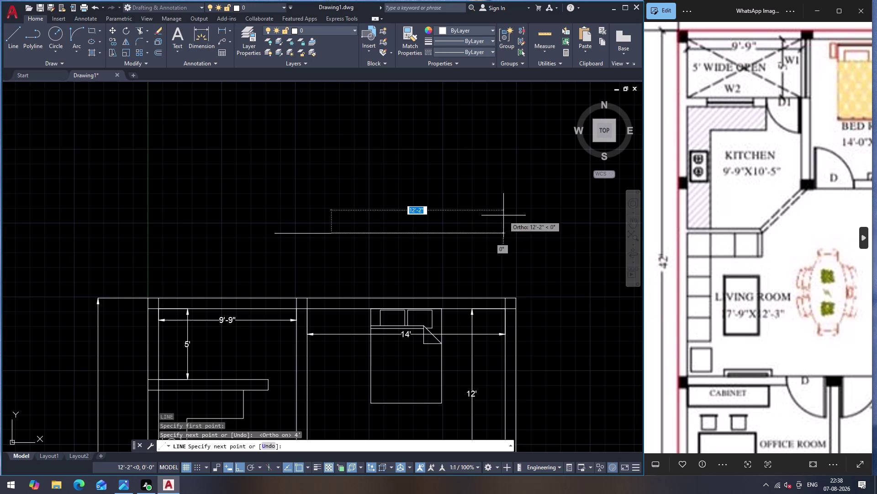
key(Escape)
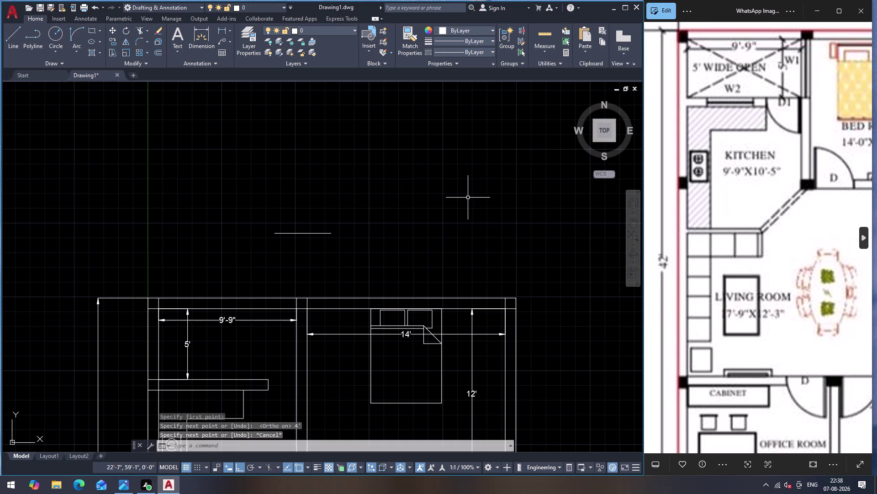
key(l)
key(Return)
Draw a 6' horizontal line beside the 4' line.
click(468, 197)
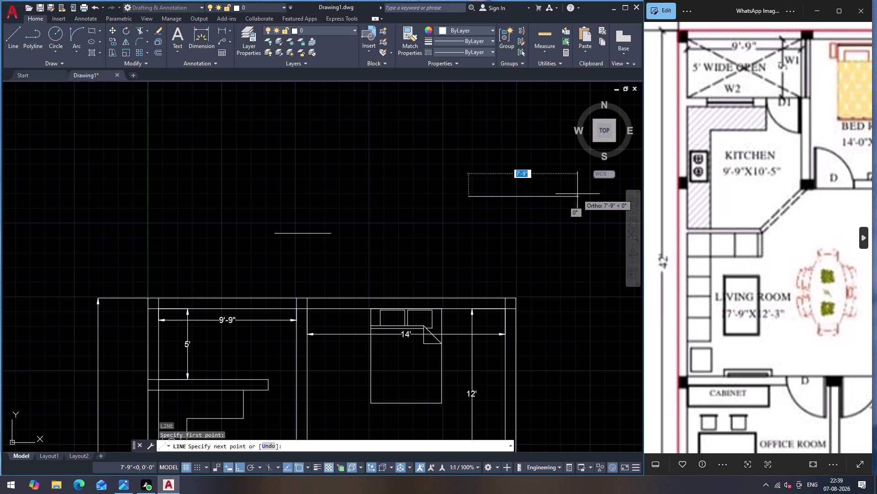
key(6)
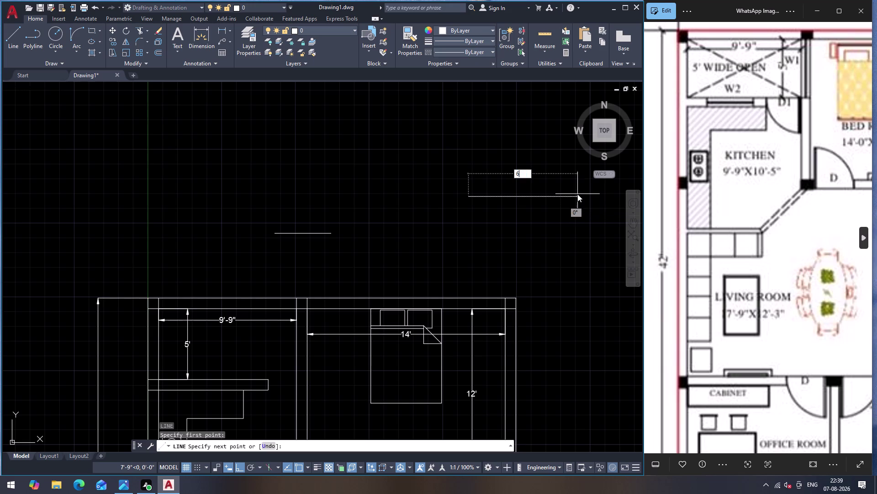
key(apostrophe)
key(Return)
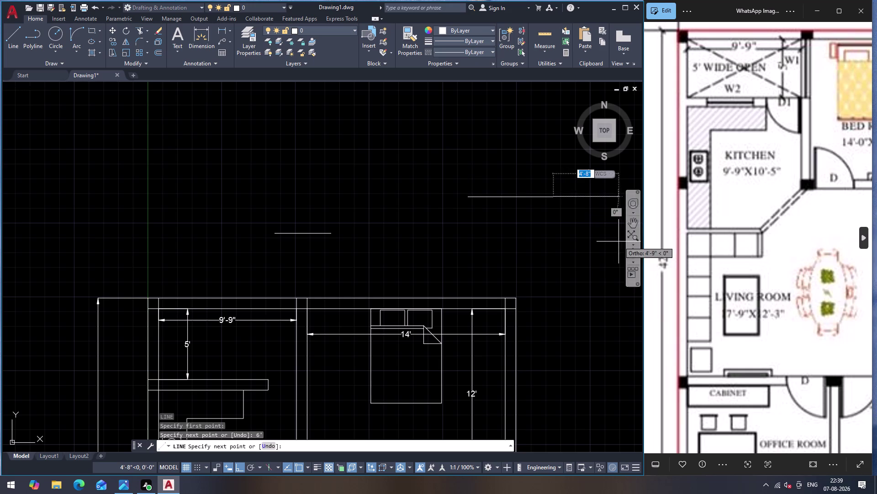
key(Escape)
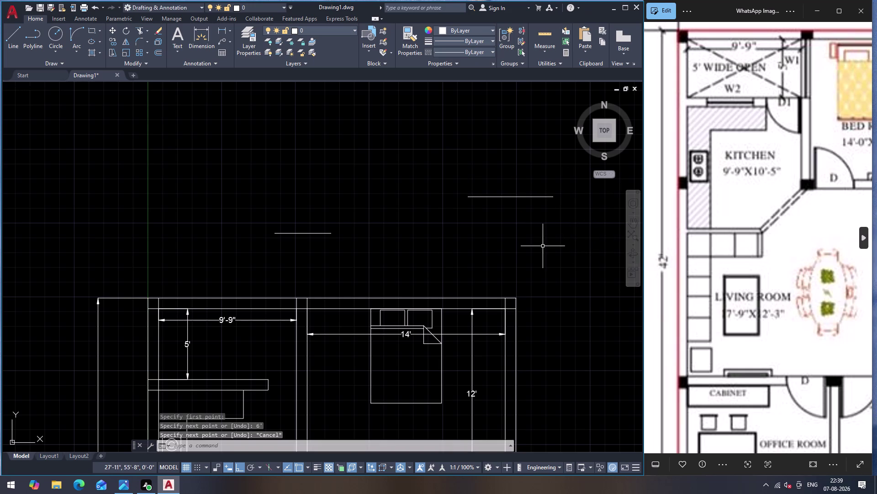
Draw a 9" vertical line left of the long line and select it.
scroll(up, 3)
scroll(down, 3)
scroll(up, 3)
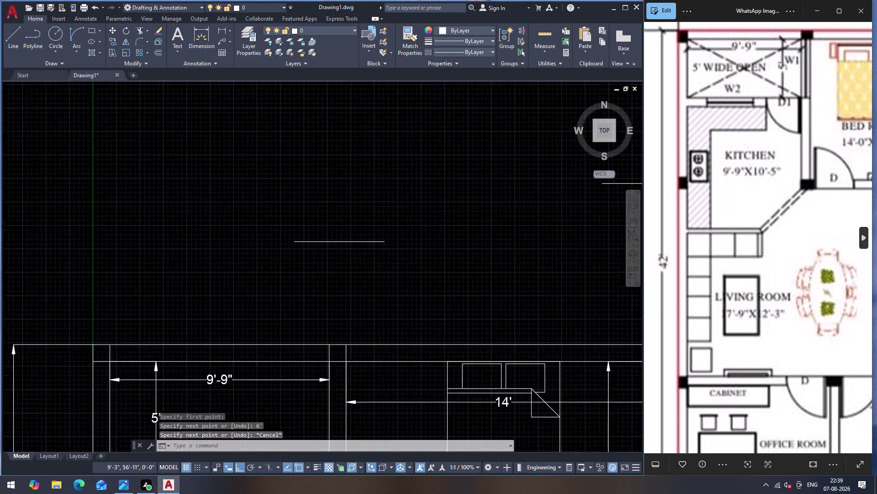
scroll(up, 3)
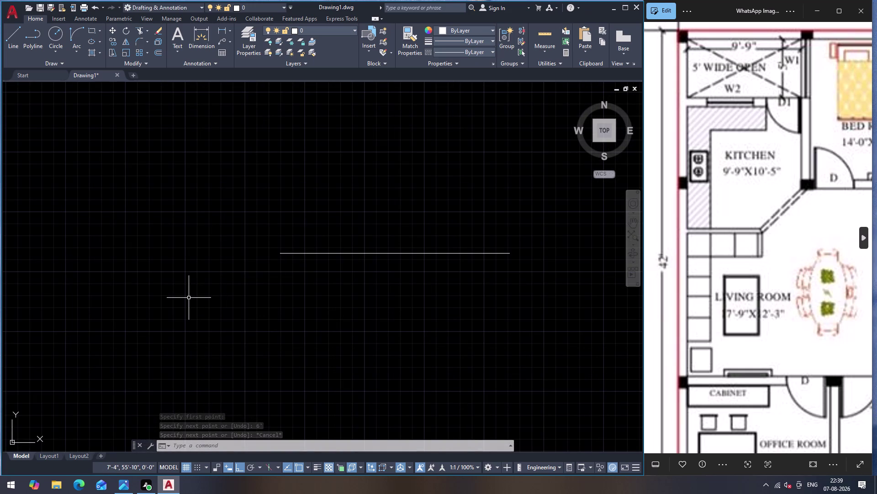
key(l)
key(Return)
drag(188, 297, 195, 295)
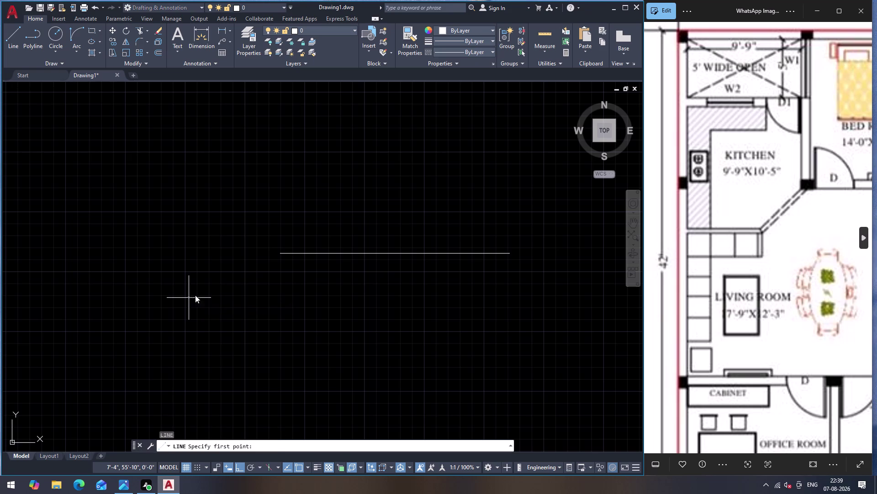
drag(195, 295, 194, 295)
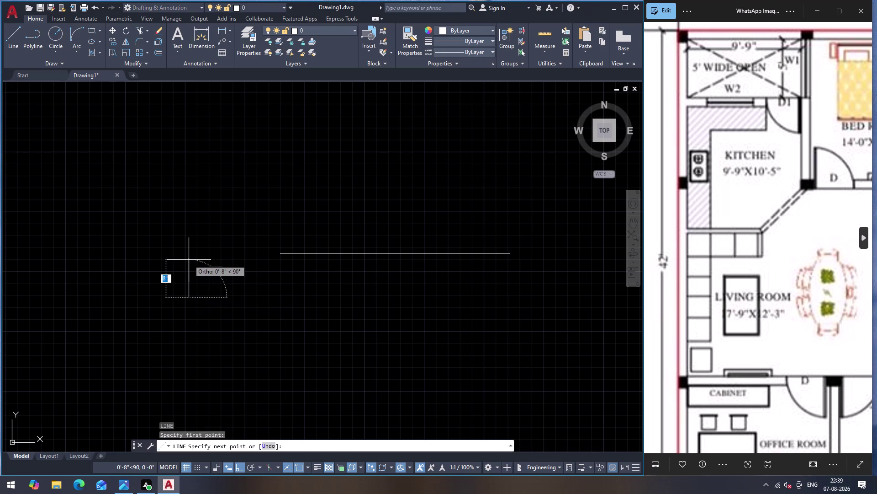
key(9)
key(shift+quotedbl)
key(Return)
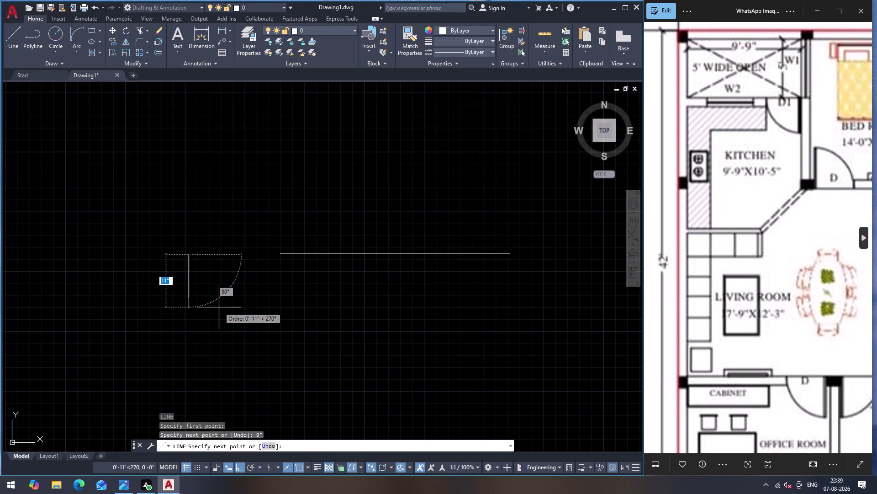
key(Escape)
click(189, 282)
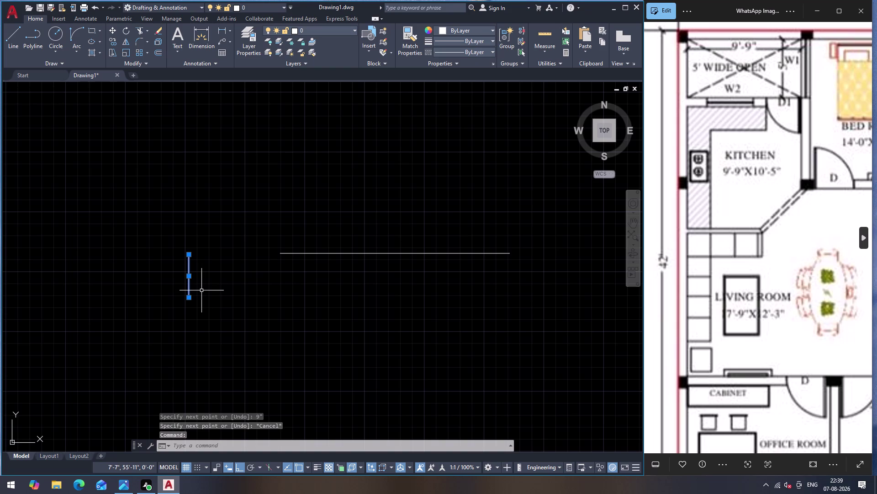
Copy the 9" vertical line to cap both ends of the 4' and 6' lines.
text(CO)
key(Return)
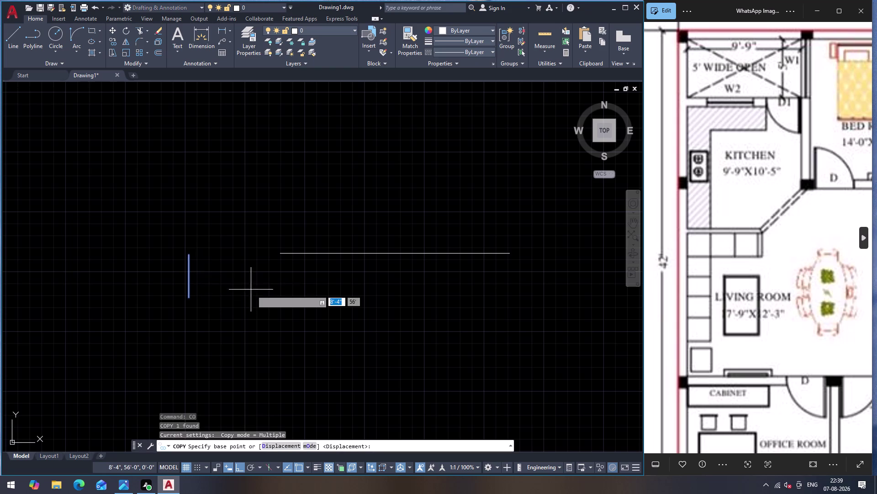
click(186, 277)
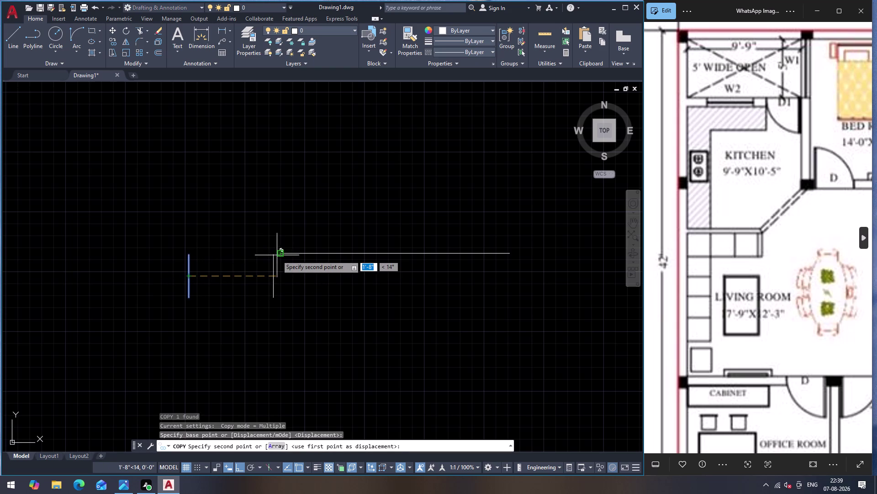
click(278, 254)
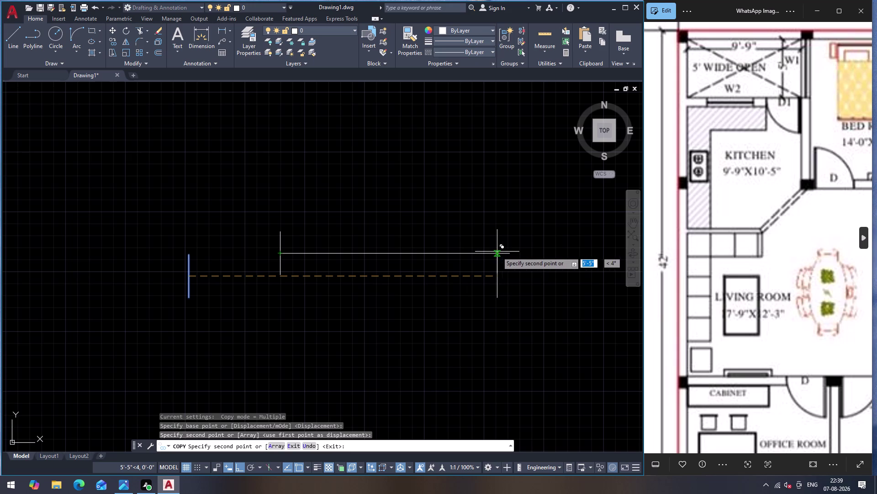
click(510, 250)
scroll(down, 3)
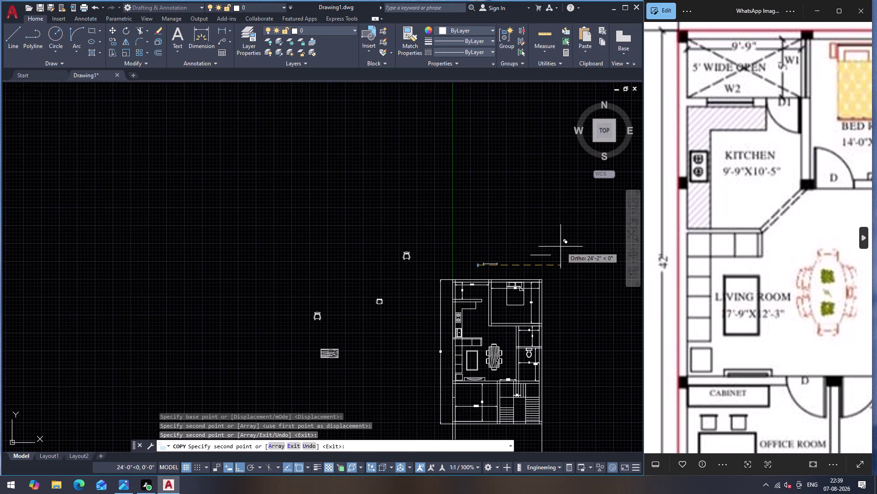
scroll(up, 3)
click(496, 296)
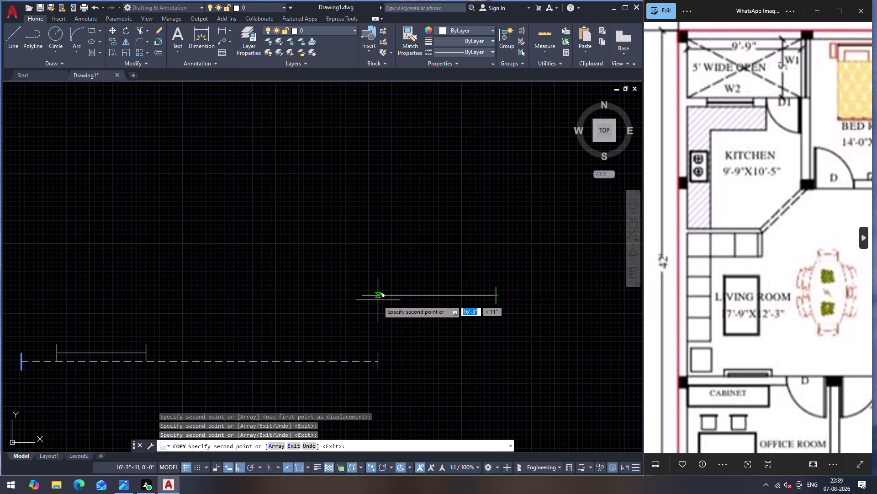
scroll(up, 3)
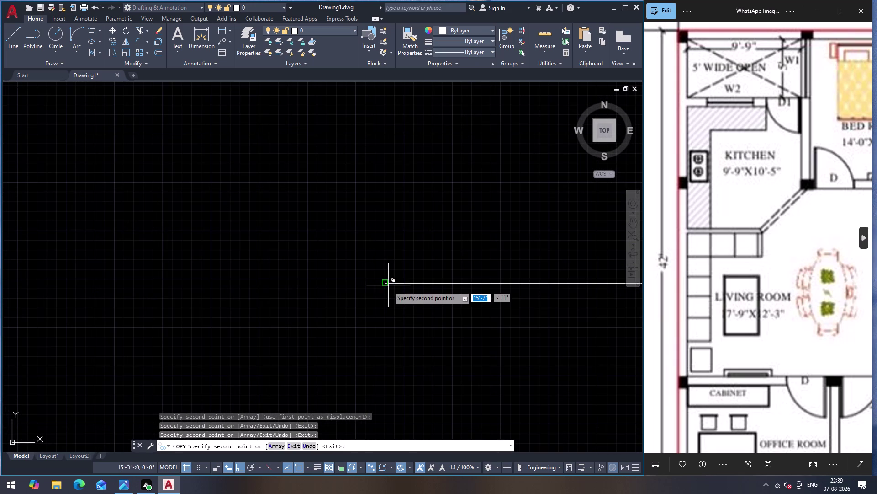
click(383, 282)
scroll(down, 3)
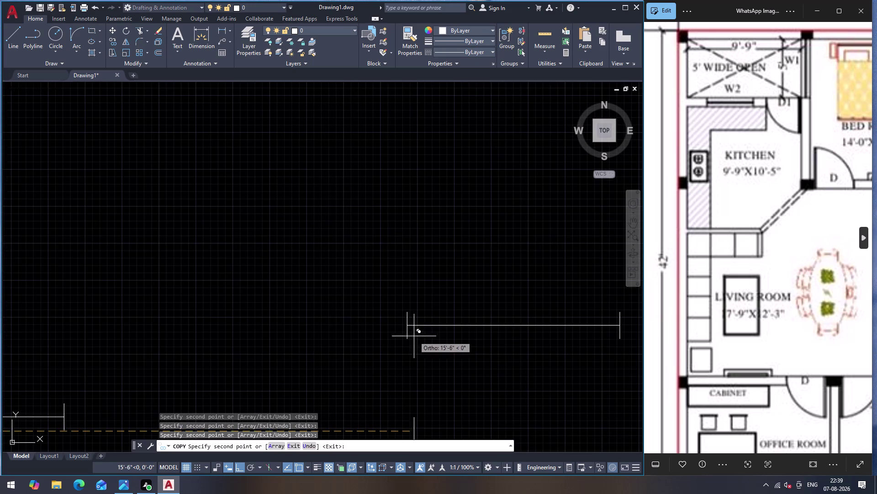
scroll(down, 3)
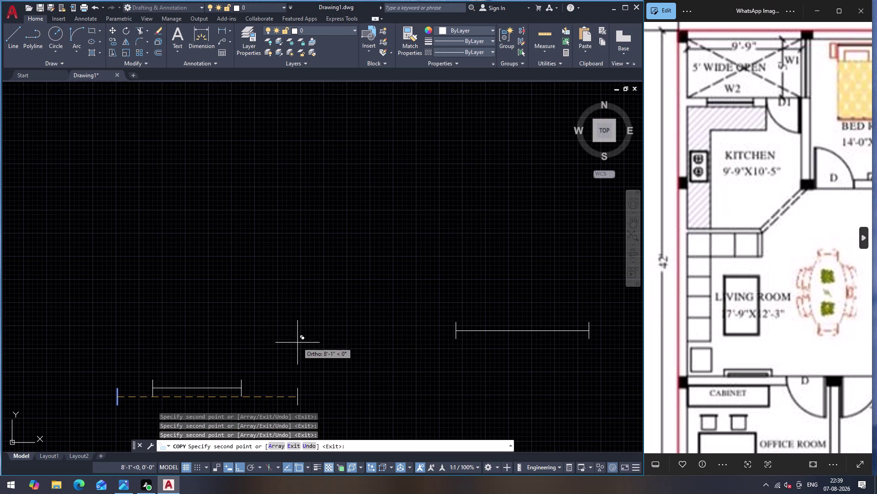
key(Escape)
scroll(down, 3)
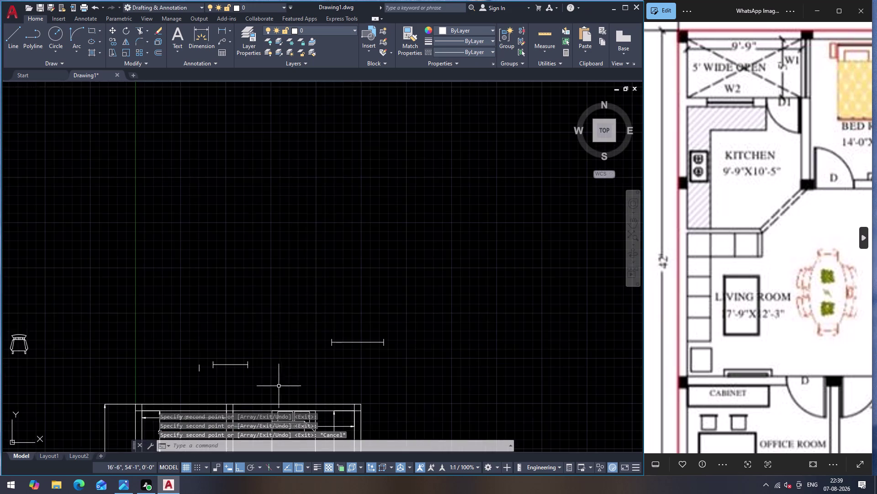
scroll(up, 3)
key(l)
key(shift+Return)
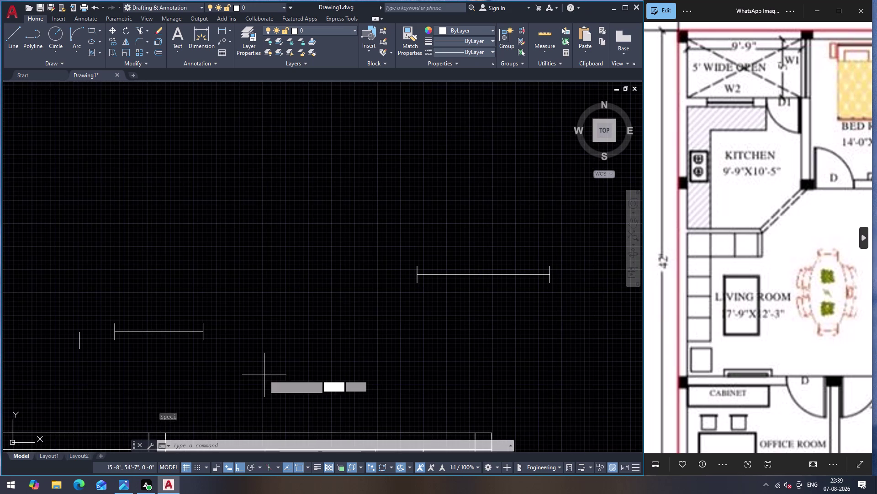
Draw a 2' horizontal line below the 4' and 6' lines.
drag(264, 375, 271, 368)
key(2)
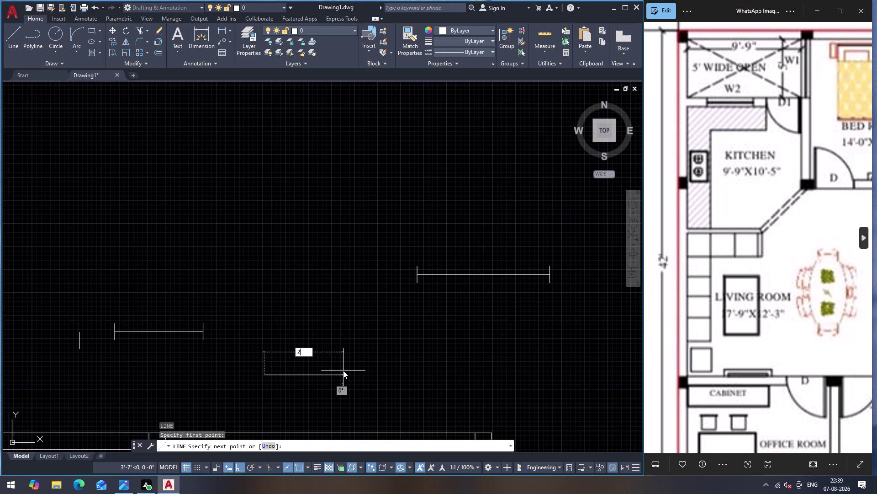
key(apostrophe)
key(Return)
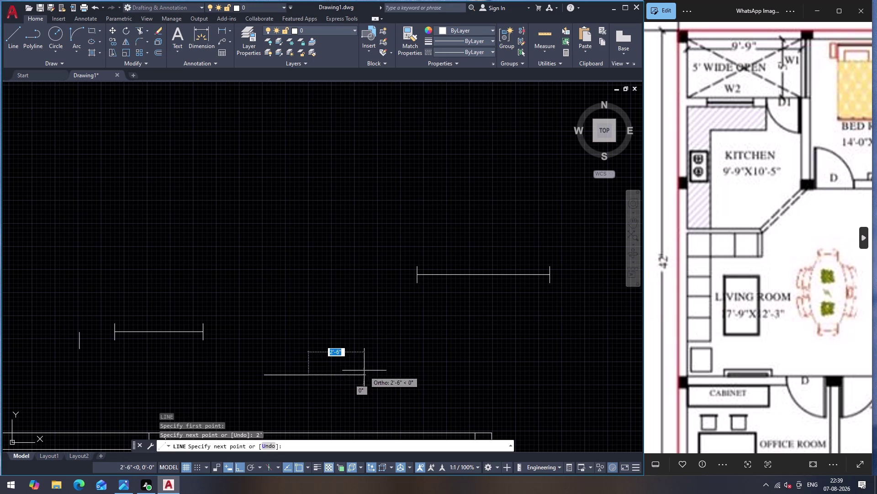
key(Escape)
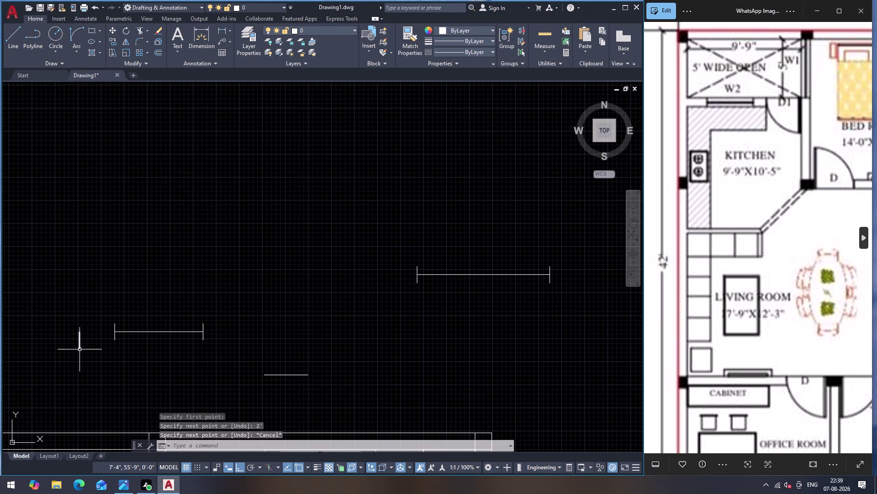
Select the short vertical line and begin copying it with CO.
click(80, 349)
key(c)
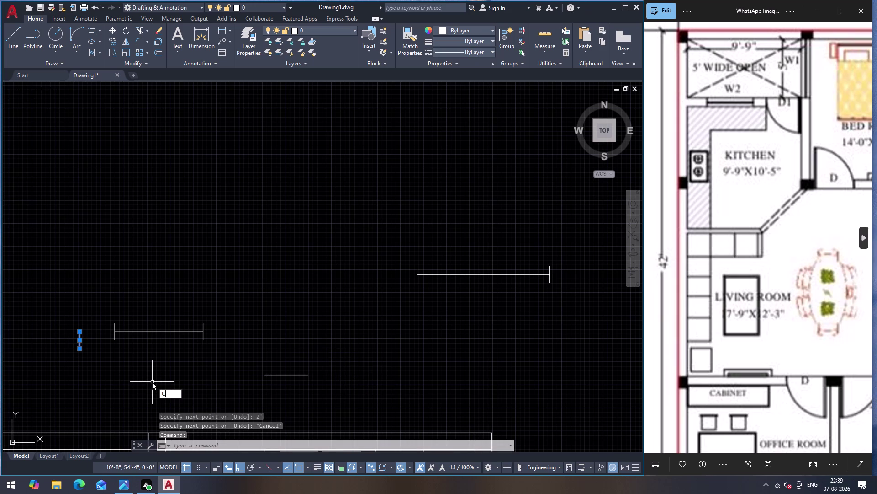
key(o)
key(Return)
scroll(up, 3)
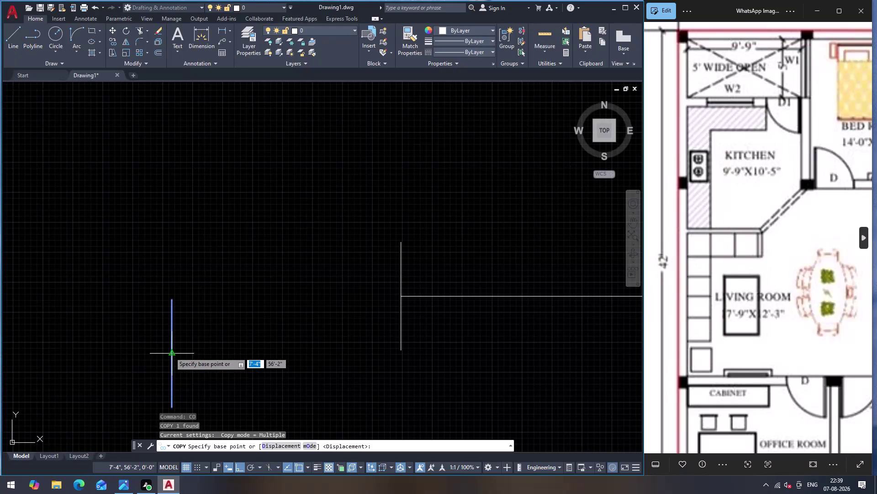
Copy the vertical end mark onto both ends of the 2-foot line.
click(170, 352)
scroll(down, 3)
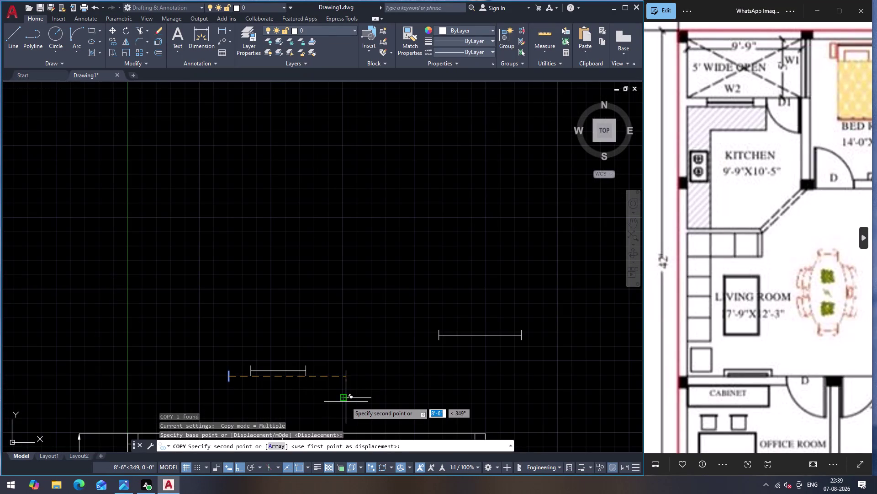
click(344, 397)
click(370, 399)
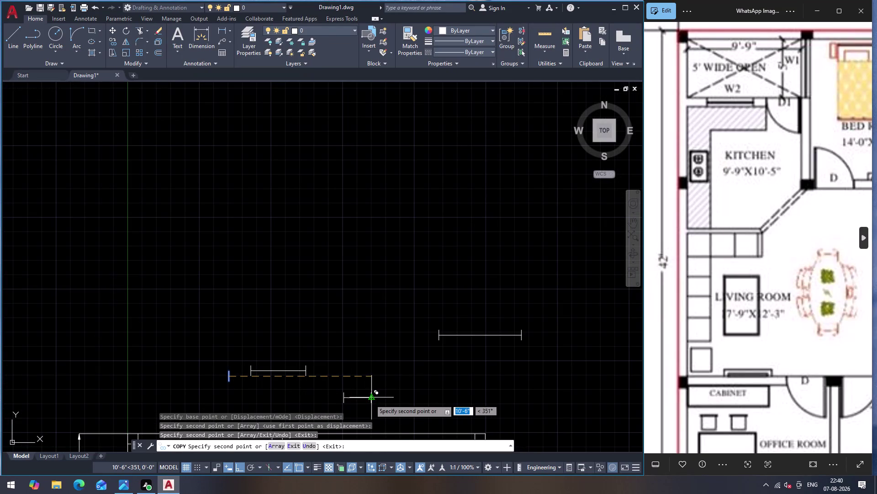
key(Escape)
scroll(down, 3)
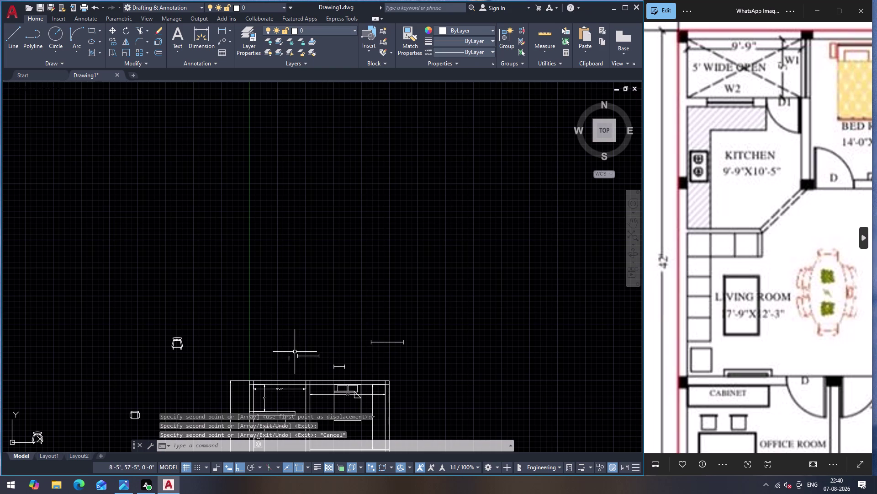
scroll(up, 3)
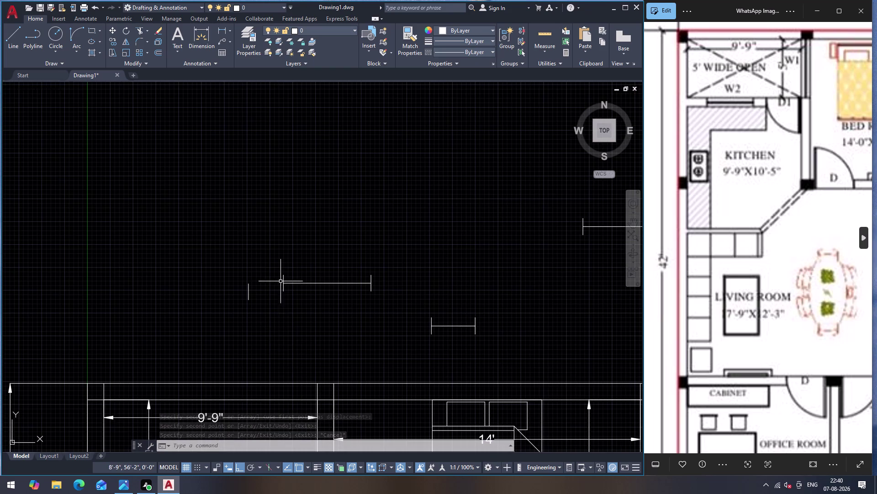
Copy the end-capped horizontal line to the midpoint between two picked points using M2P.
drag(276, 267, 275, 273)
click(409, 309)
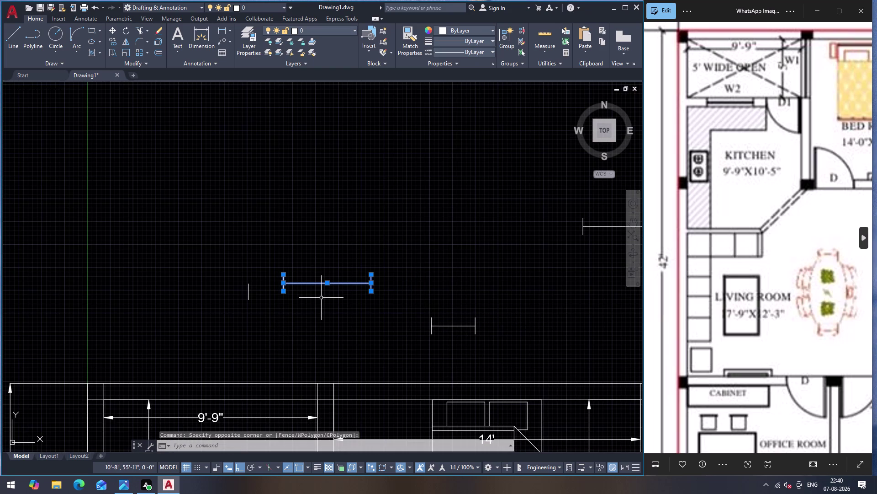
text(C)
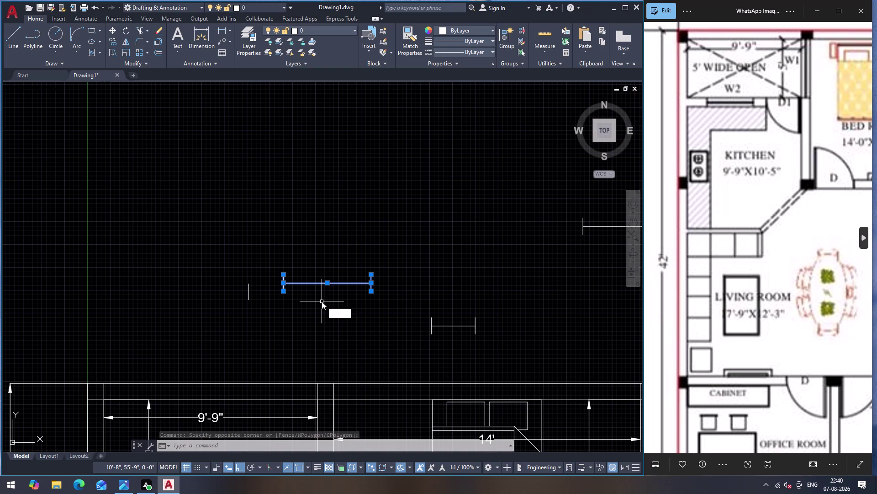
text(O)
key(Return)
click(329, 283)
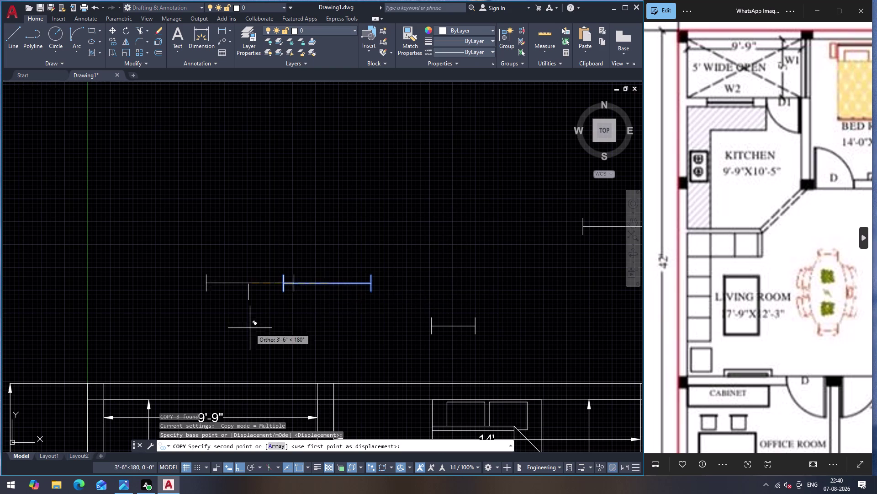
scroll(down, 3)
scroll(up, 3)
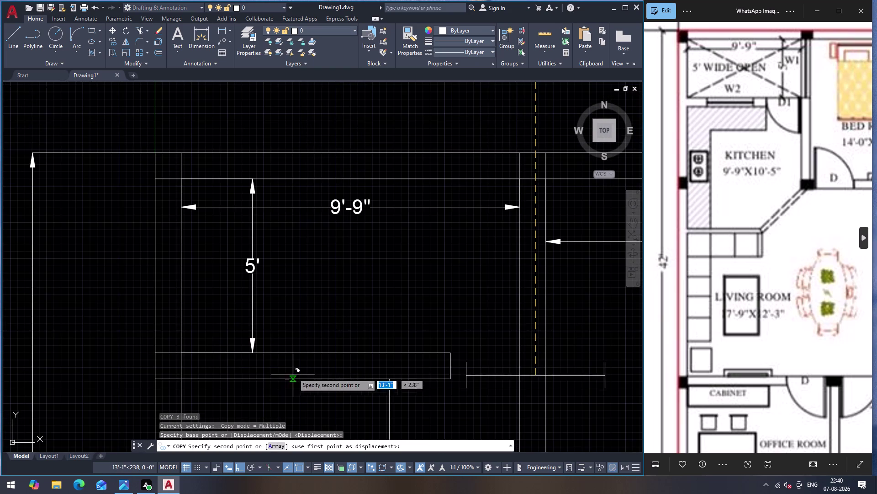
scroll(up, 3)
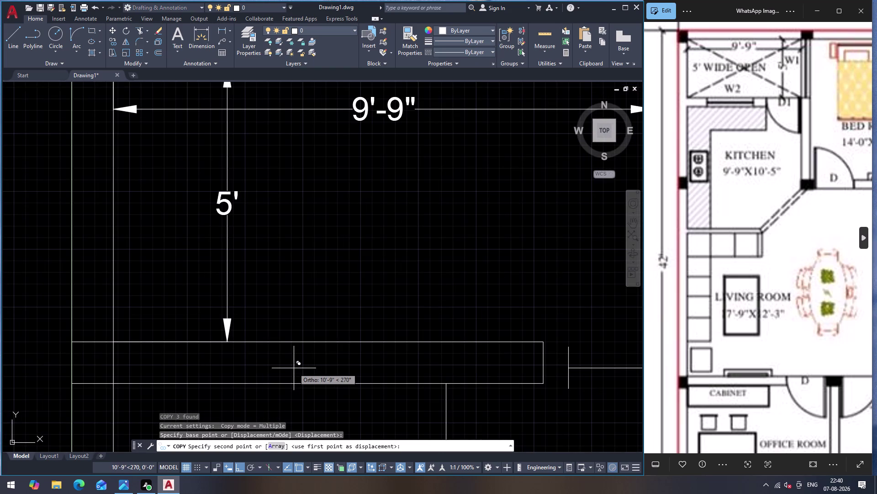
text(M2P)
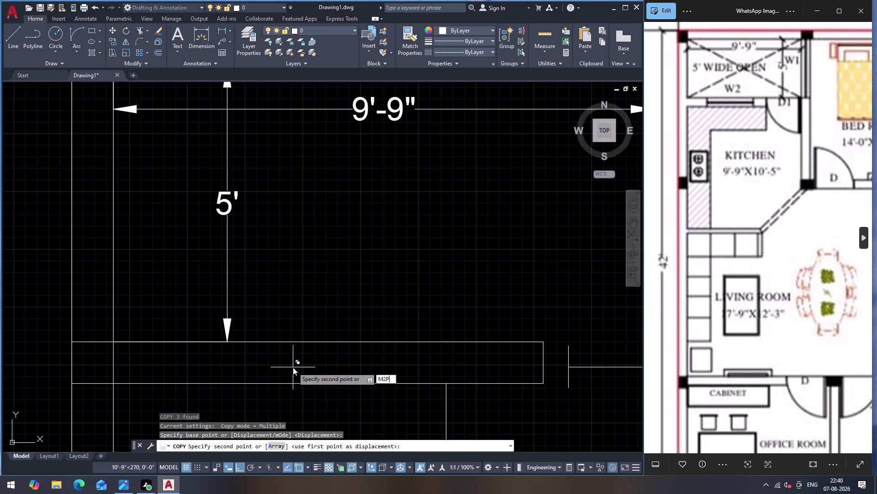
key(Return)
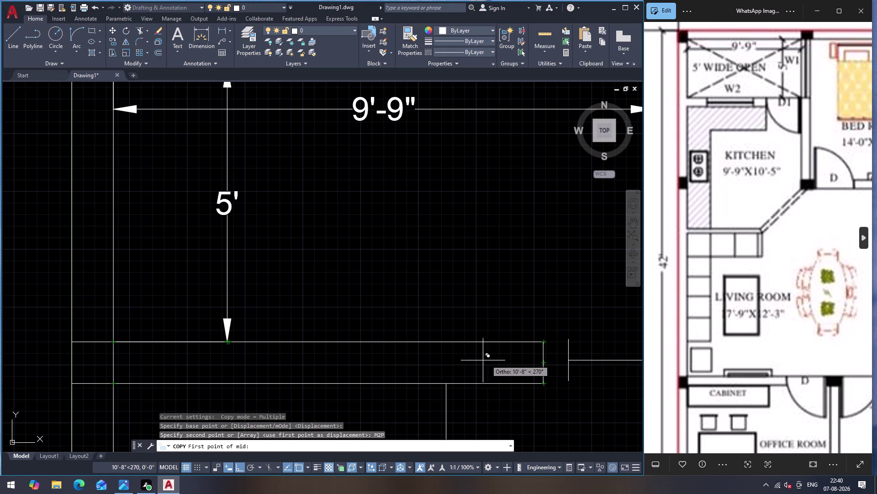
click(544, 363)
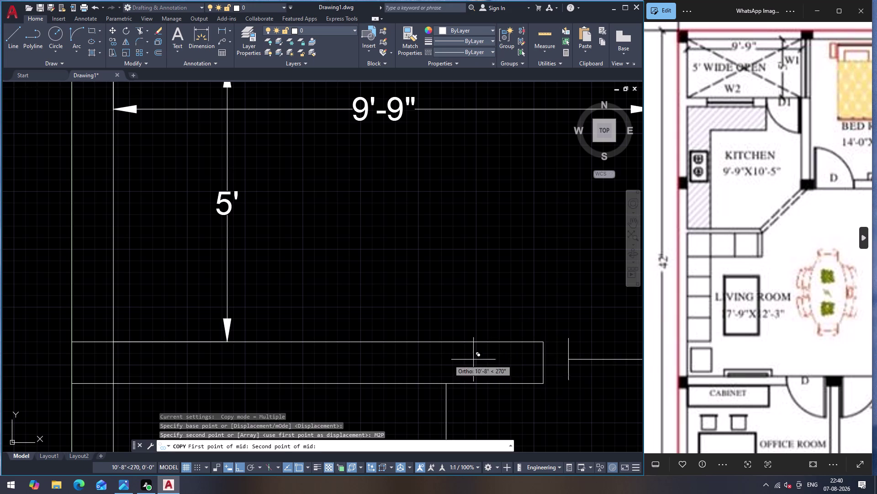
click(112, 362)
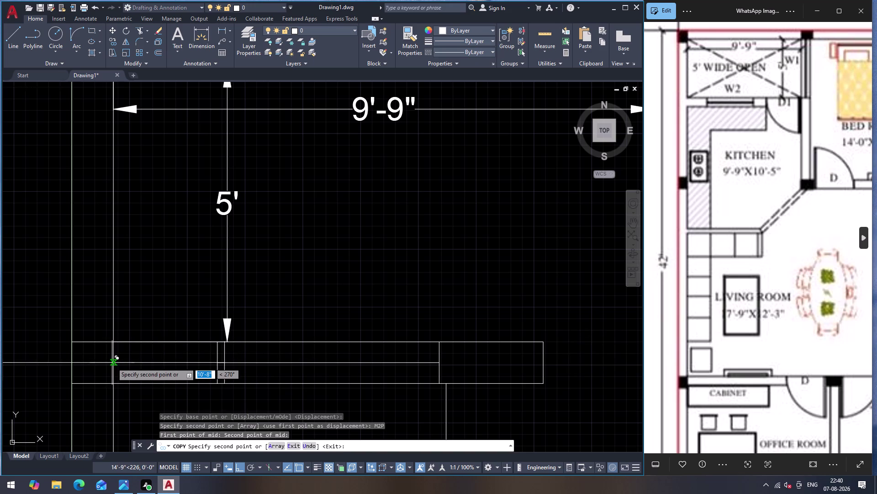
key(Escape)
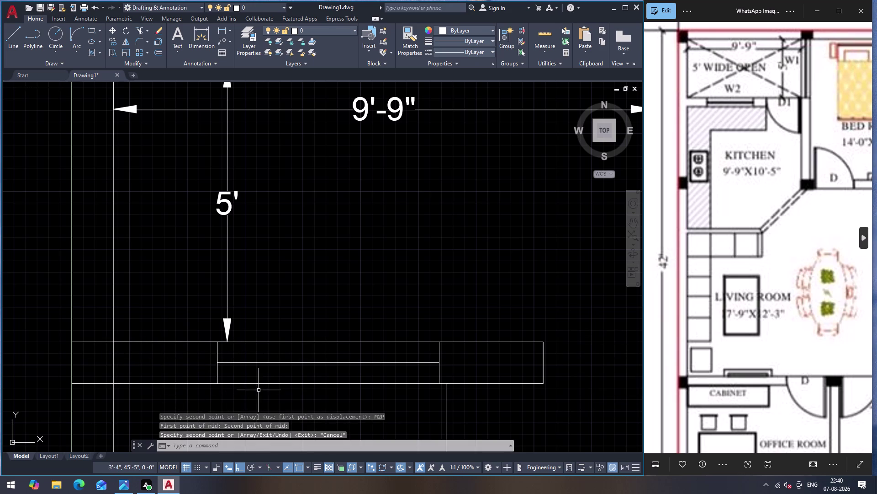
scroll(up, 3)
scroll(down, 3)
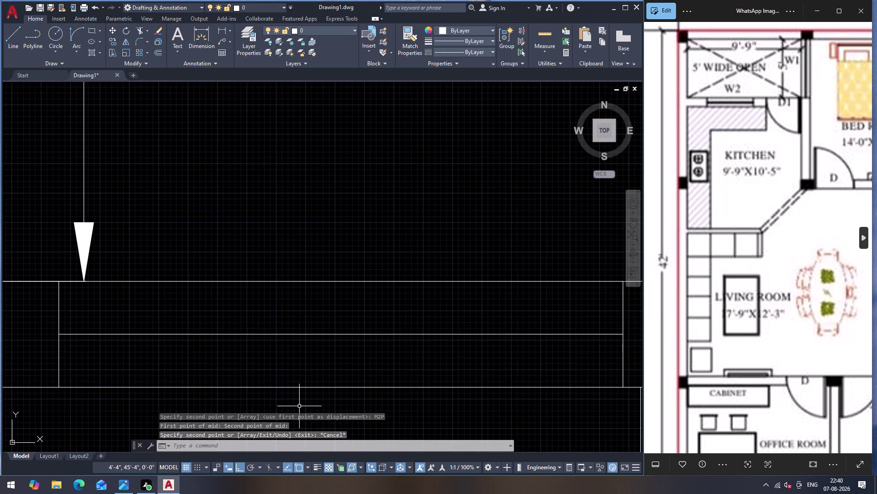
scroll(down, 3)
scroll(down, 3)
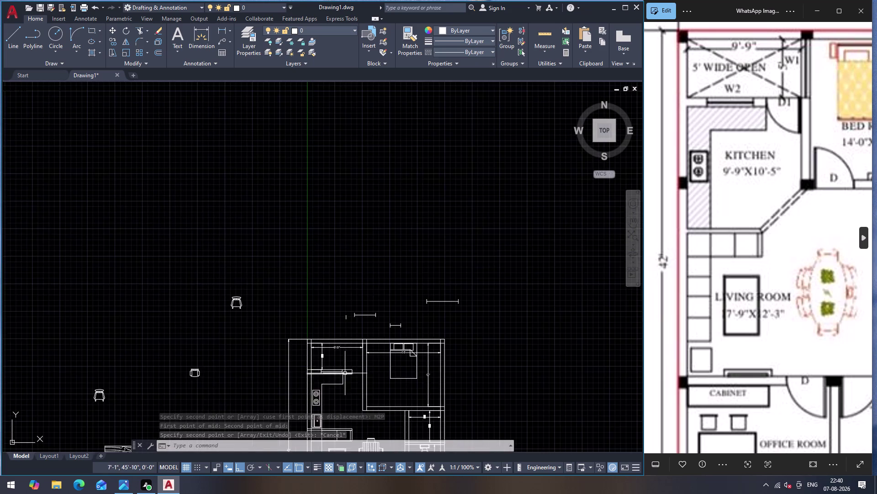
scroll(up, 3)
scroll(down, 3)
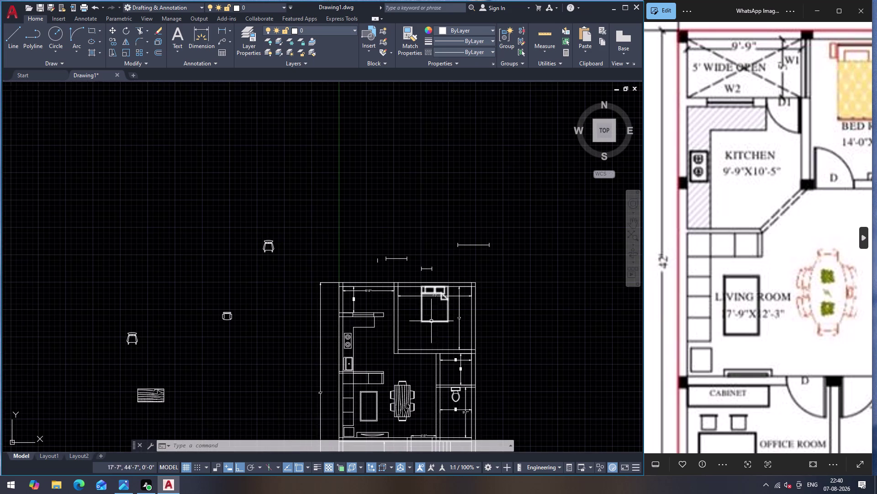
scroll(up, 3)
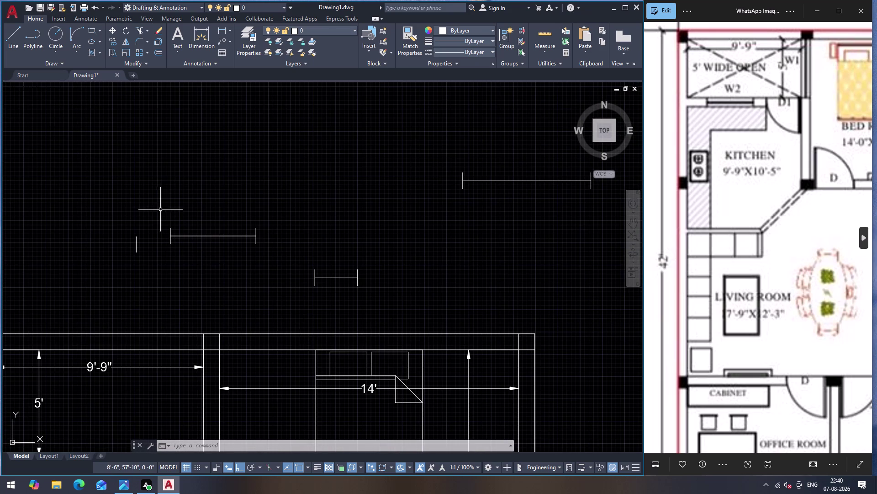
Copy the window symbol from its middle onto the top wall, placed midway between two wall points.
click(161, 210)
click(270, 269)
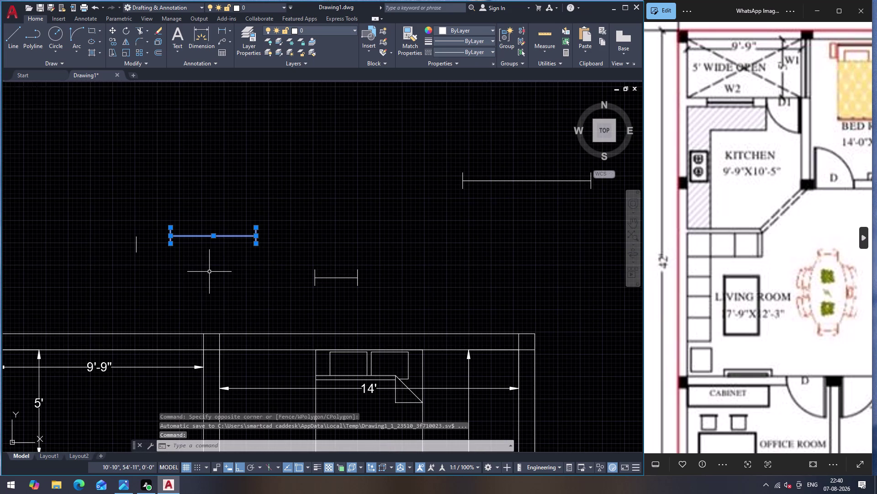
text(CO)
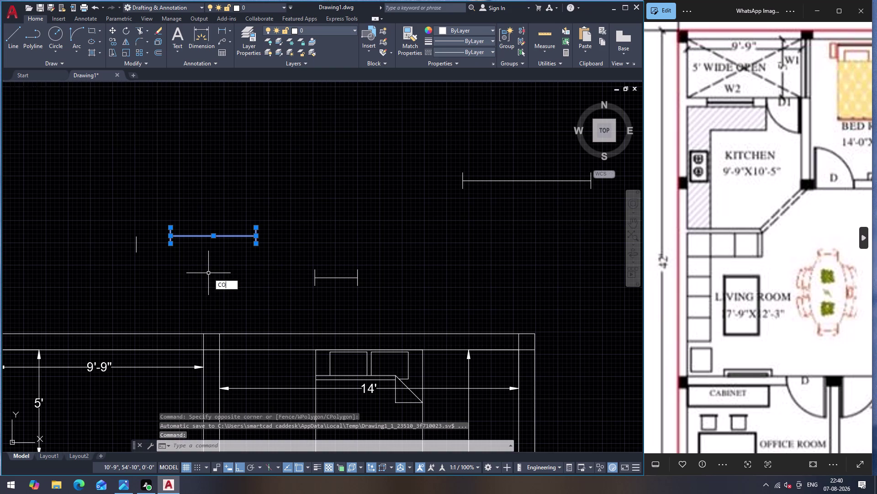
key(Return)
click(213, 238)
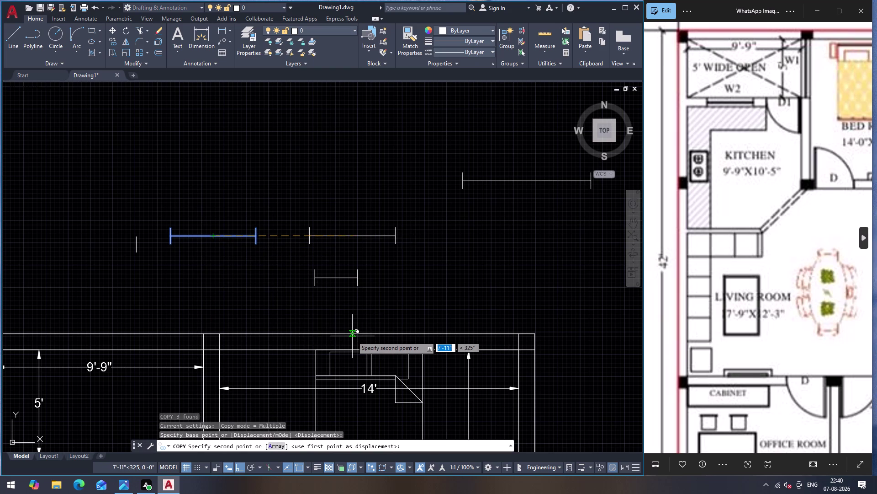
text(M2)
text(P)
key(Return)
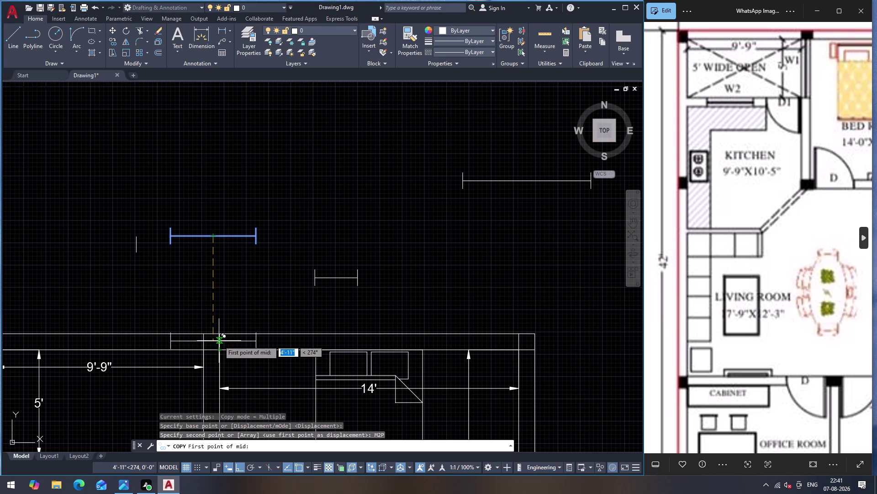
click(518, 336)
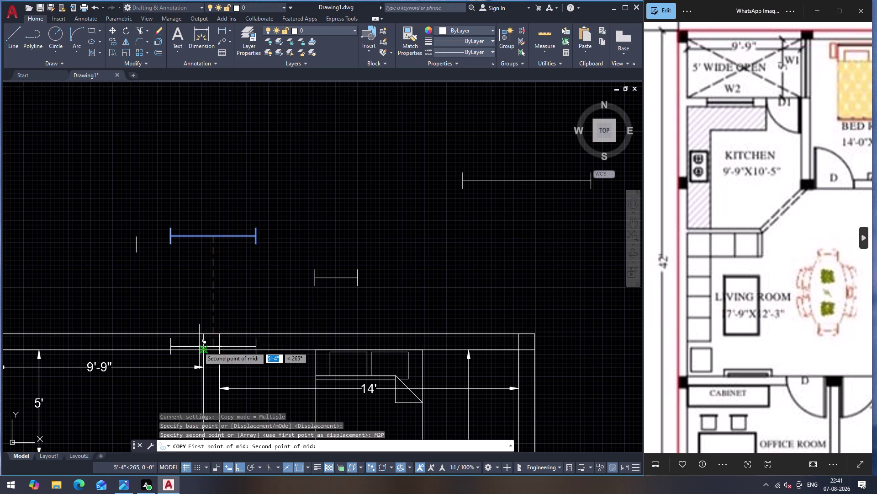
click(220, 336)
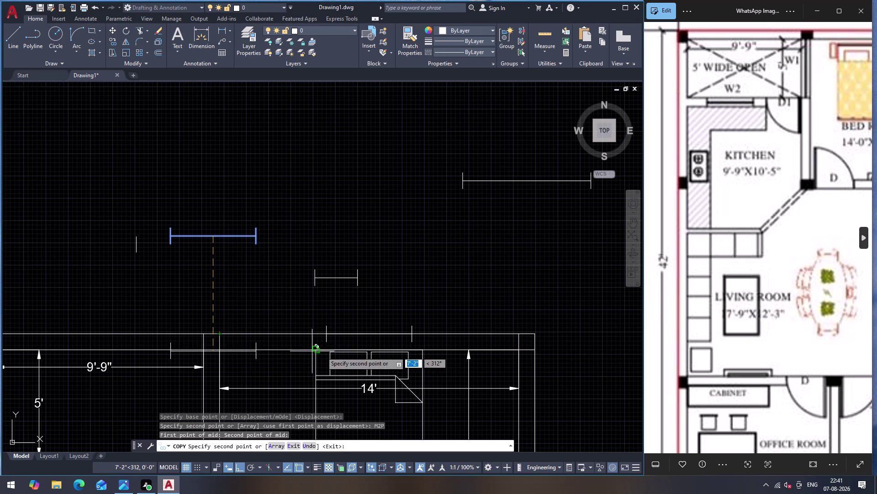
key(Escape)
Group the copied window's two ticks and line into one unnamed group.
click(413, 327)
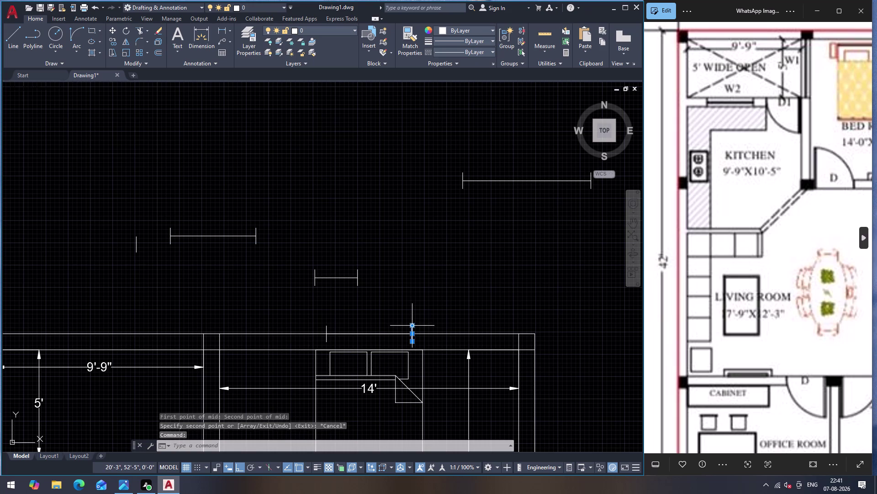
click(326, 327)
key(Escape)
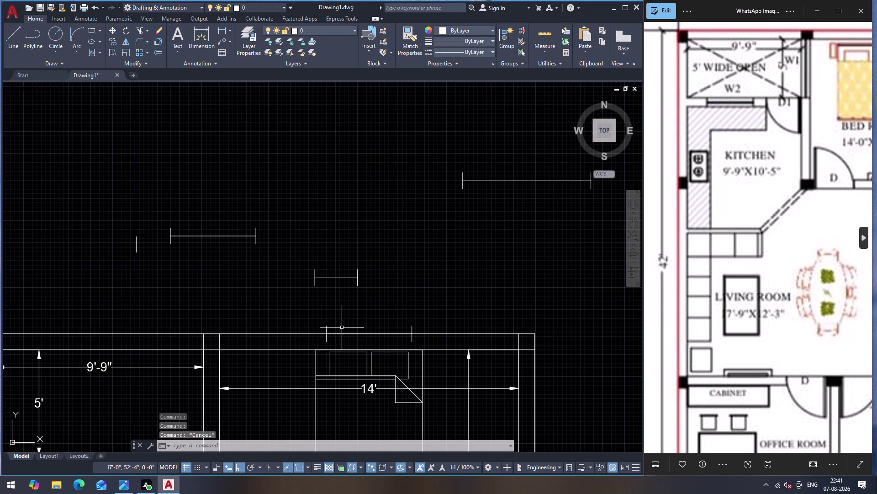
click(326, 329)
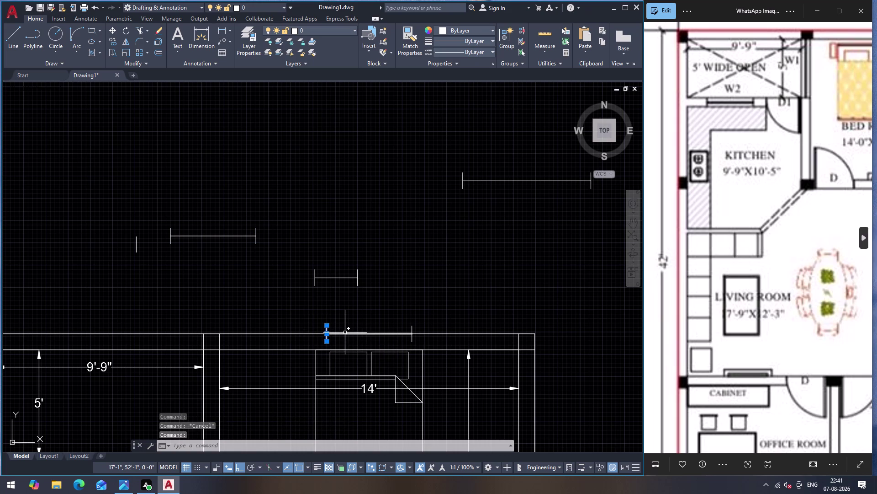
click(346, 333)
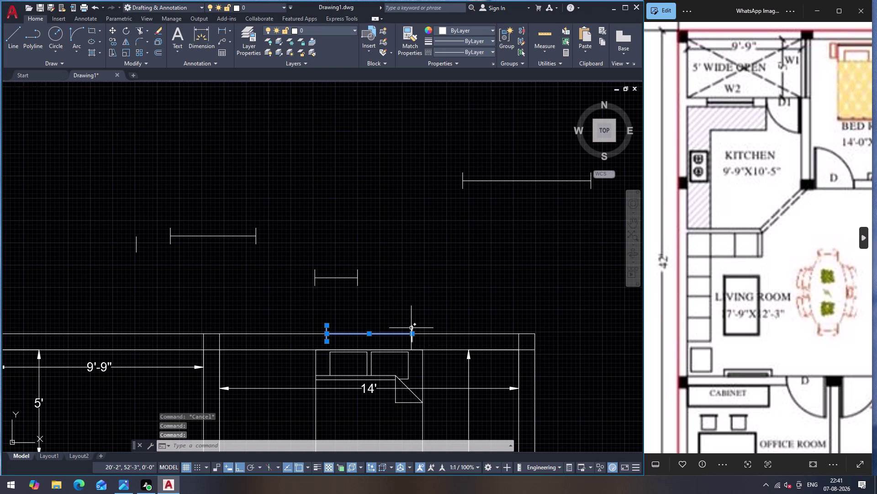
click(412, 327)
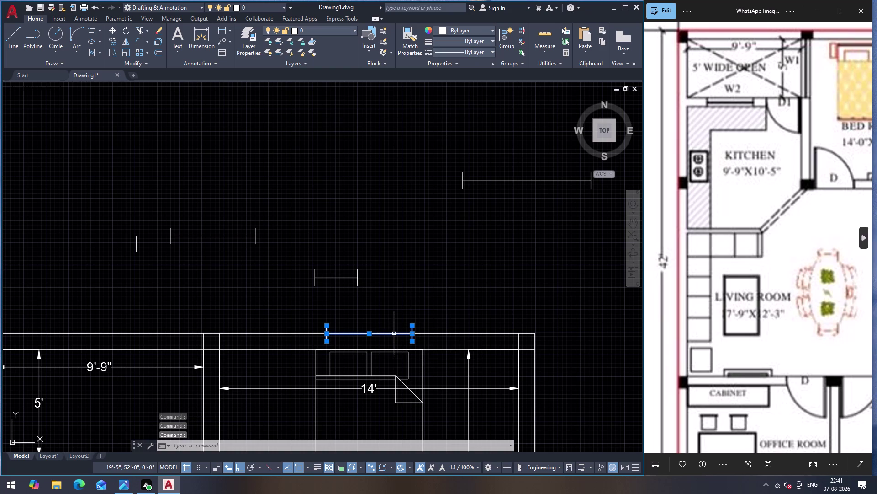
key(g)
key(Return)
click(374, 333)
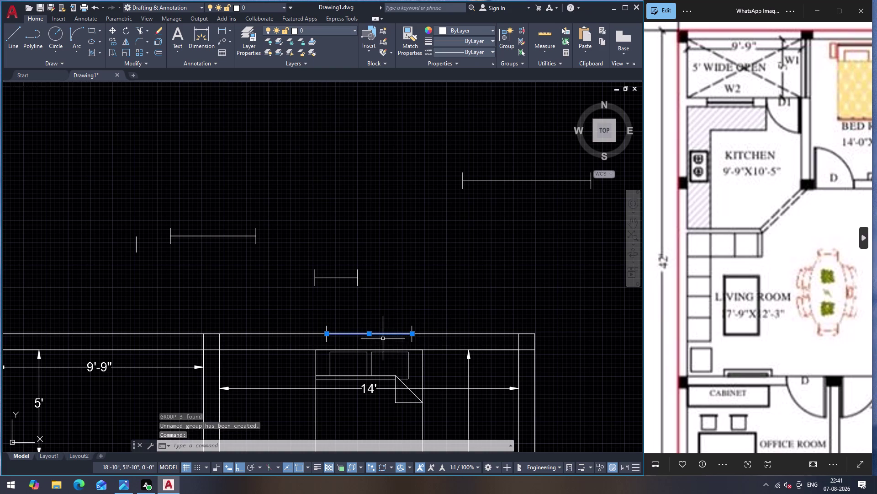
Move the placed window group from its tick end so it spans the wall thickness.
scroll(up, 3)
click(411, 341)
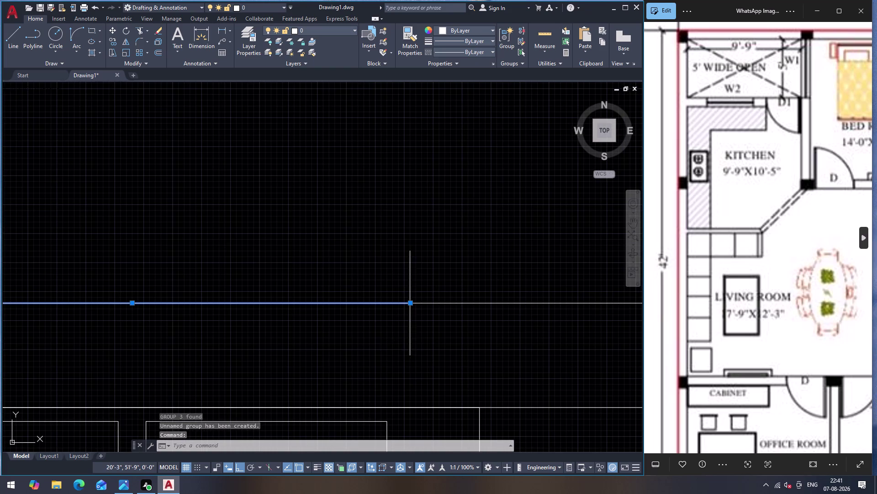
scroll(down, 3)
scroll(up, 3)
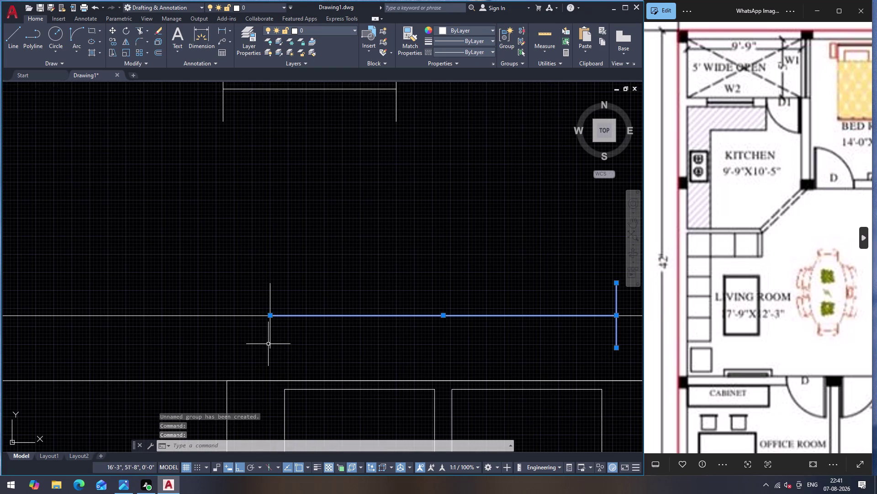
click(270, 342)
scroll(down, 3)
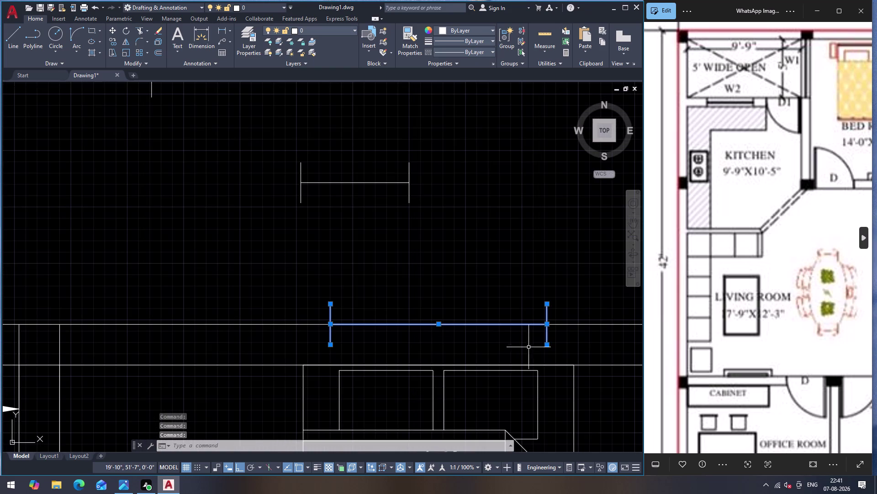
key(m)
key(Return)
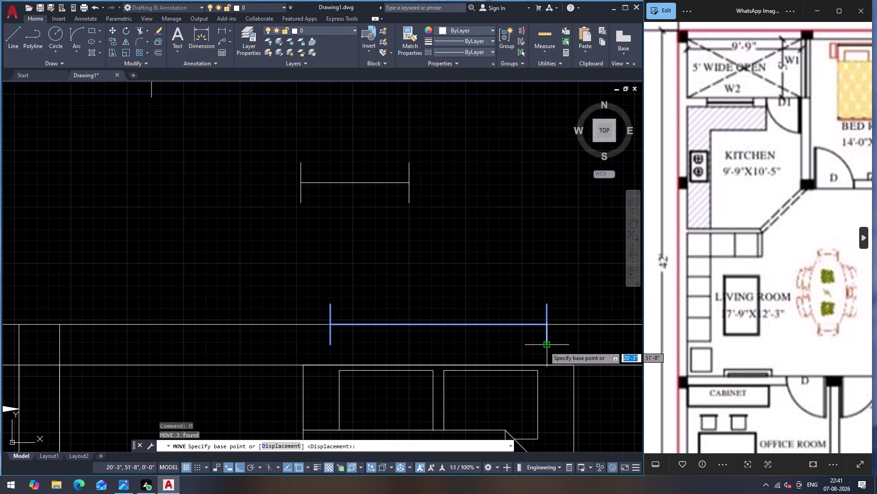
click(545, 346)
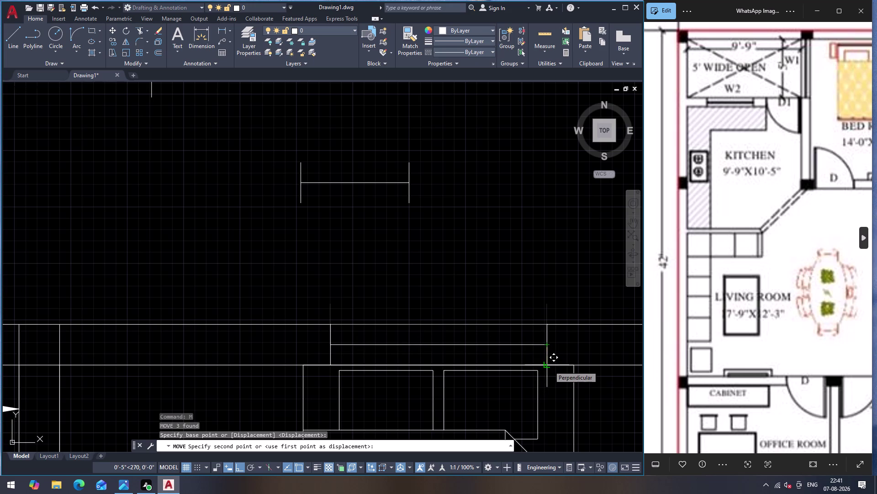
click(549, 366)
scroll(down, 3)
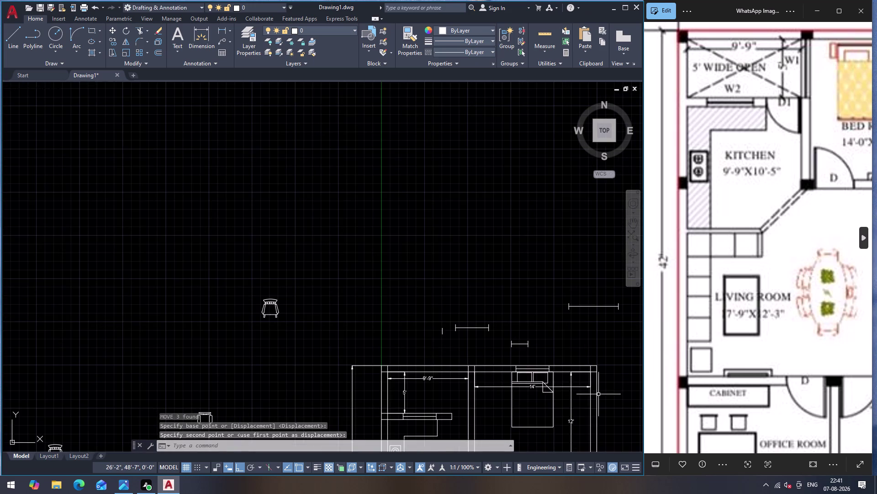
scroll(up, 3)
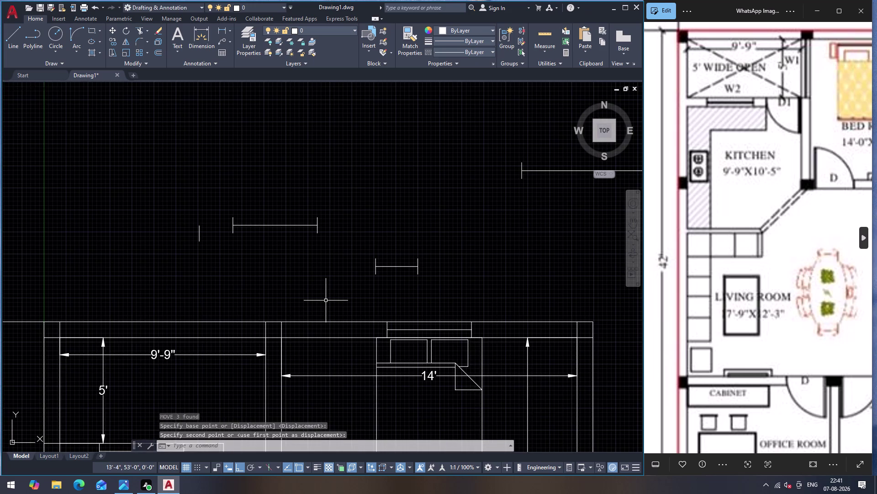
key(Escape)
Group the three lines of the original window symbol above the plan.
click(217, 216)
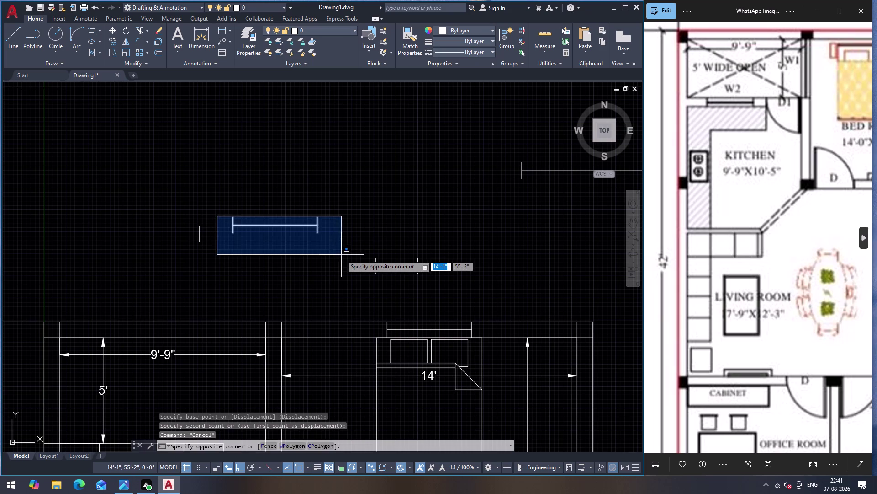
click(343, 253)
key(g)
key(Return)
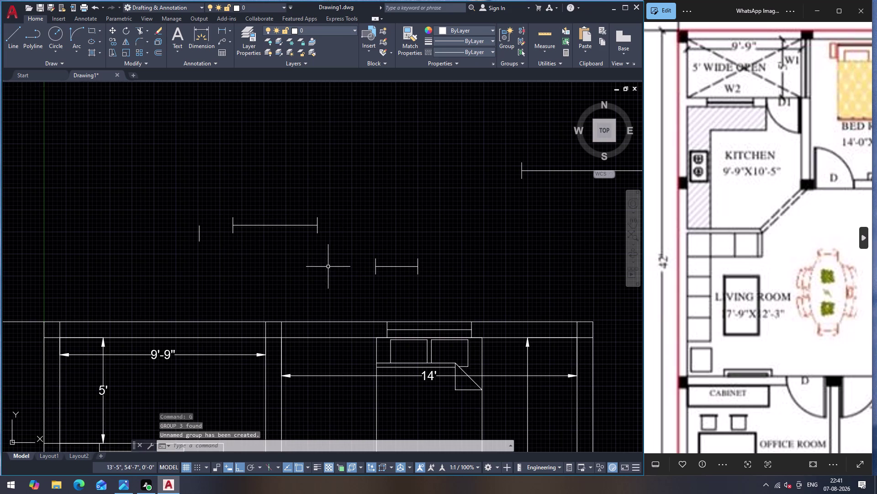
click(271, 226)
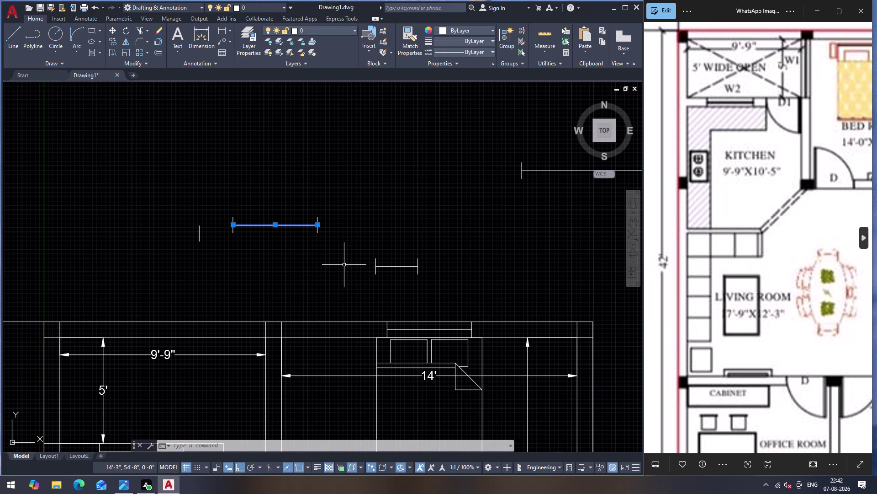
Retry grouping the original window symbol, declining the duplicate groups.
key(Escape)
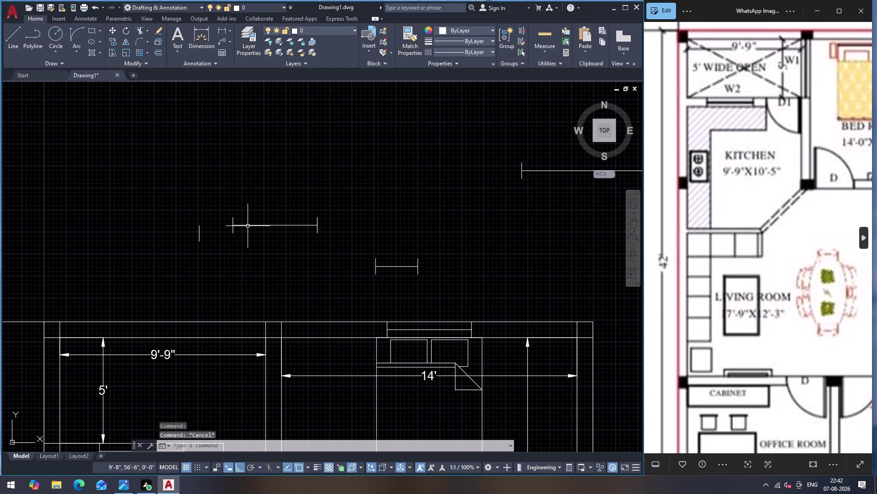
click(221, 209)
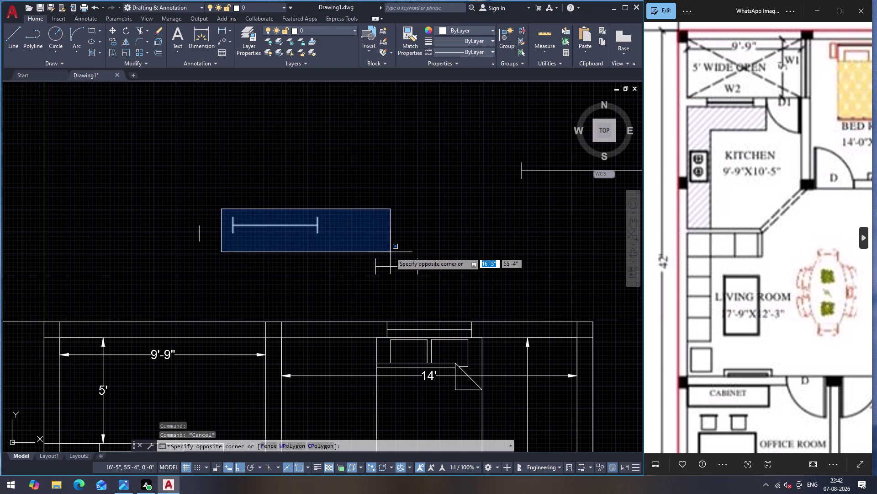
click(383, 252)
key(g)
key(Return)
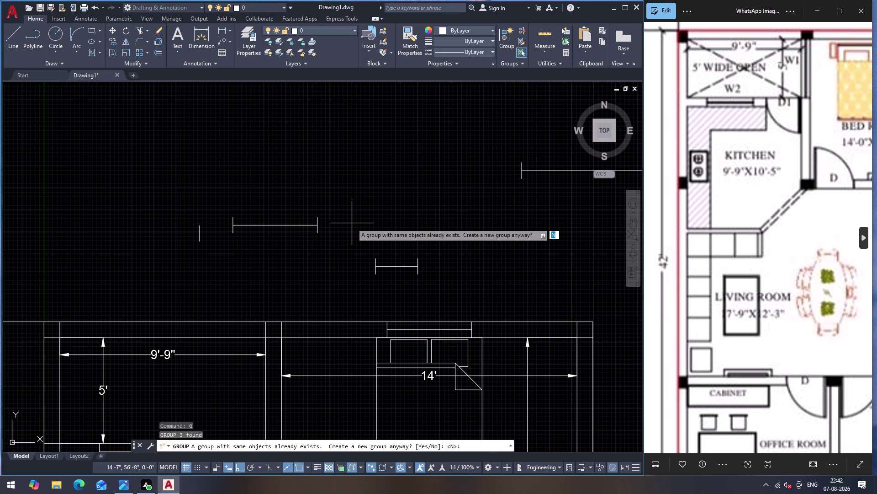
key(Escape)
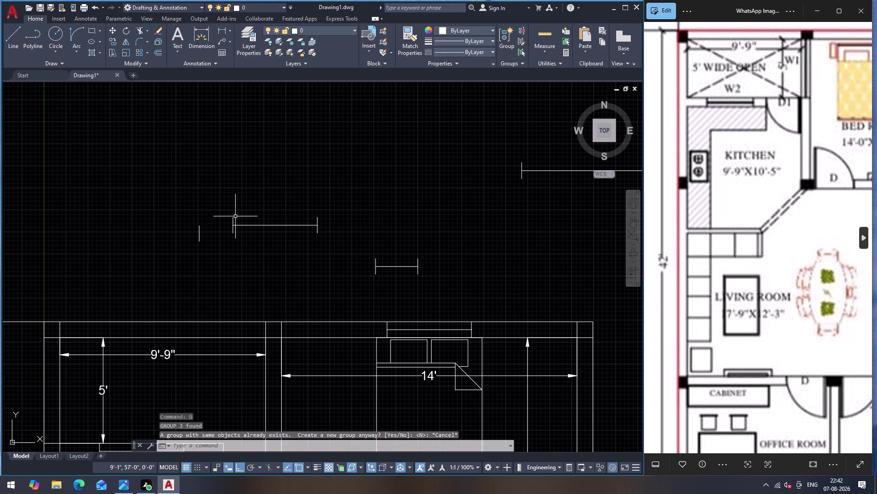
click(223, 208)
click(365, 248)
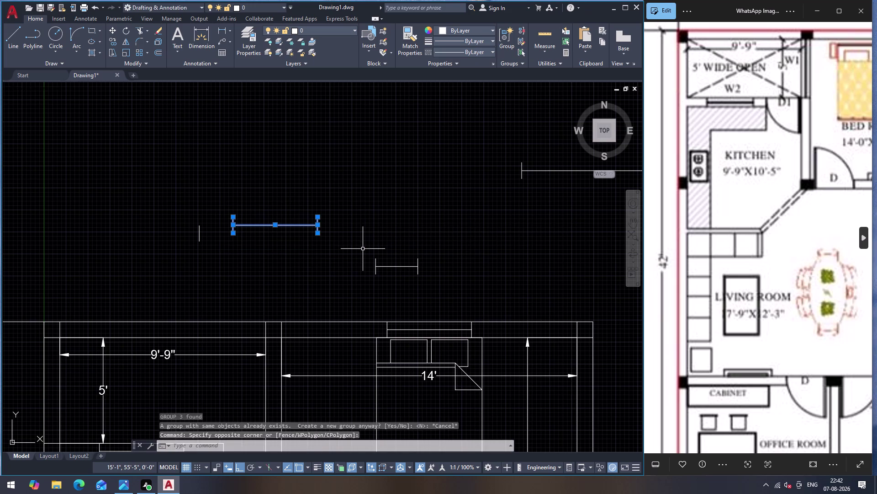
key(g)
key(Return)
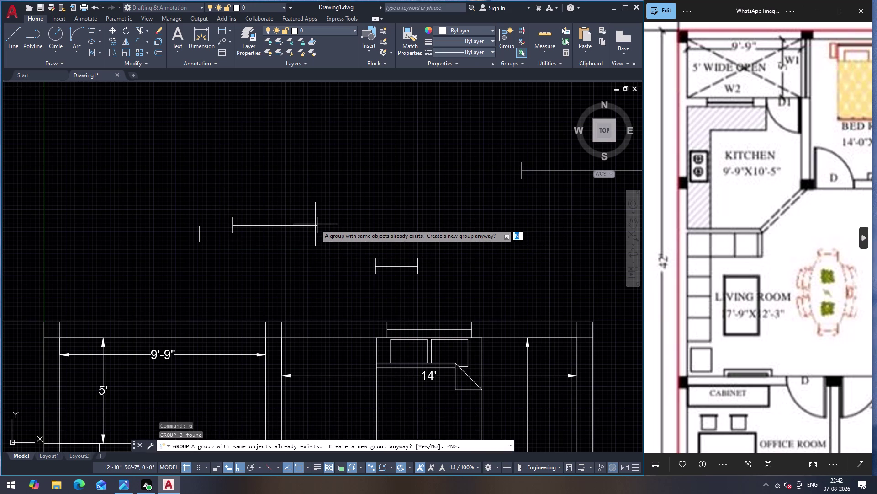
key(Escape)
click(310, 224)
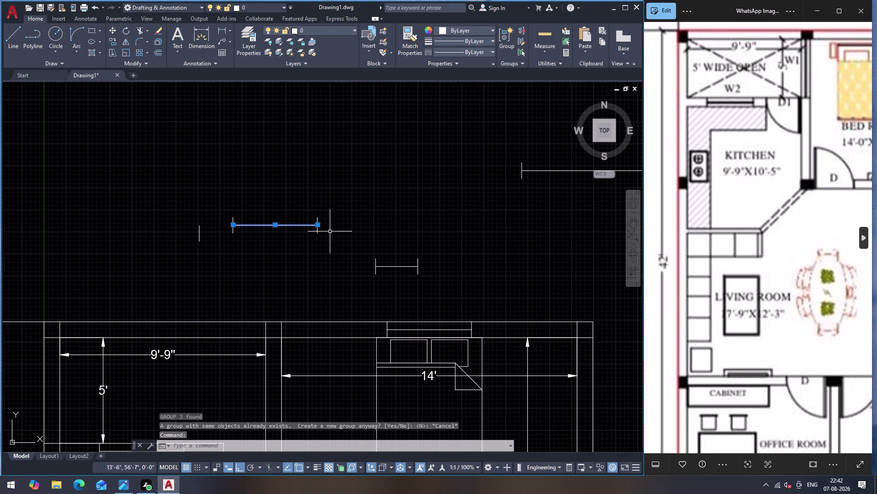
key(Escape)
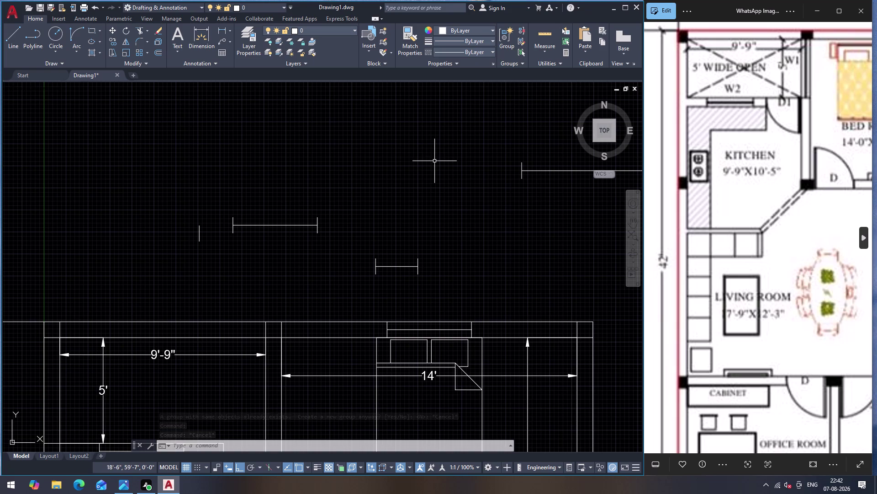
Set PICKSTYLE to 1 so grouped objects select as single units.
text(PI)
key(c)
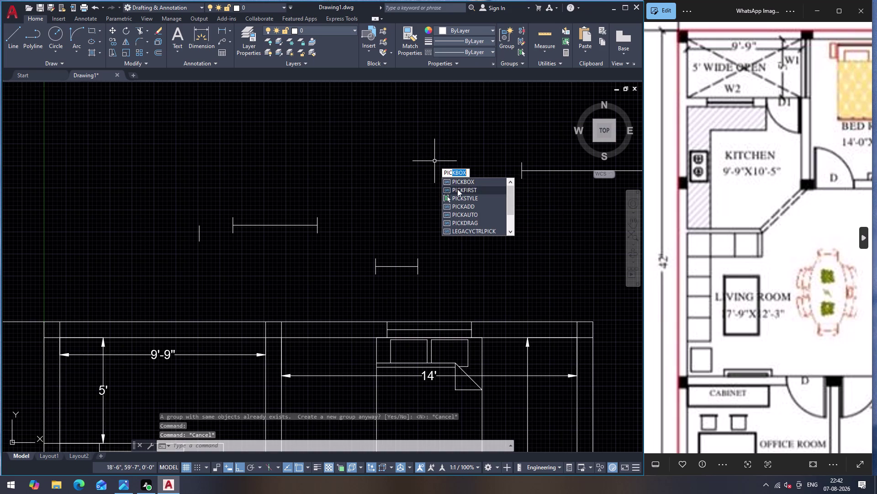
click(470, 199)
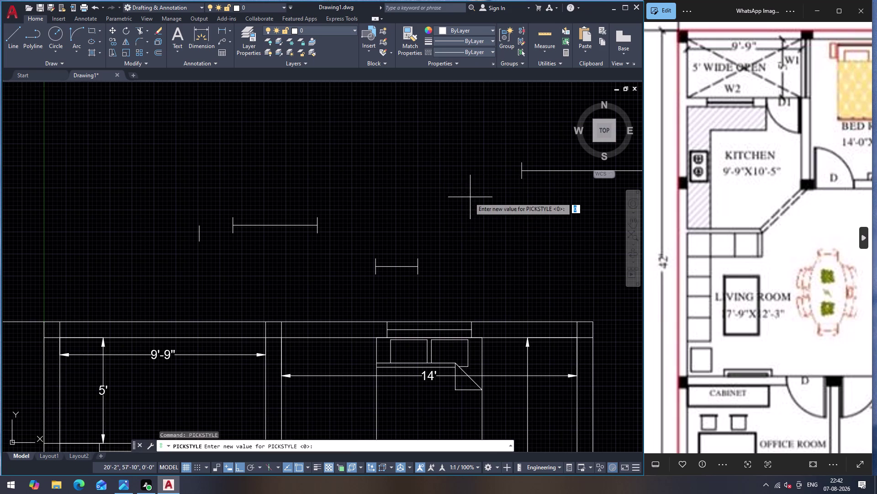
click(354, 444)
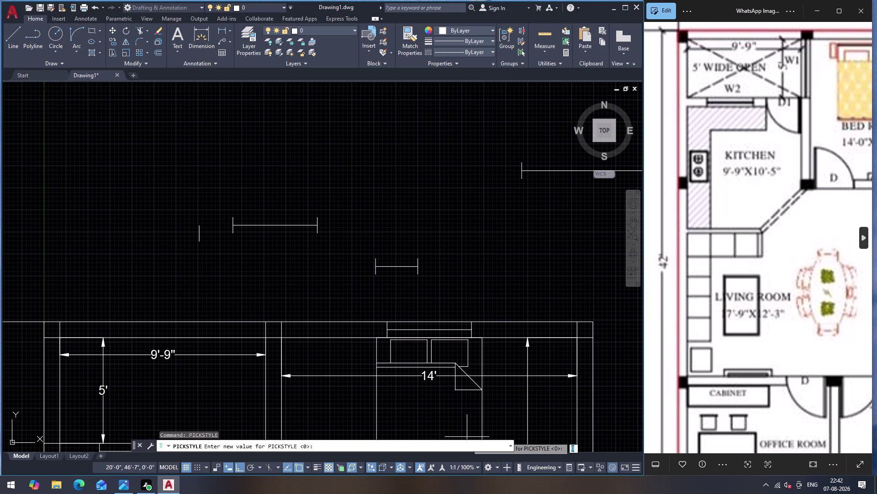
key(1)
key(Return)
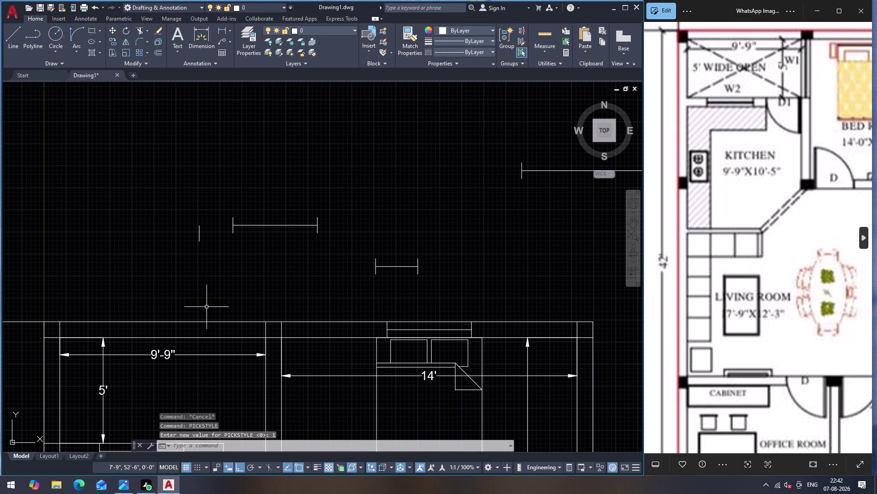
Test that picking the window symbol selects the whole group, then clear the selection.
click(241, 226)
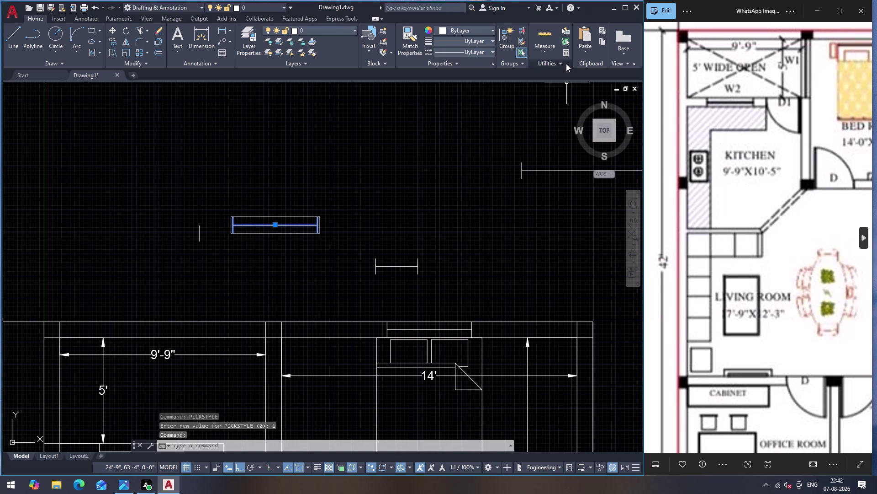
click(523, 54)
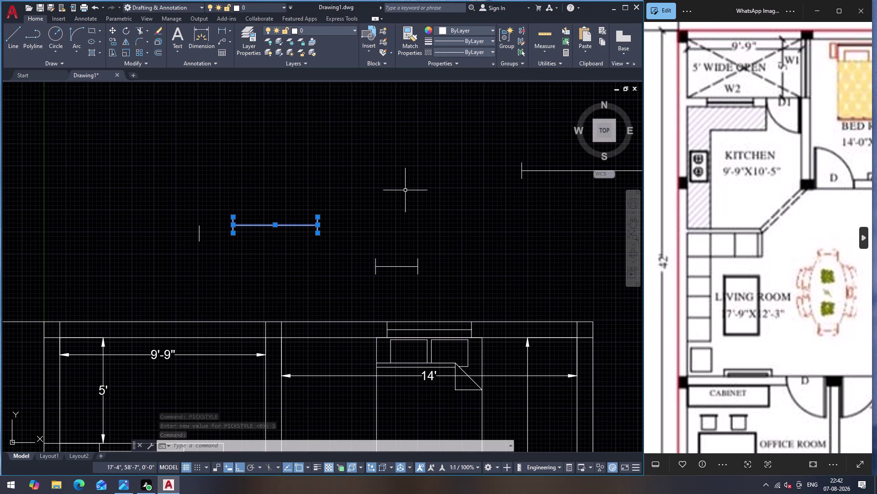
key(Escape)
drag(352, 223, 348, 222)
click(304, 213)
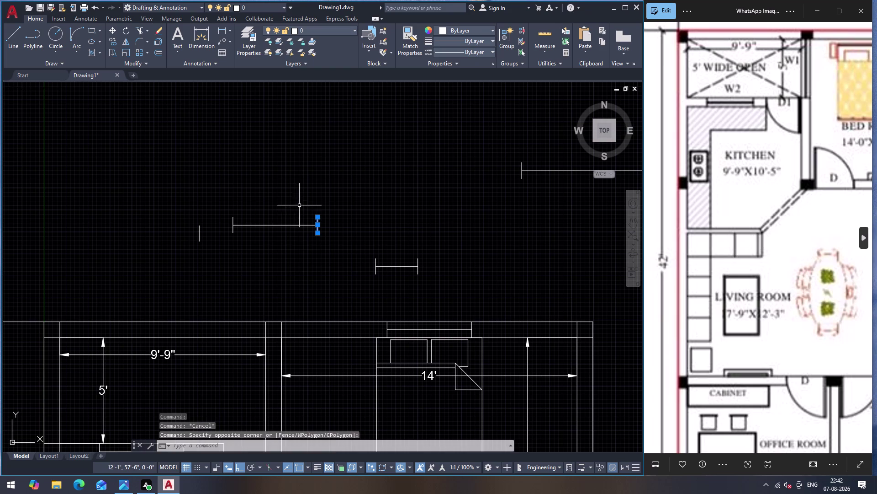
drag(298, 203, 284, 228)
click(242, 250)
drag(238, 192, 230, 227)
click(214, 255)
key(Escape)
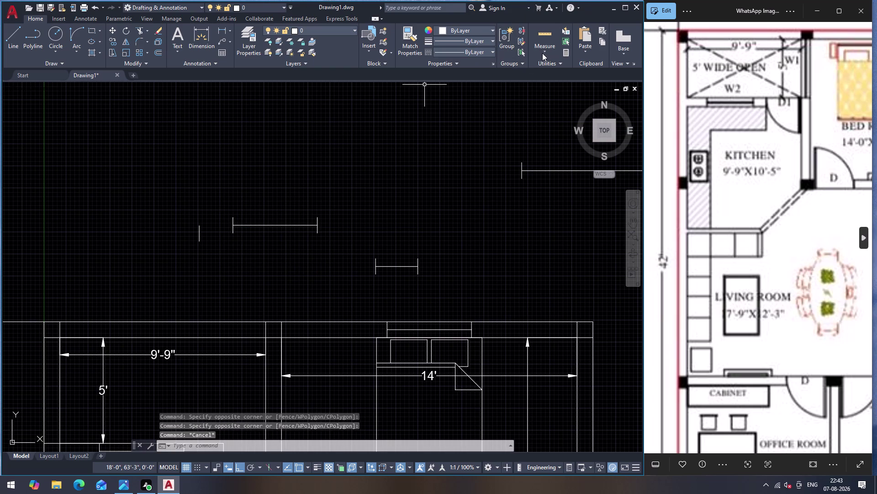
click(525, 54)
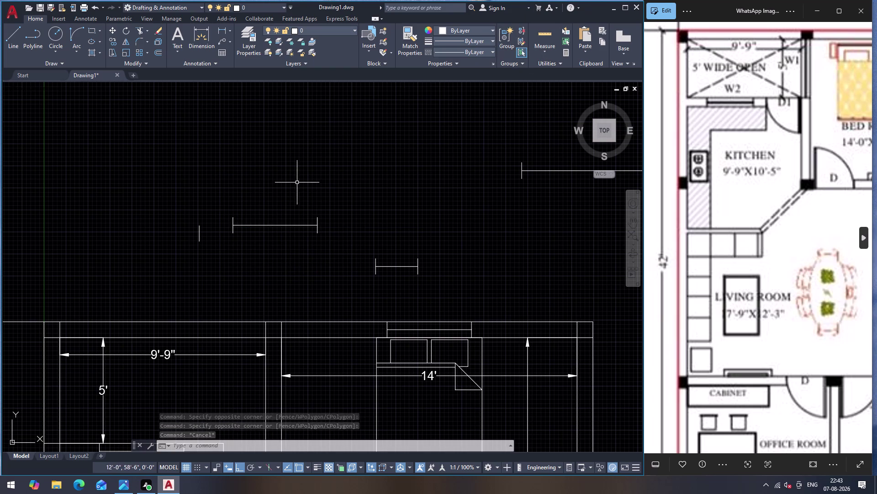
drag(297, 182, 289, 200)
click(256, 264)
key(Escape)
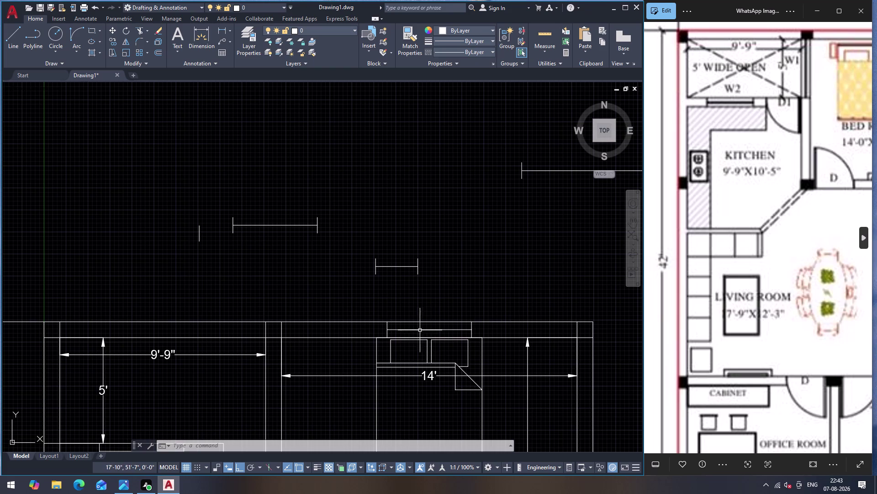
Rotate the grouped 4-foot window symbol 90° about a base point on it.
scroll(down, 3)
scroll(down, 3)
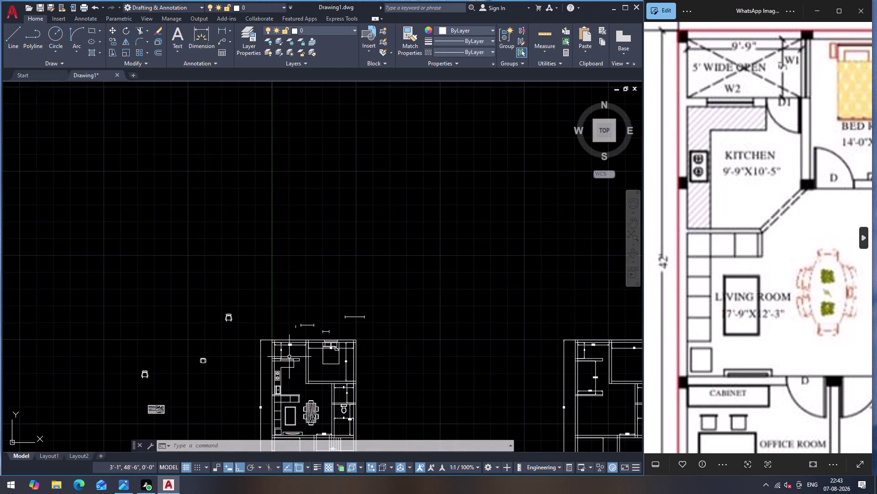
scroll(down, 3)
scroll(up, 3)
scroll(down, 3)
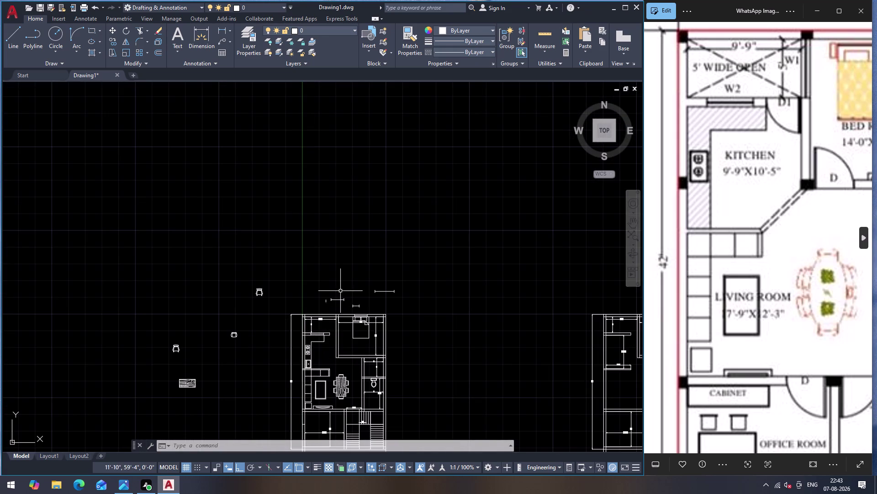
scroll(up, 3)
scroll(up, 3)
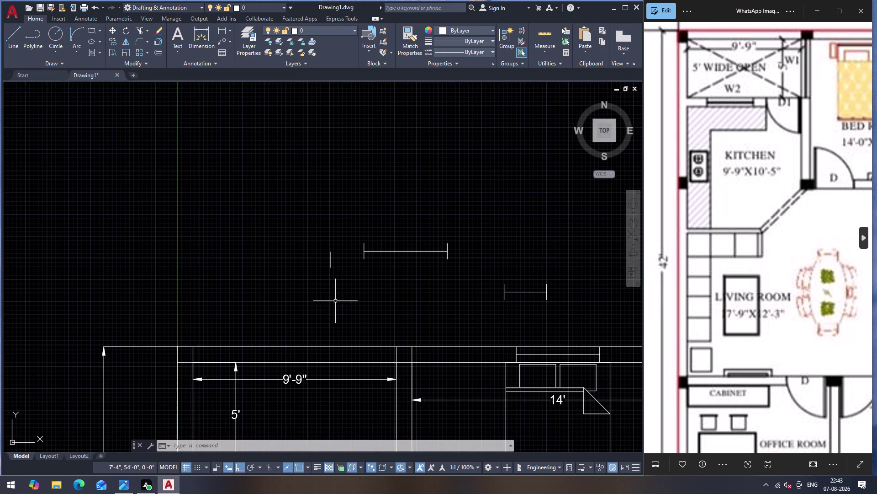
drag(350, 223, 352, 237)
click(485, 308)
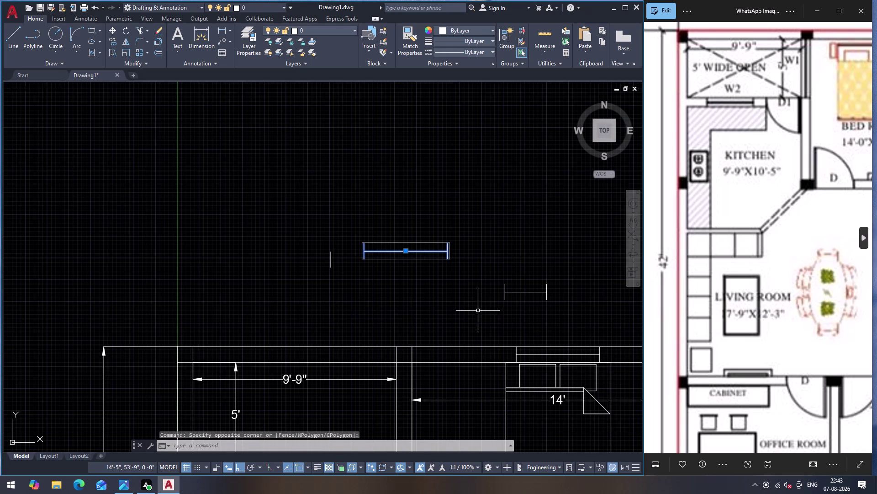
text(RO)
key(Return)
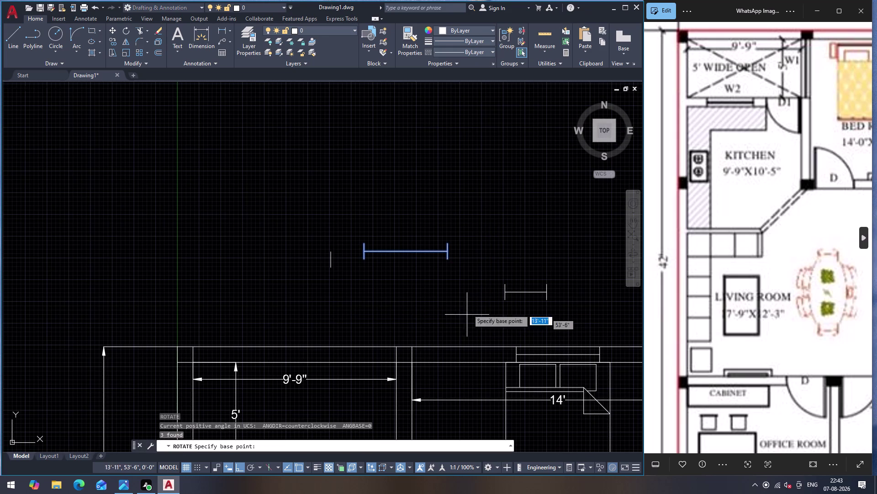
click(448, 250)
click(462, 130)
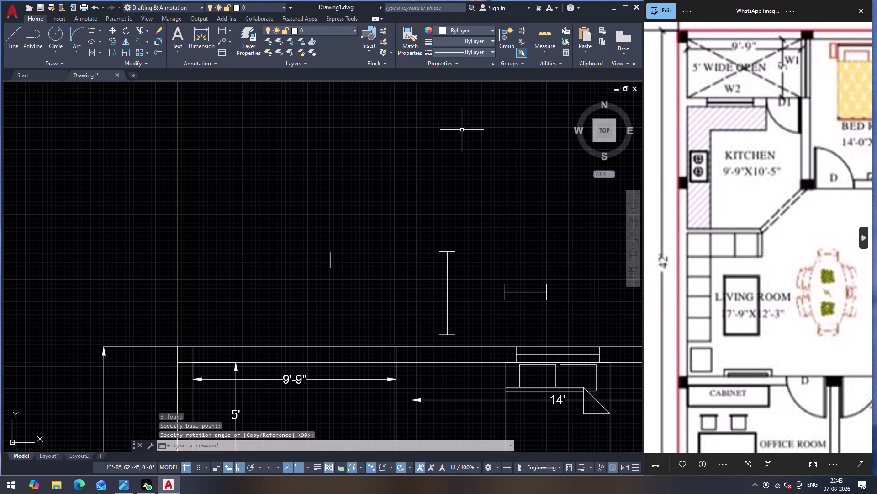
click(403, 257)
click(452, 259)
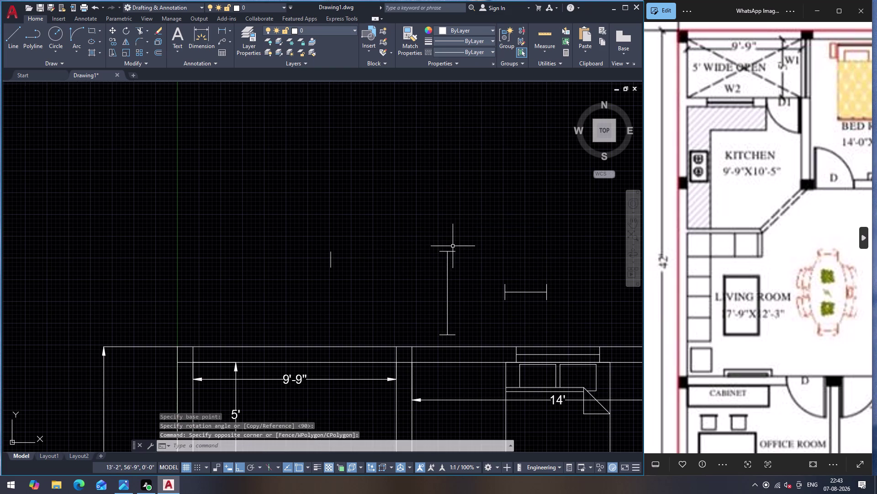
click(448, 251)
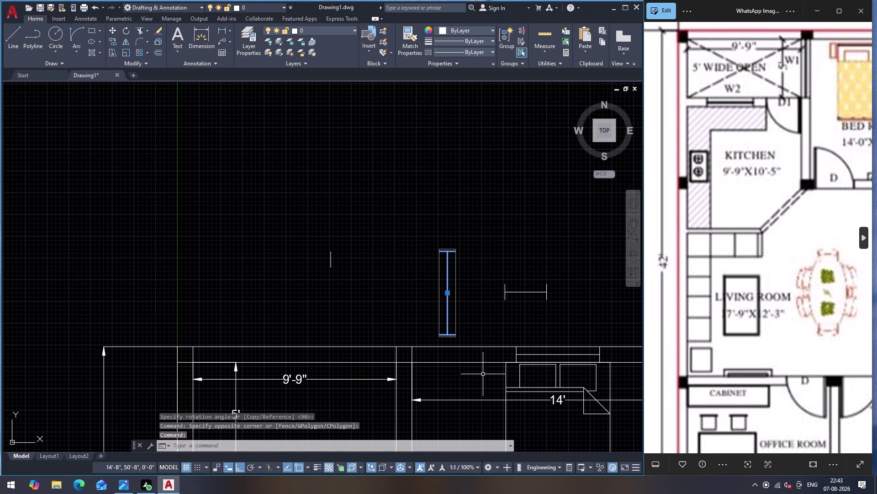
Copy the window symbol onto the left wall, at the midpoint between two wall points.
key(c)
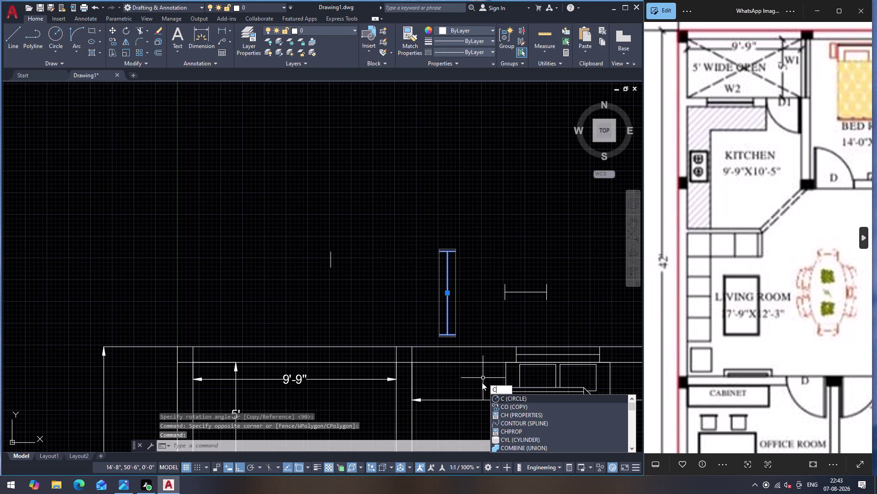
key(o)
key(Return)
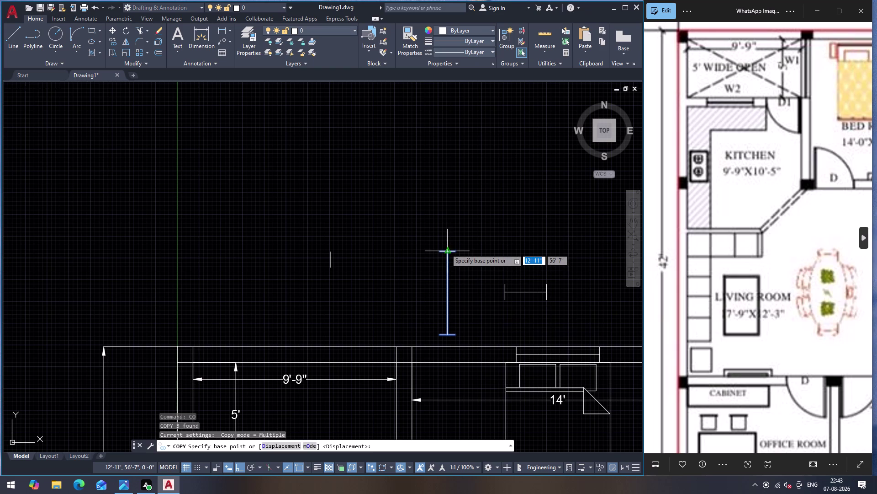
click(446, 249)
scroll(down, 3)
scroll(up, 3)
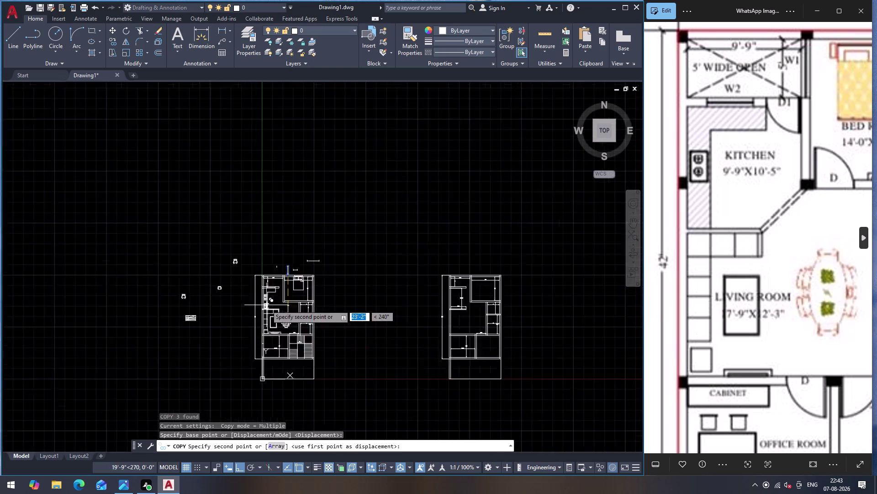
scroll(up, 3)
scroll(up, 3)
scroll(down, 3)
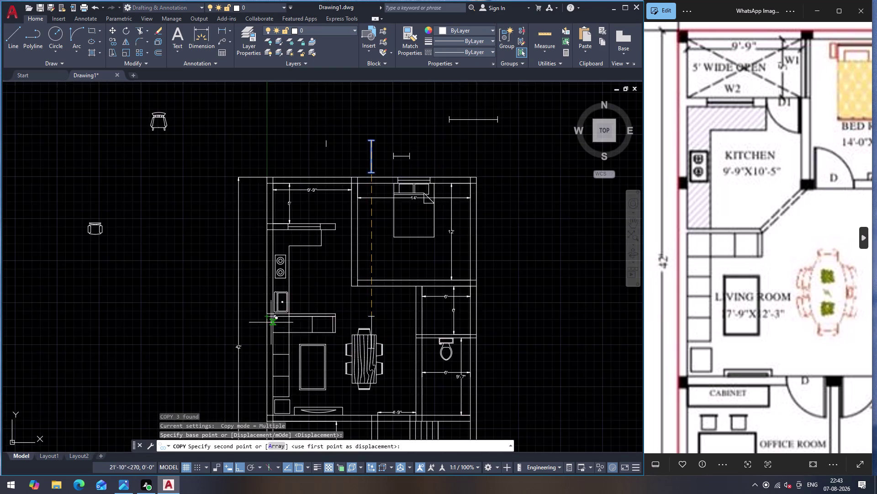
scroll(down, 3)
scroll(up, 3)
scroll(down, 3)
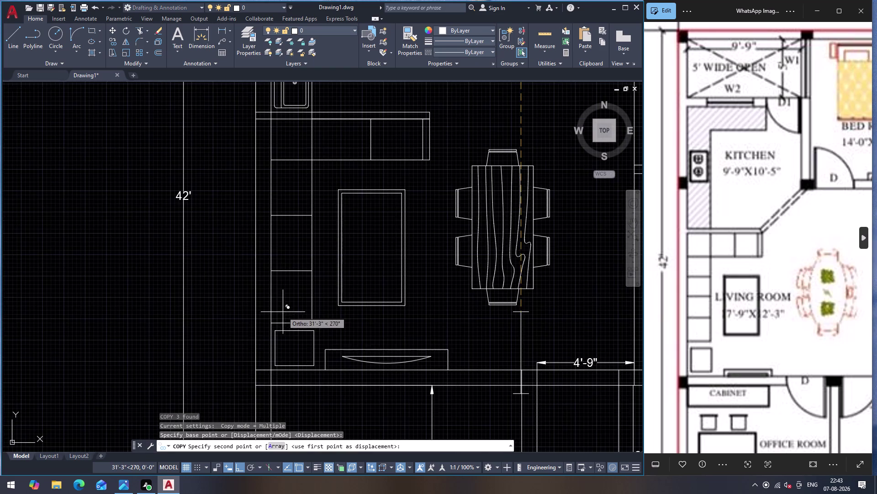
scroll(down, 3)
scroll(up, 3)
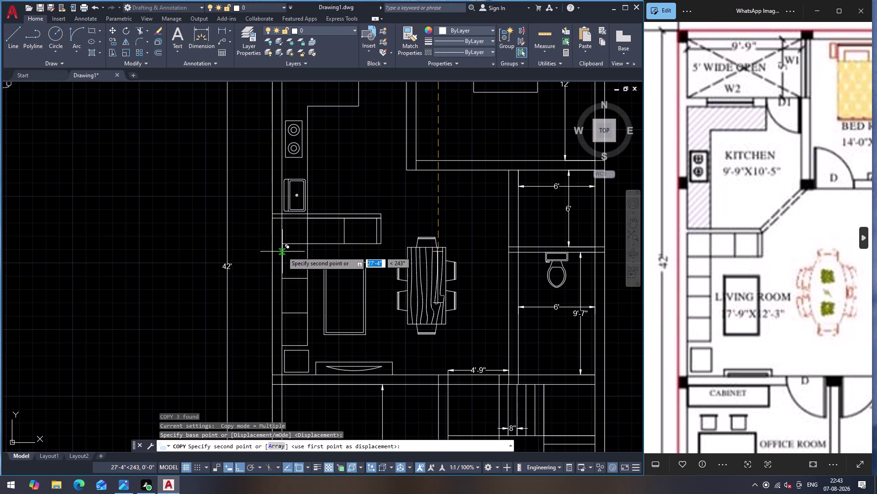
key(m)
text(2)
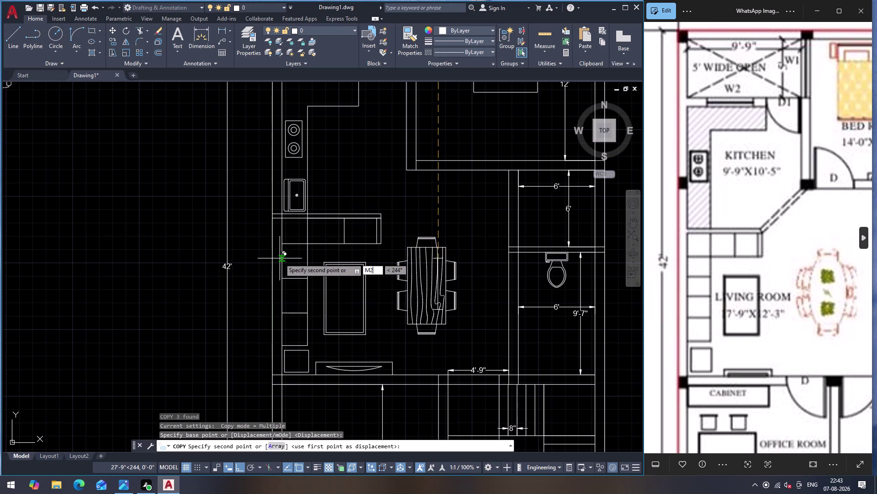
text(P)
key(Return)
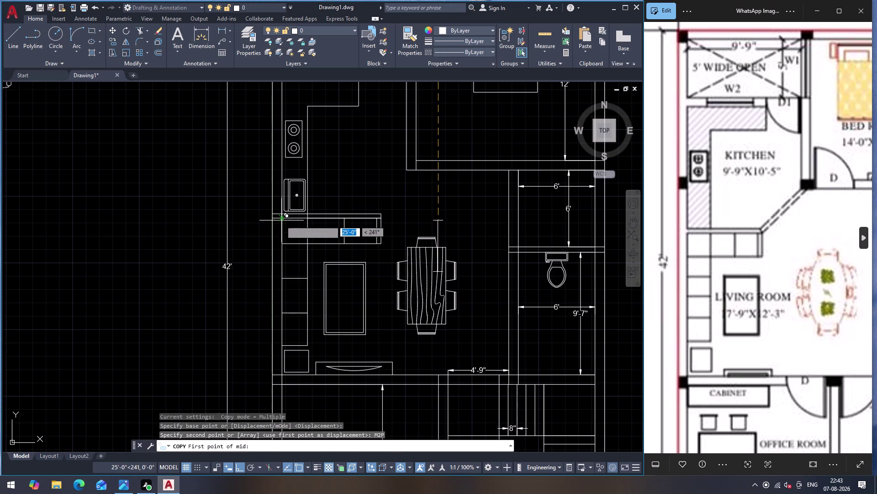
scroll(up, 3)
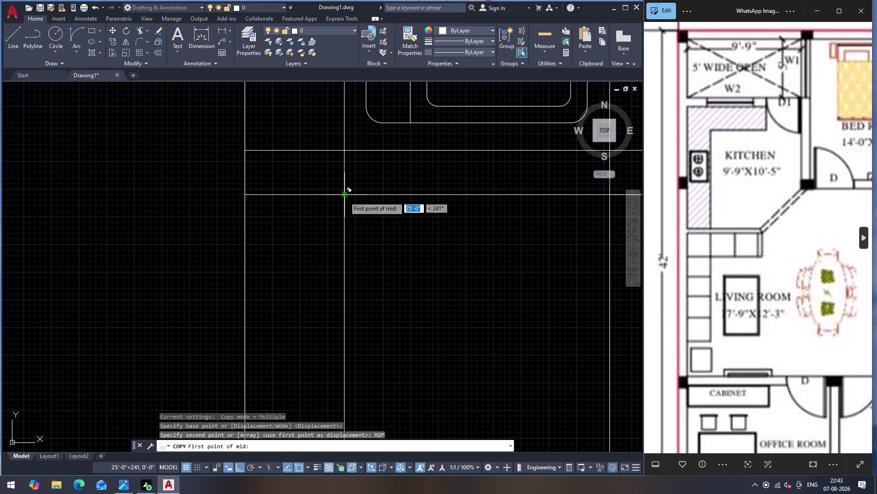
click(292, 195)
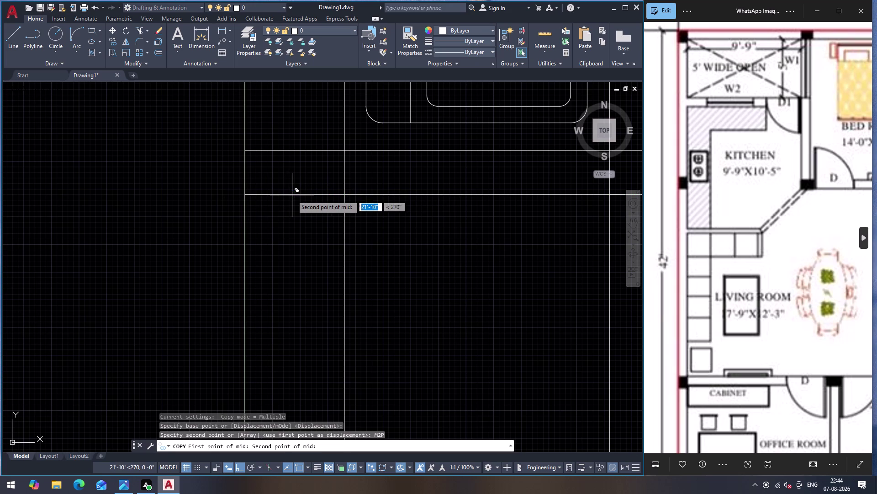
scroll(down, 3)
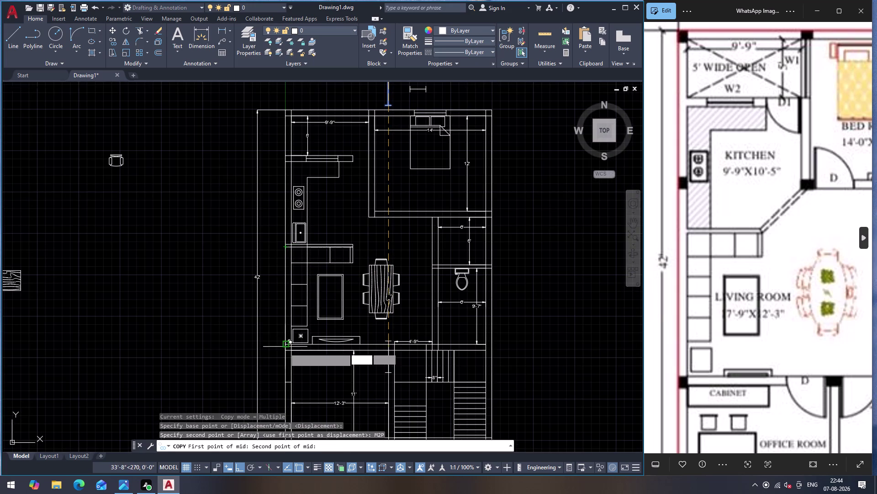
scroll(up, 3)
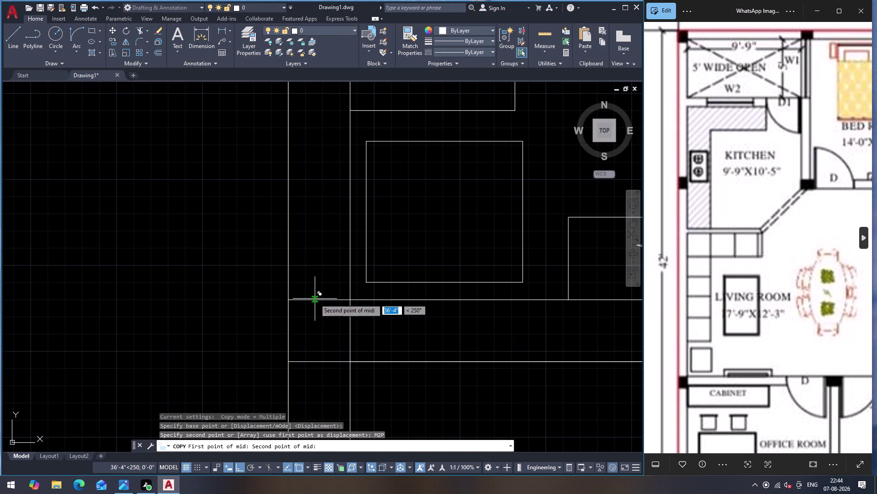
click(315, 298)
scroll(down, 3)
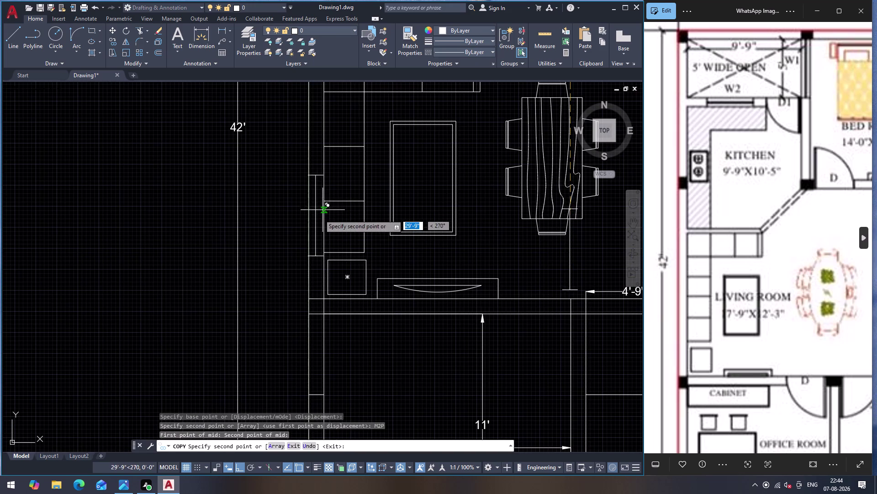
key(Escape)
Erase the misplaced upright window copy.
click(314, 228)
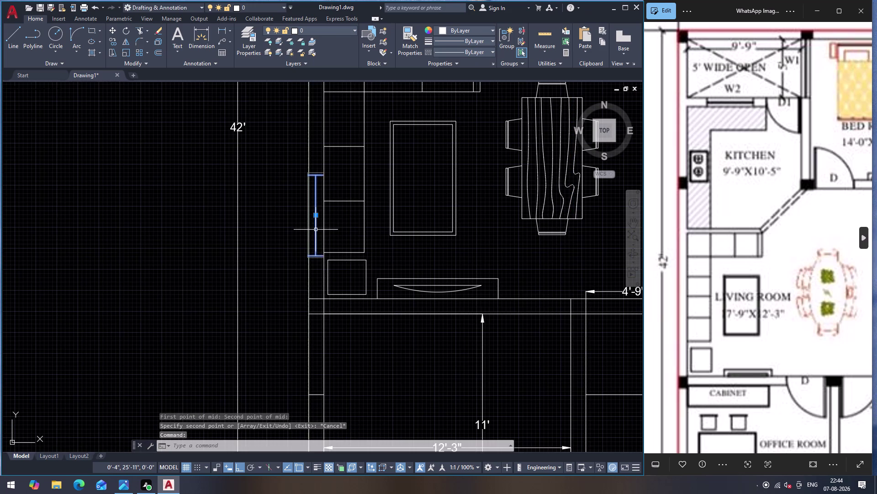
key(Delete)
scroll(down, 3)
Copy the spare vertical window symbol, based at its middle, onto the living room's left wall.
scroll(down, 3)
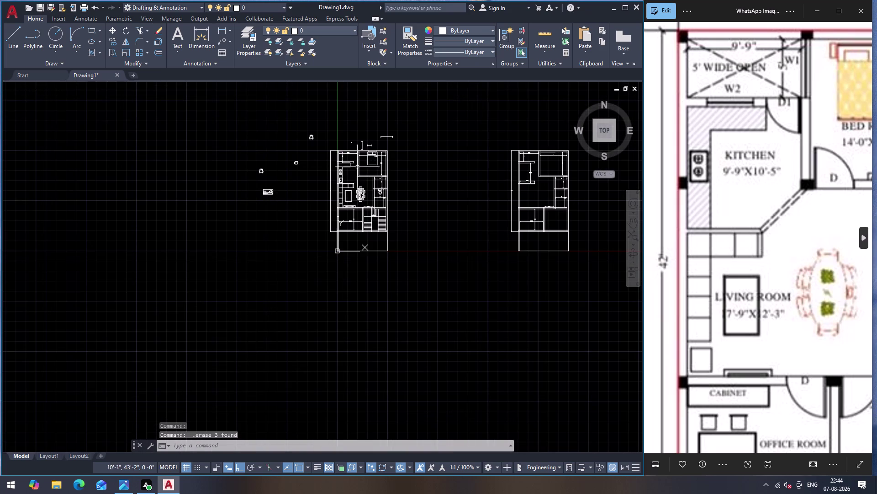
scroll(up, 3)
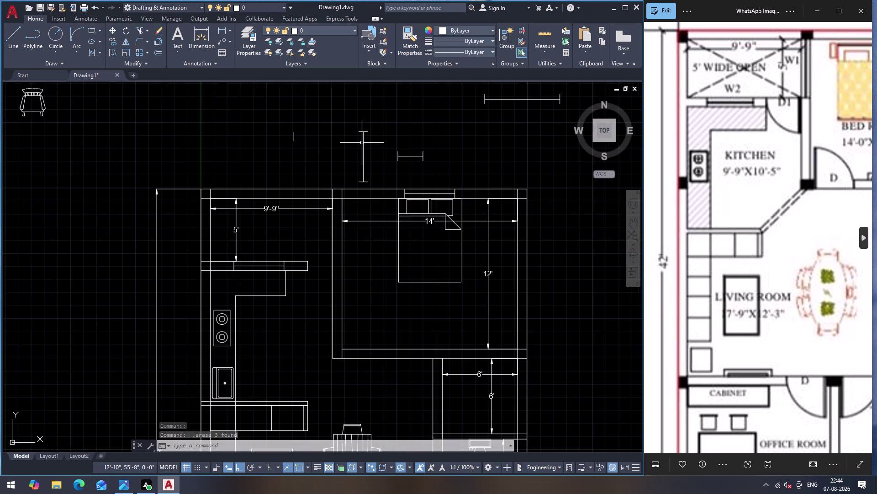
click(364, 141)
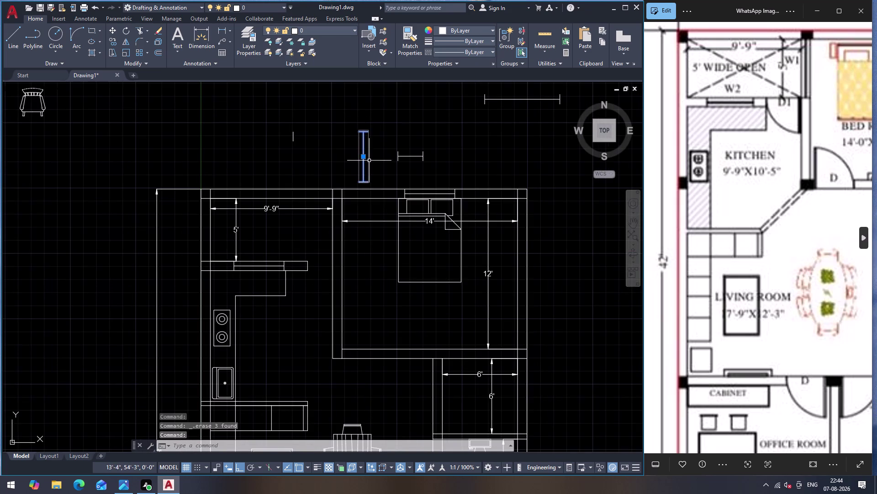
key(c)
key(o)
key(Return)
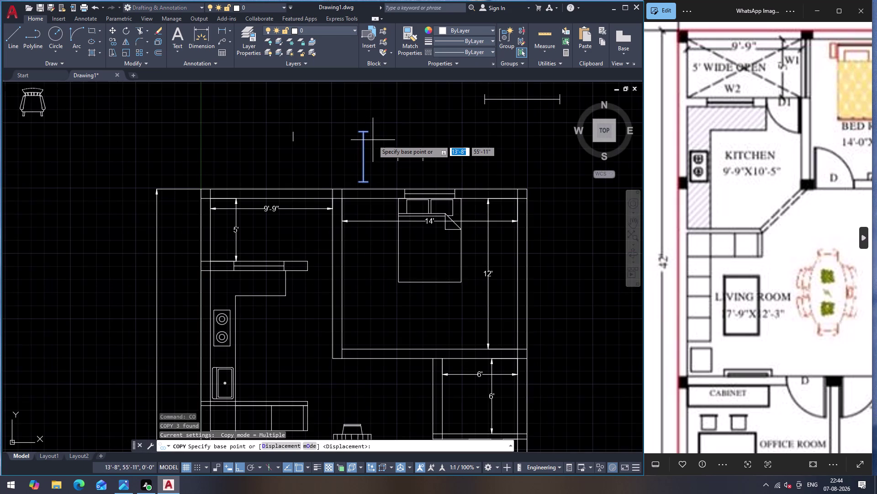
click(366, 132)
scroll(down, 3)
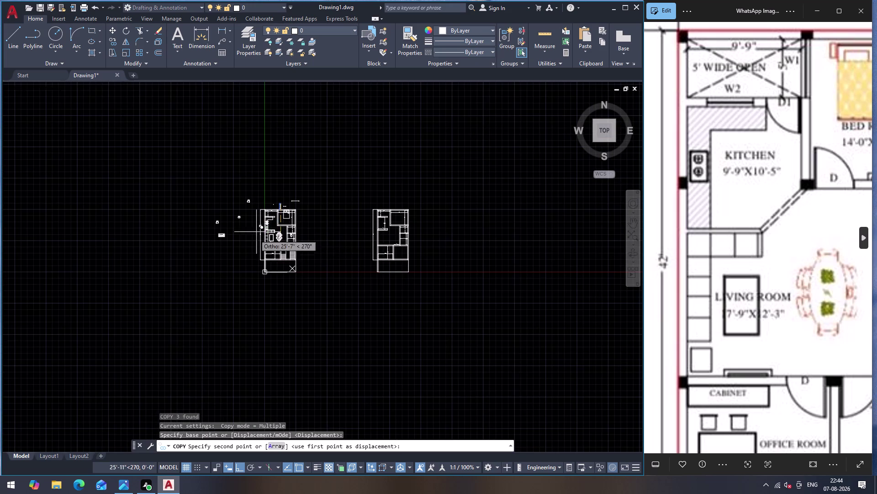
scroll(up, 3)
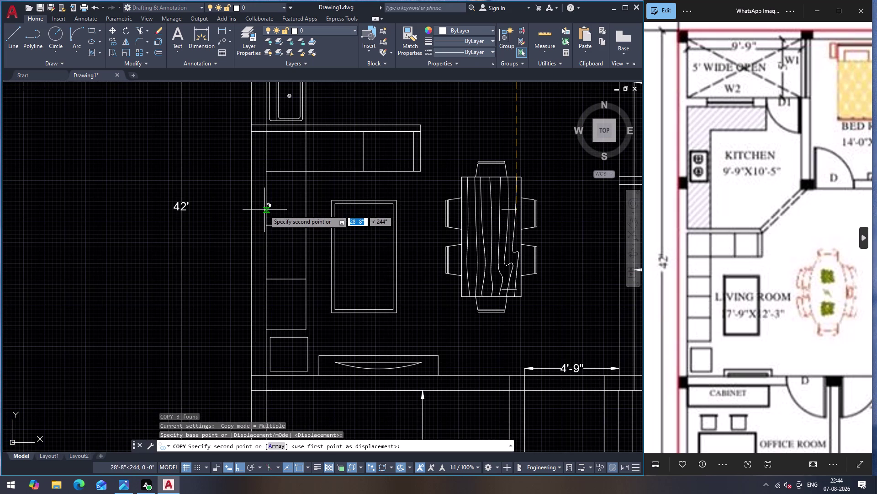
click(250, 214)
scroll(down, 3)
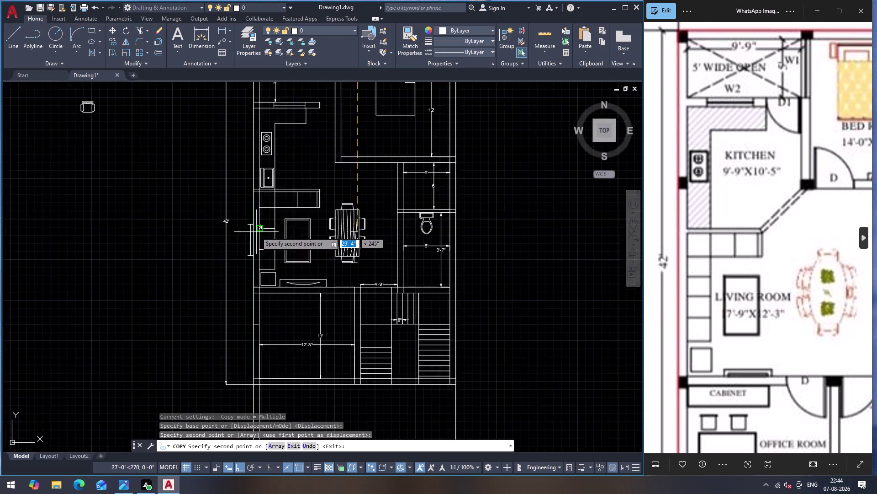
scroll(down, 3)
scroll(up, 3)
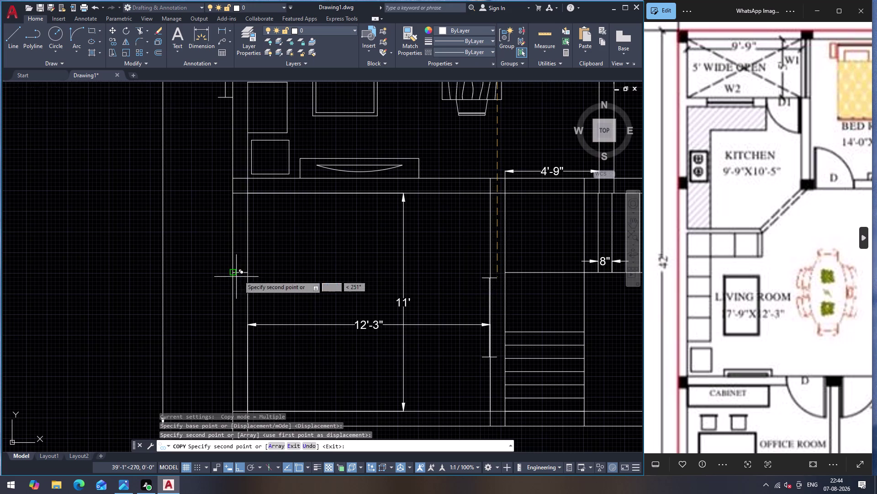
scroll(down, 3)
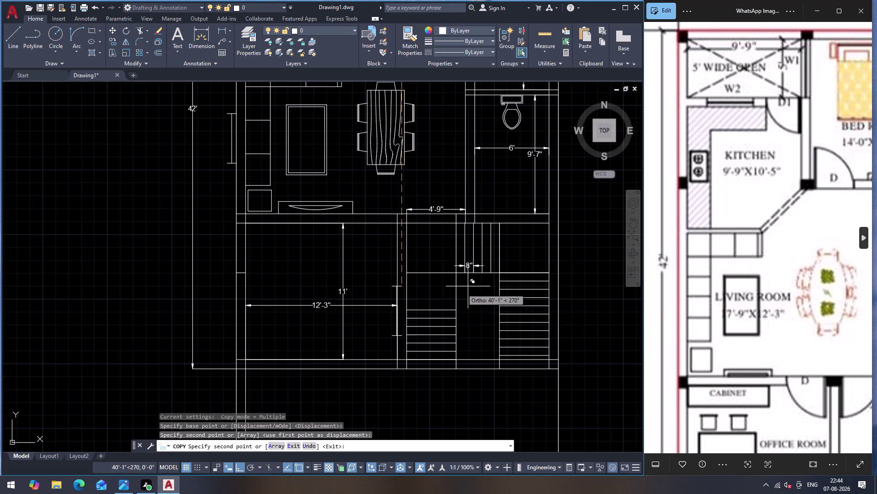
key(Escape)
scroll(down, 3)
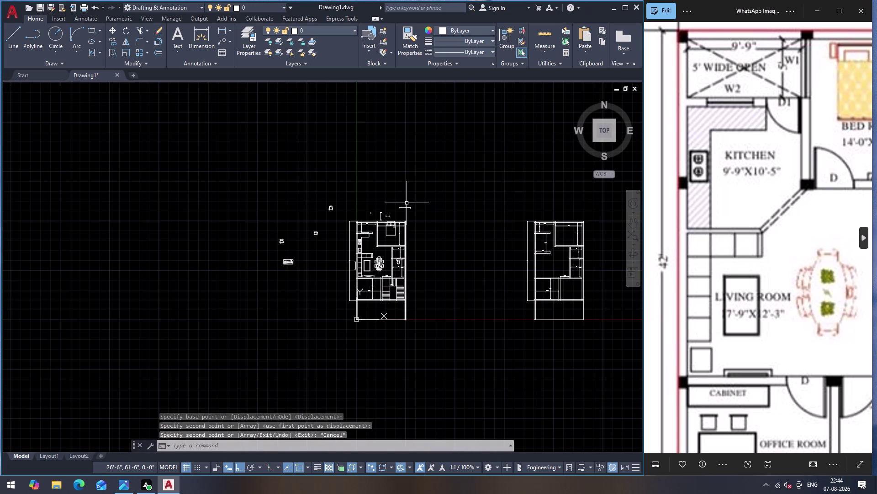
click(394, 203)
Group the lines of the horizontal window symbol.
click(423, 212)
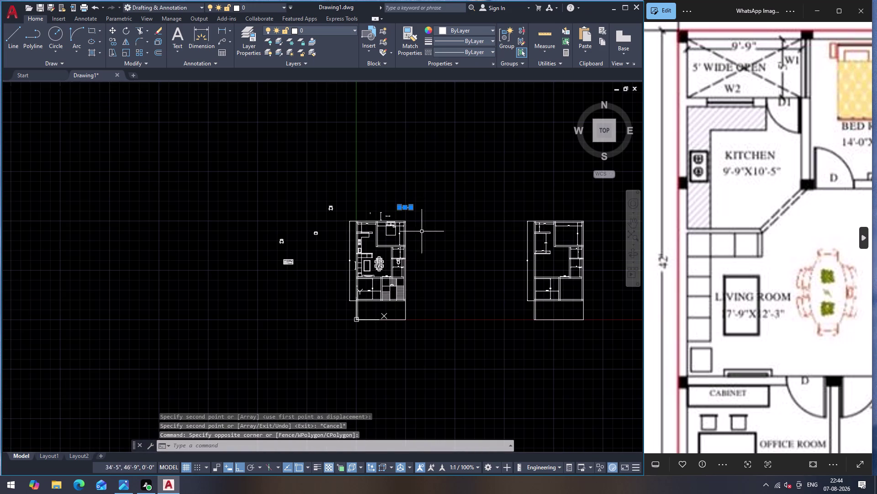
key(g)
key(Return)
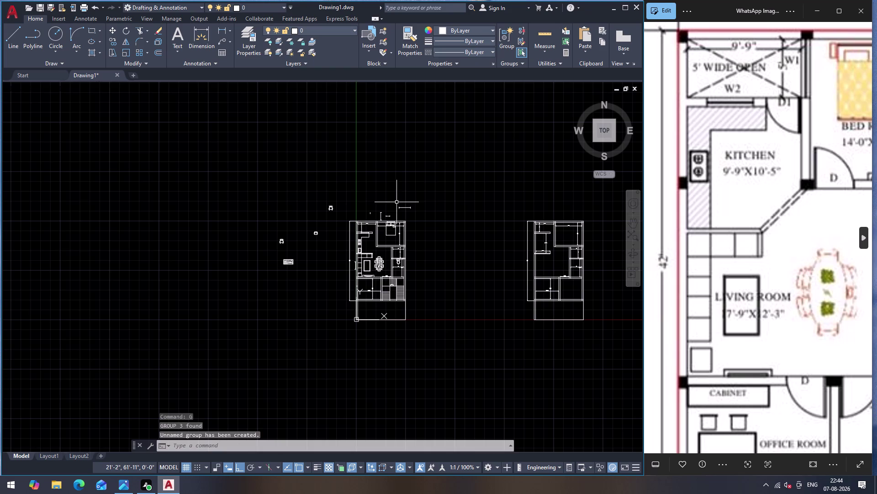
Copy the grouped window symbol from its midpoint onto the wall below the 12'-3" room.
scroll(up, 3)
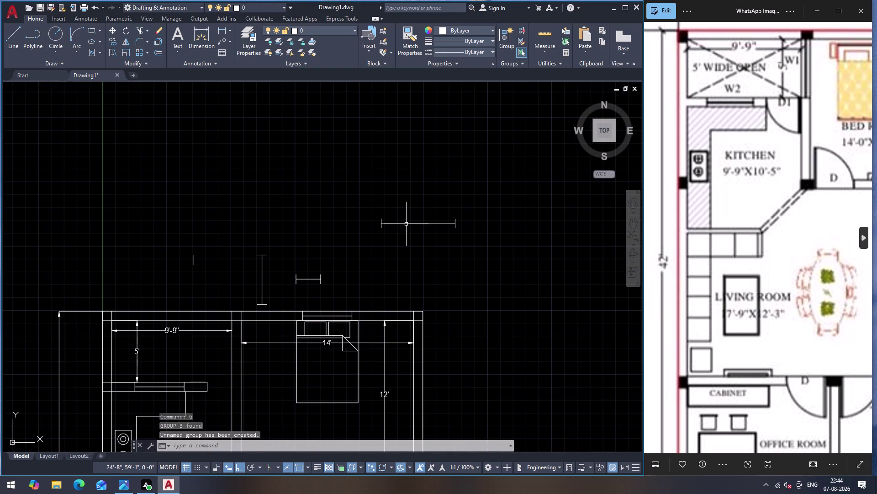
click(406, 222)
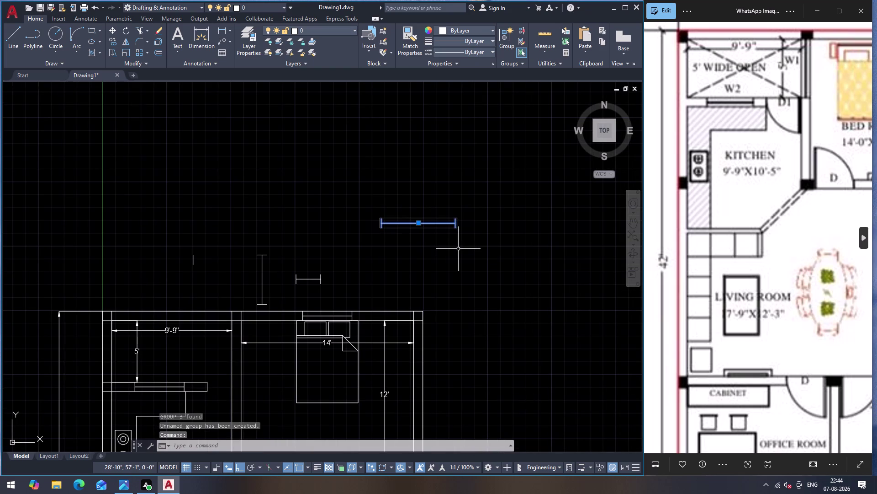
text(CO)
key(Return)
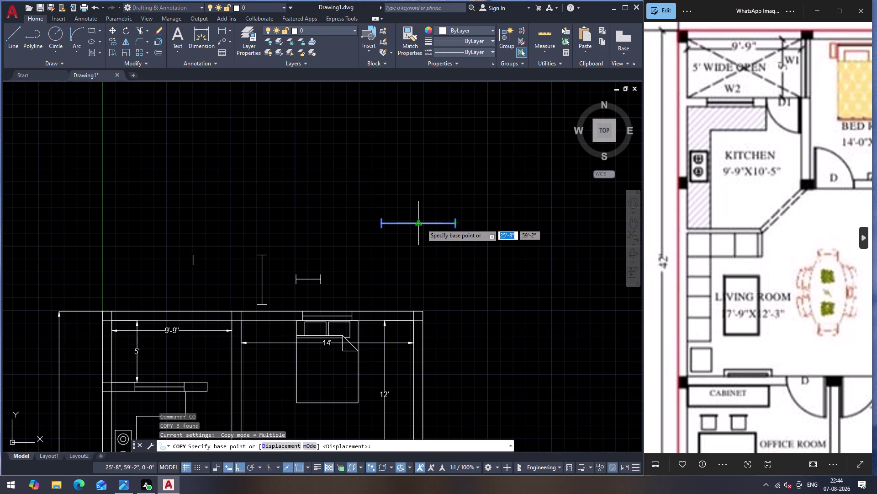
click(421, 223)
scroll(down, 3)
scroll(up, 3)
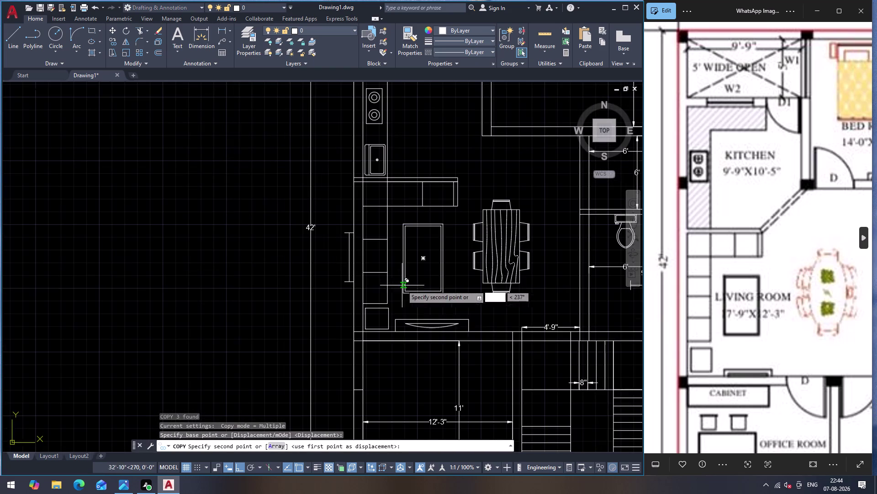
scroll(up, 3)
scroll(down, 3)
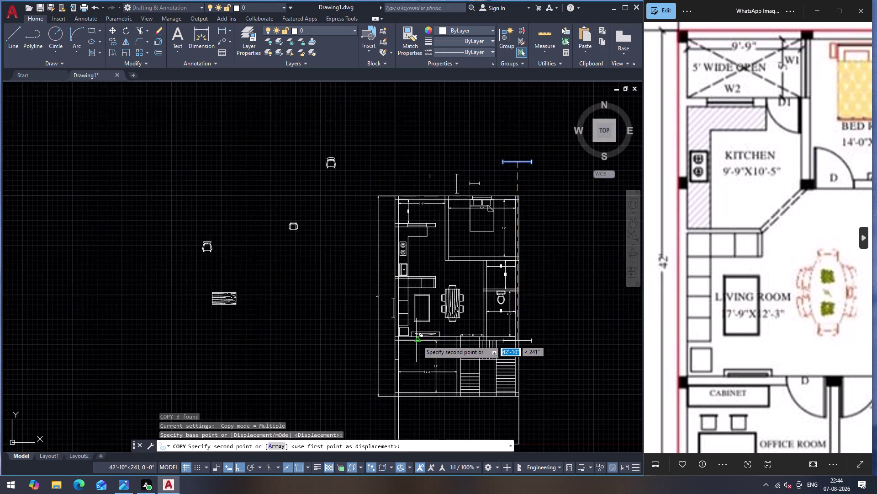
scroll(up, 3)
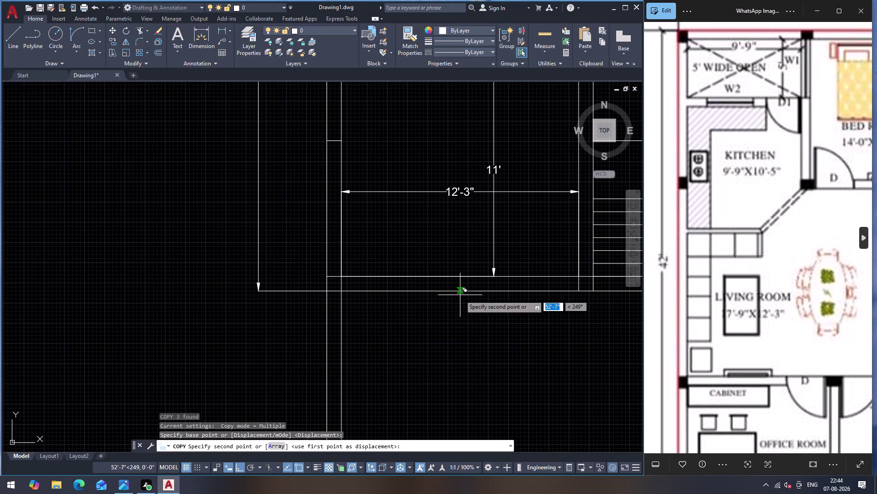
click(466, 292)
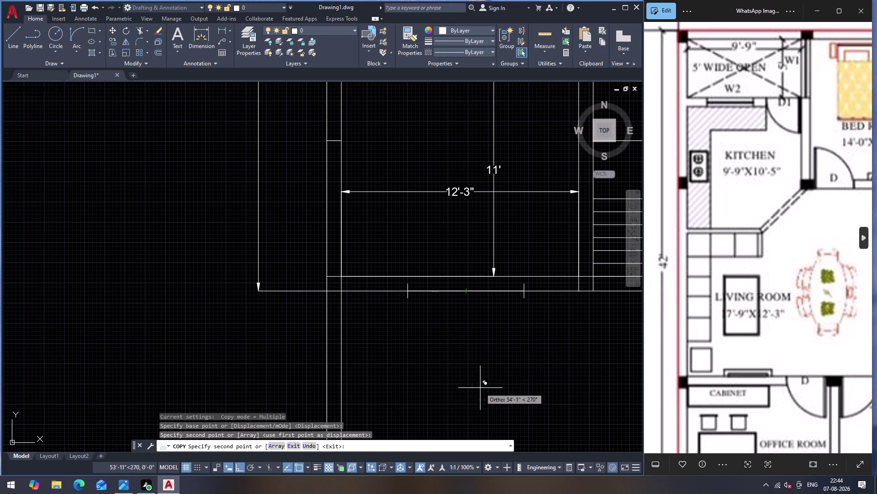
key(Escape)
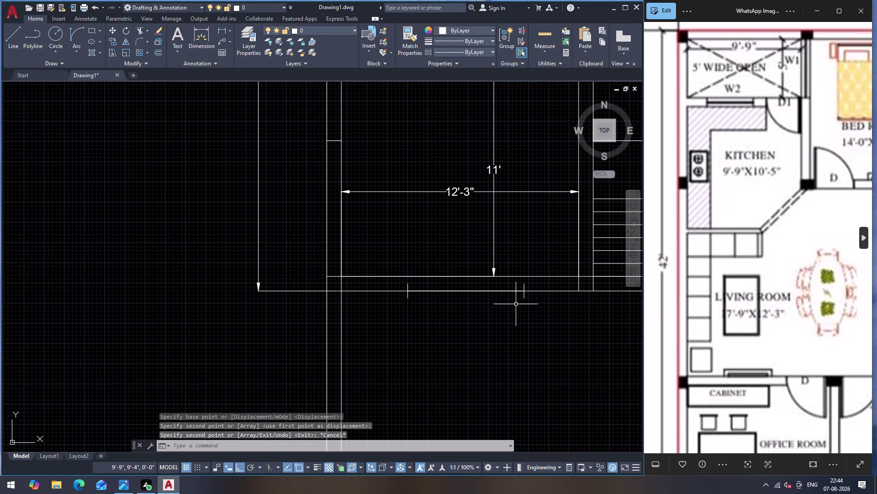
Move the new window copy by its end point so it sits on the wall line.
key(m)
key(Return)
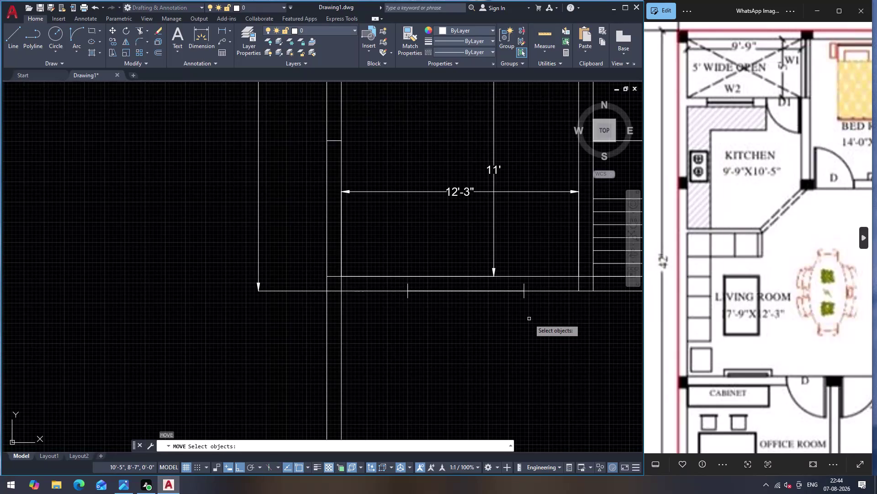
key(Escape)
click(525, 296)
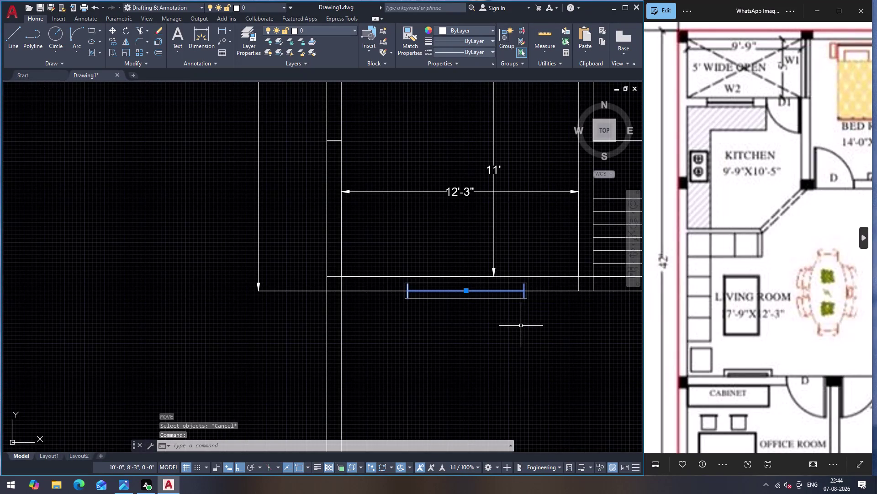
key(m)
key(Return)
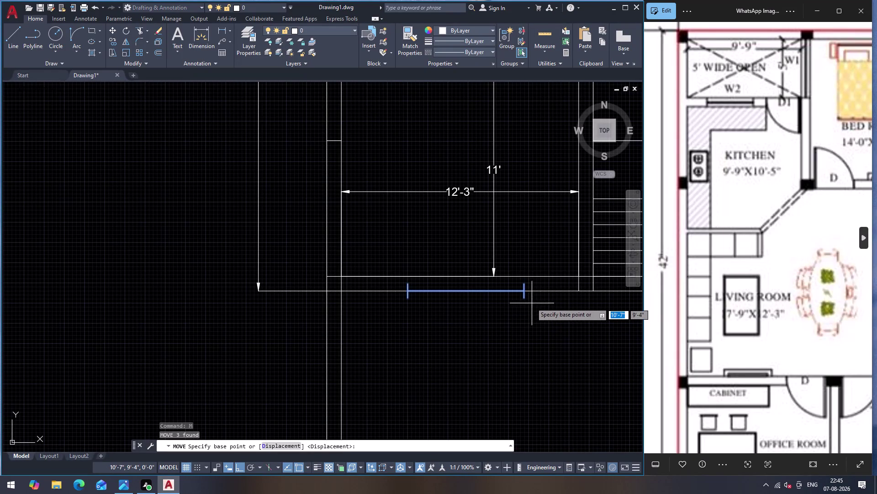
click(525, 300)
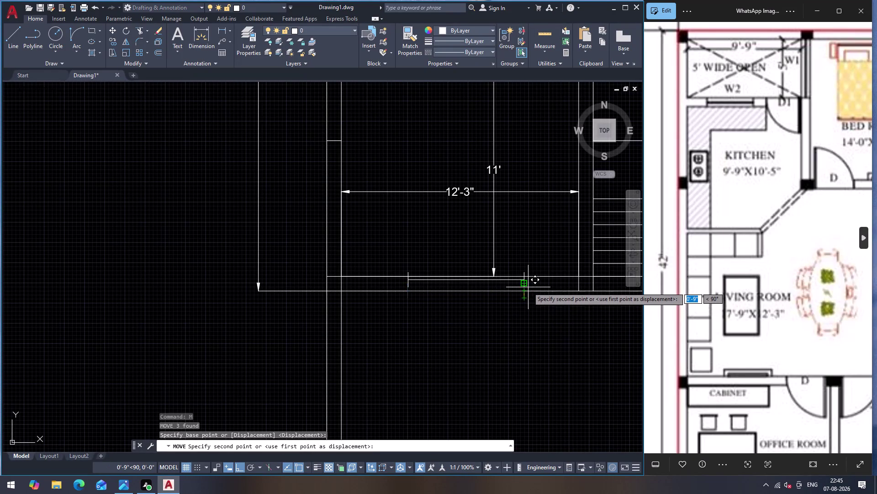
scroll(up, 3)
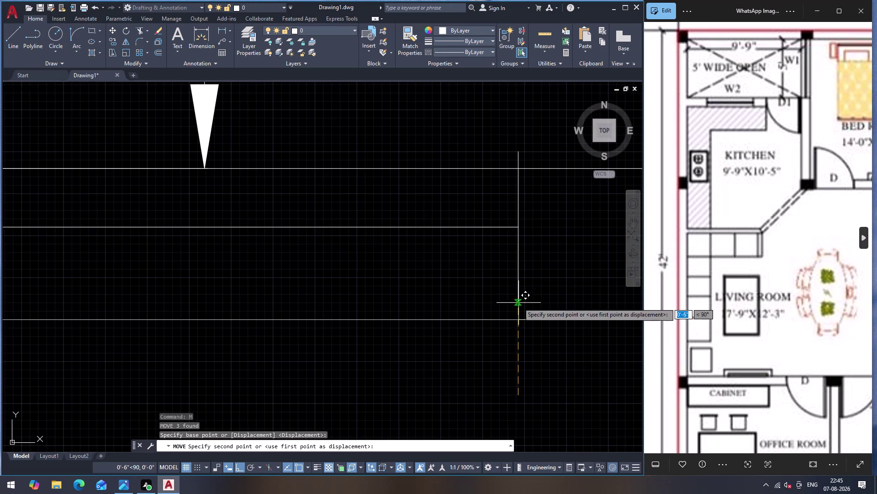
click(517, 319)
scroll(down, 3)
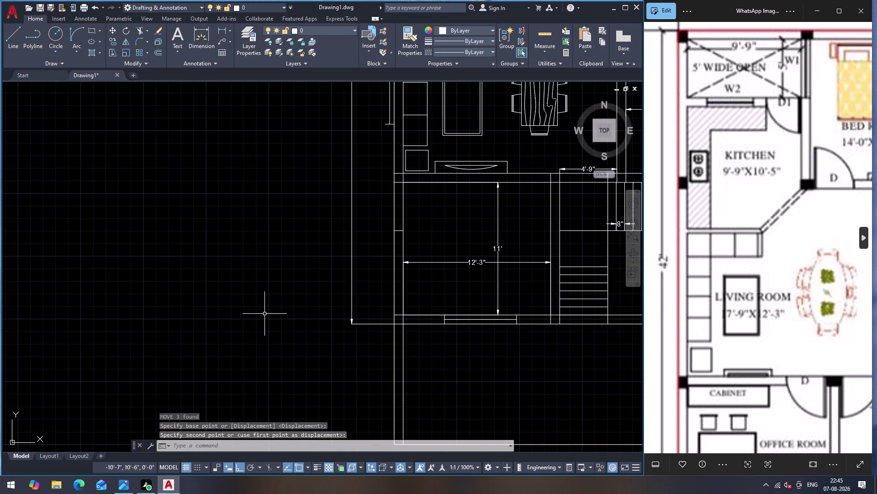
Delete the stray object near the wall.
click(399, 231)
key(Delete)
scroll(up, 3)
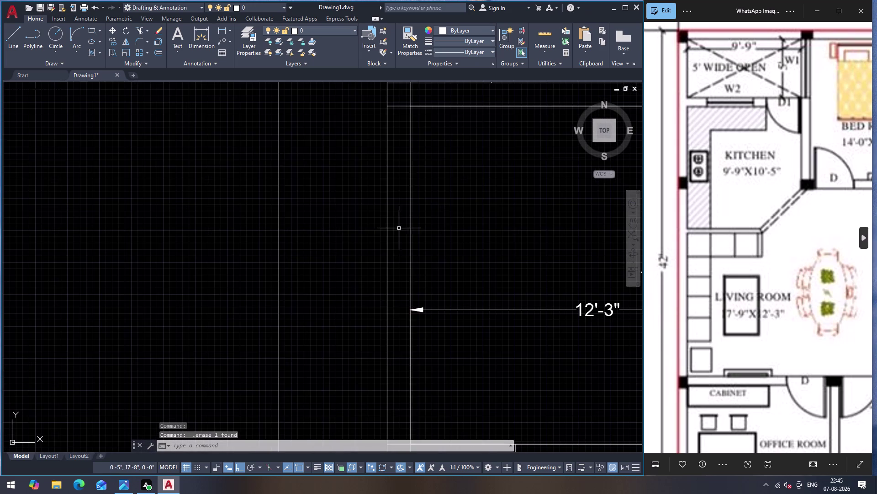
scroll(down, 3)
scroll(up, 3)
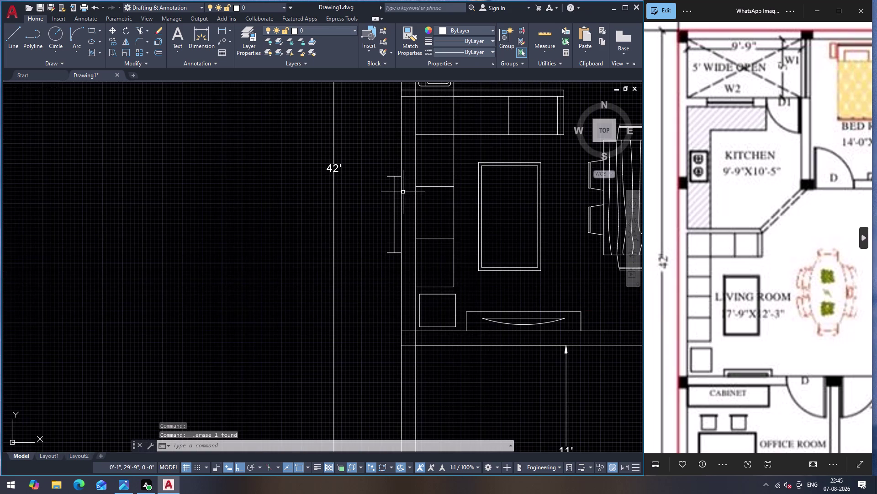
Start moving the window symbol beside the living room, then cancel the move.
click(394, 207)
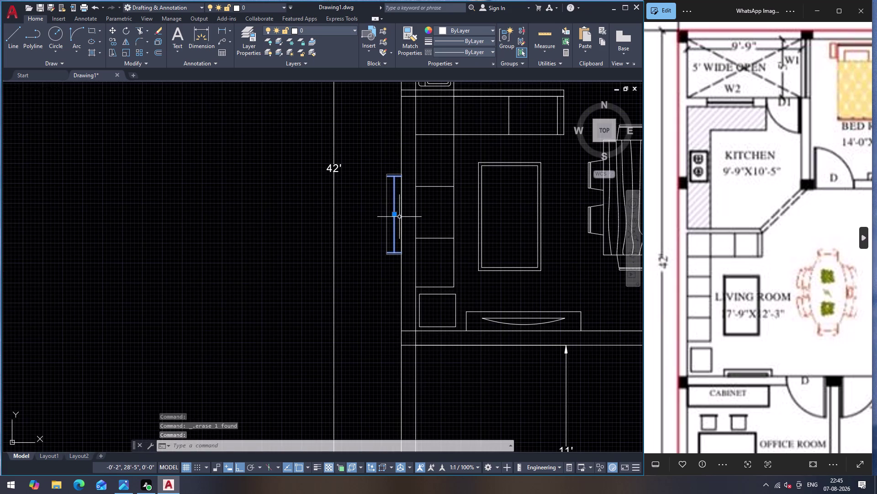
key(m)
key(Return)
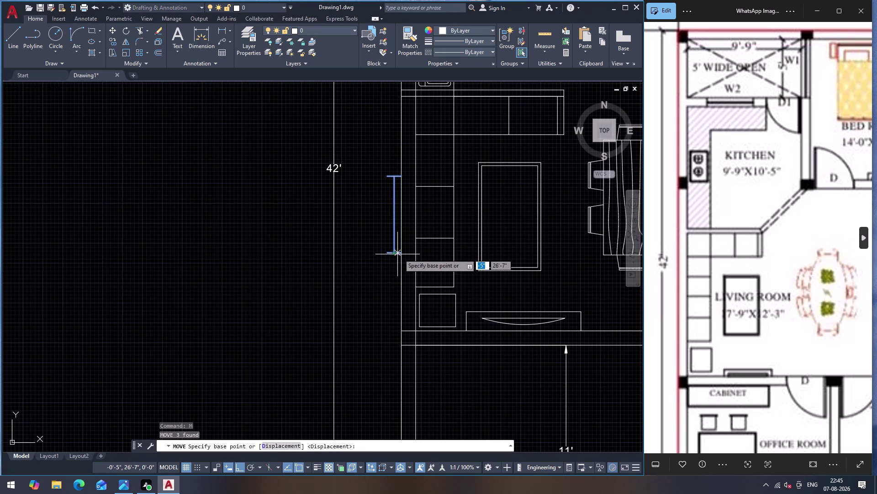
click(400, 253)
click(413, 254)
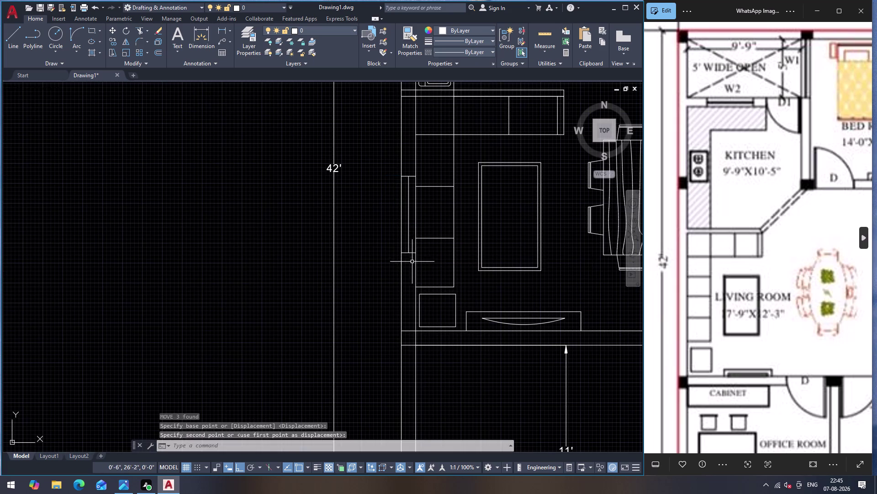
scroll(down, 3)
key(Escape)
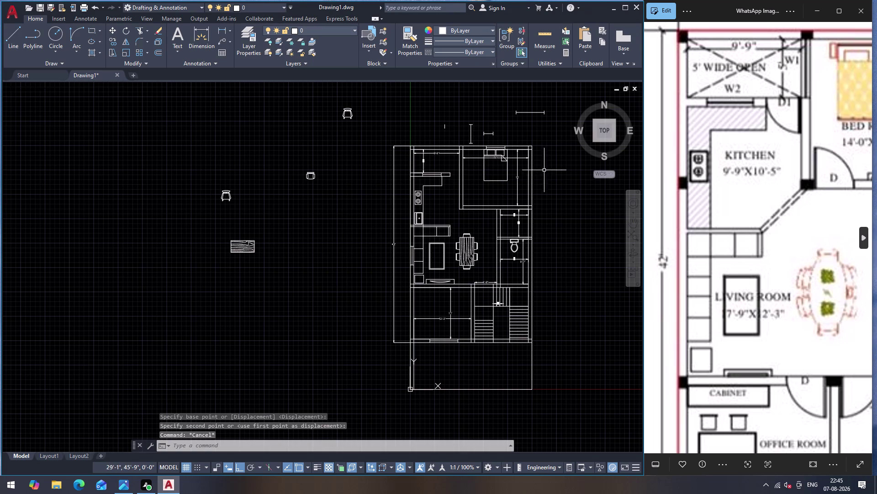
Group the three lines of the window symbol into one object.
click(476, 128)
click(520, 139)
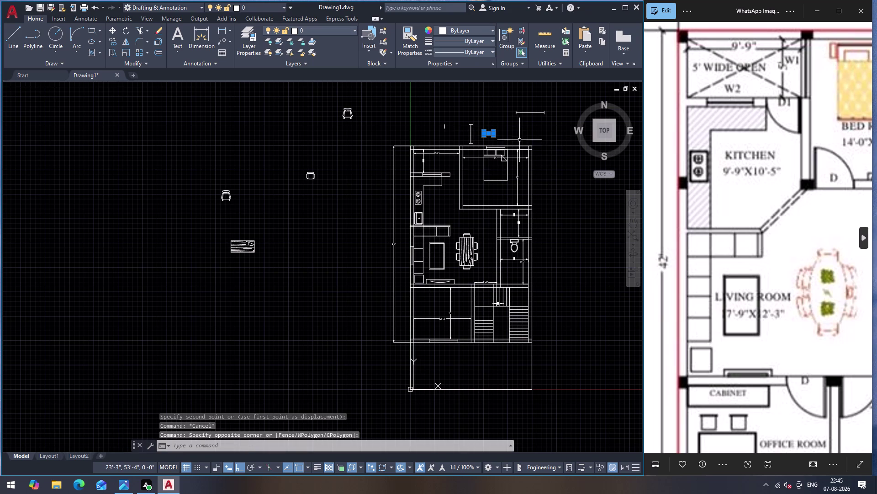
key(g)
key(Return)
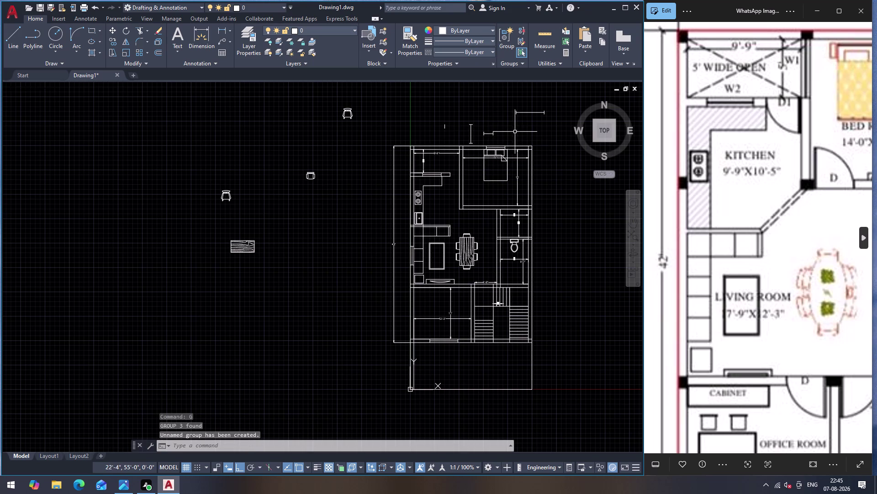
click(492, 133)
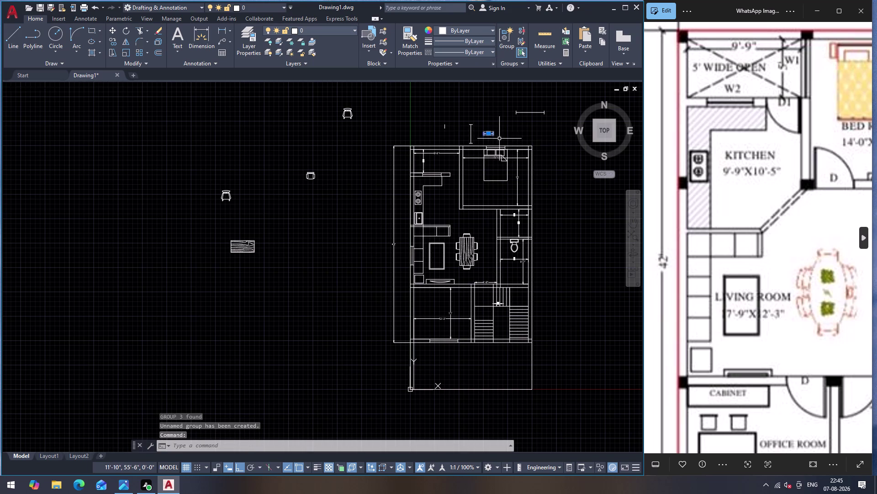
scroll(up, 3)
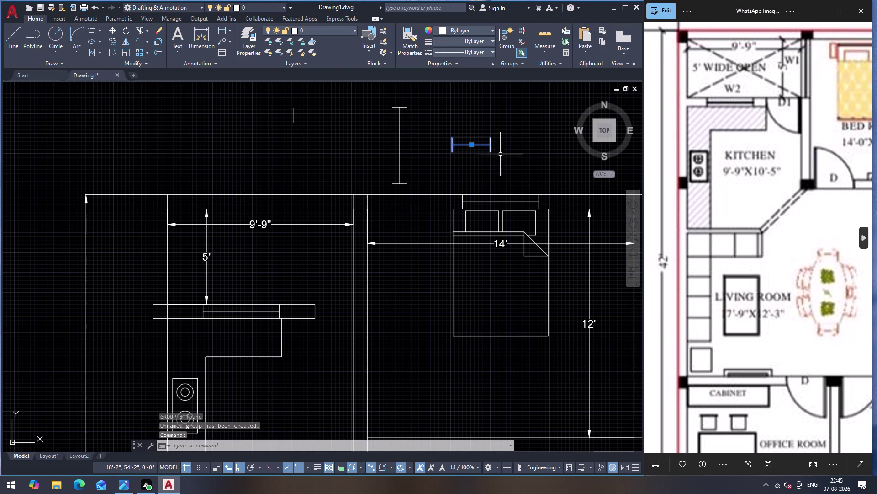
key(m)
key(Return)
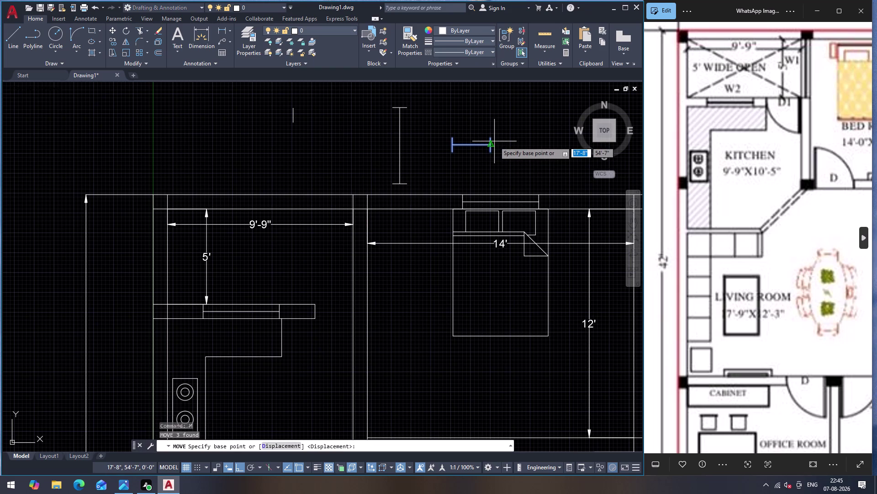
key(BackSpace)
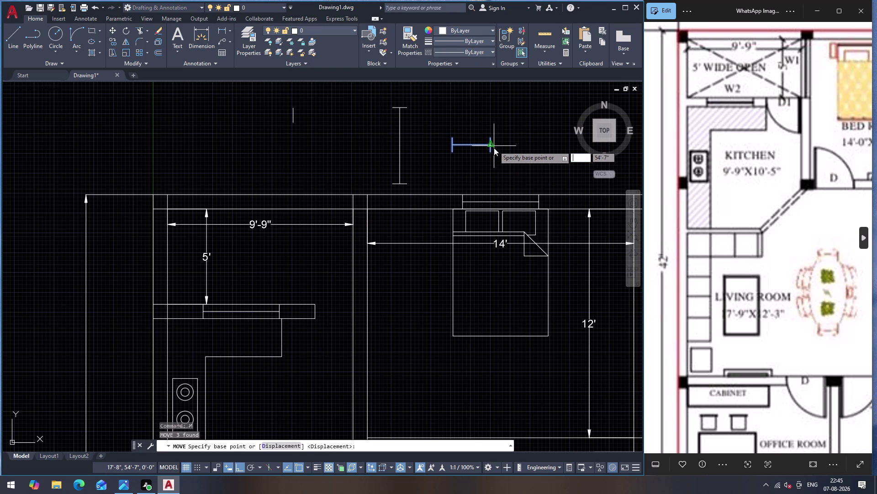
key(Escape)
Rotate the window symbol 90° so it stands upright.
click(425, 134)
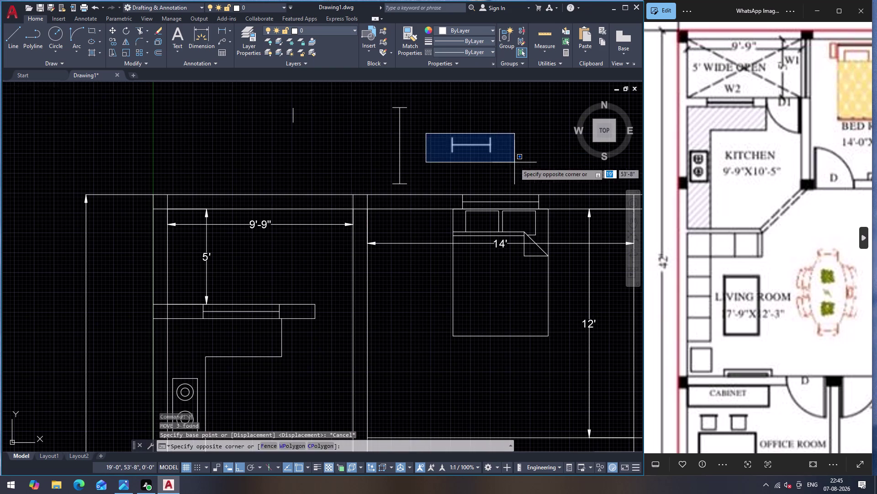
click(515, 162)
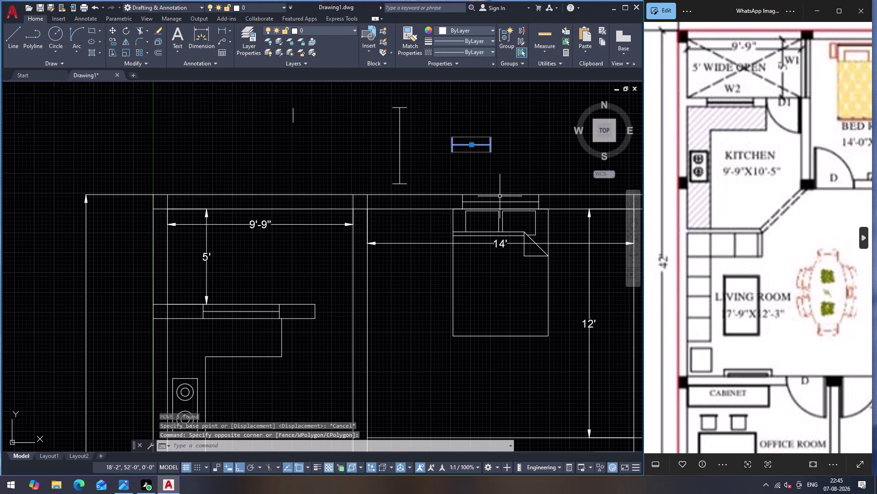
key(r)
key(o)
key(Return)
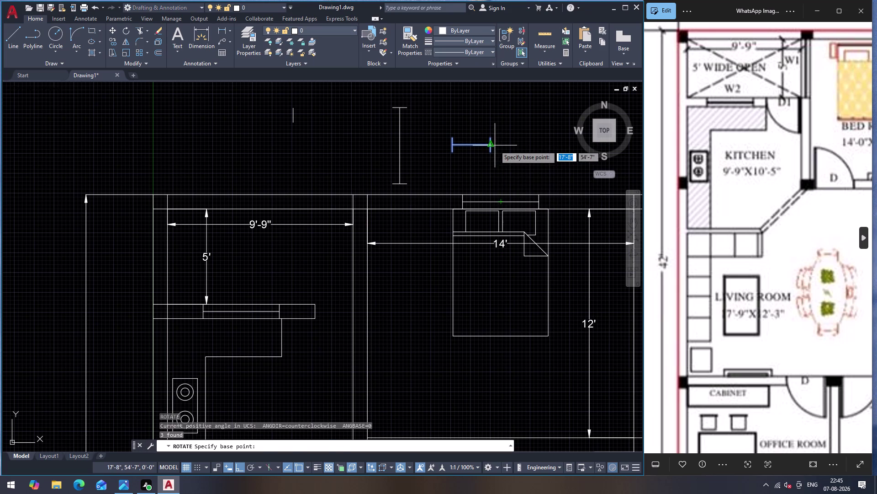
drag(495, 145, 489, 160)
click(483, 171)
Copy the upright window symbol onto the outer wall beside the toilet.
drag(475, 96, 479, 105)
click(509, 153)
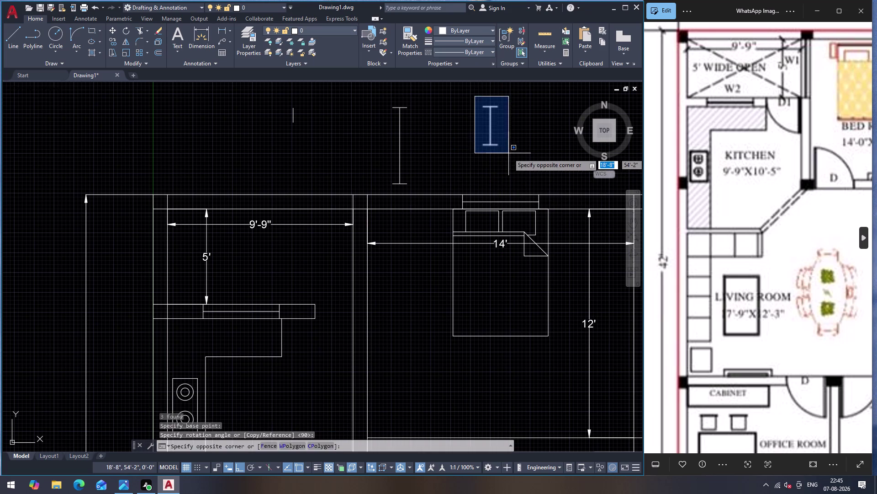
text(CO)
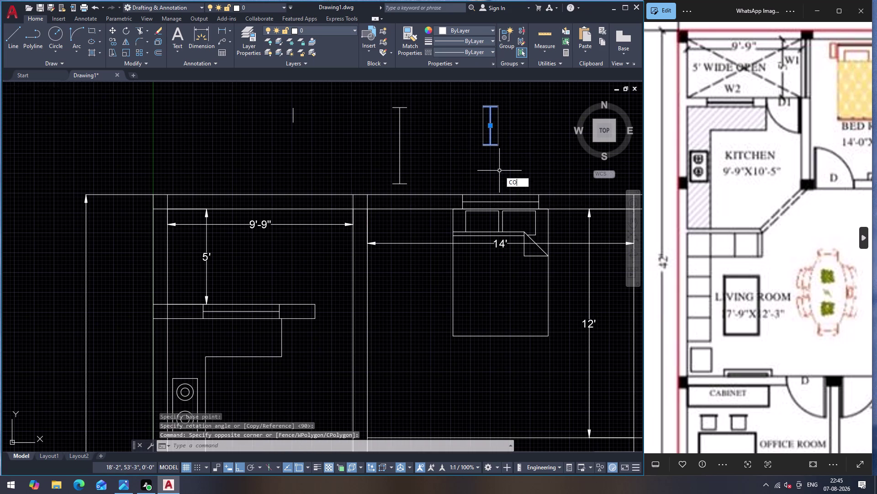
key(Return)
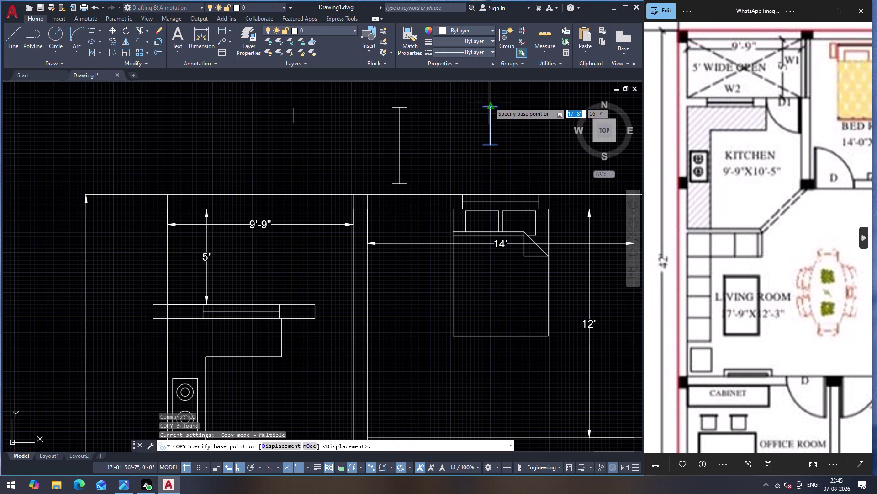
click(487, 105)
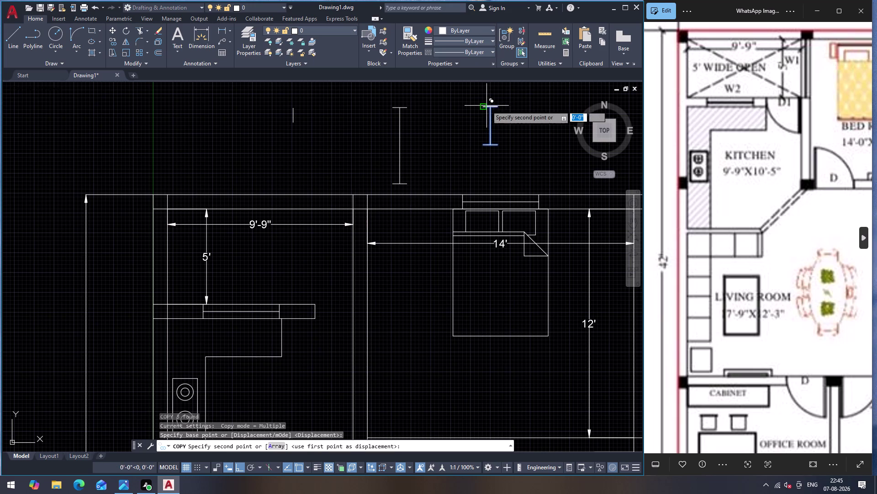
scroll(down, 3)
scroll(up, 3)
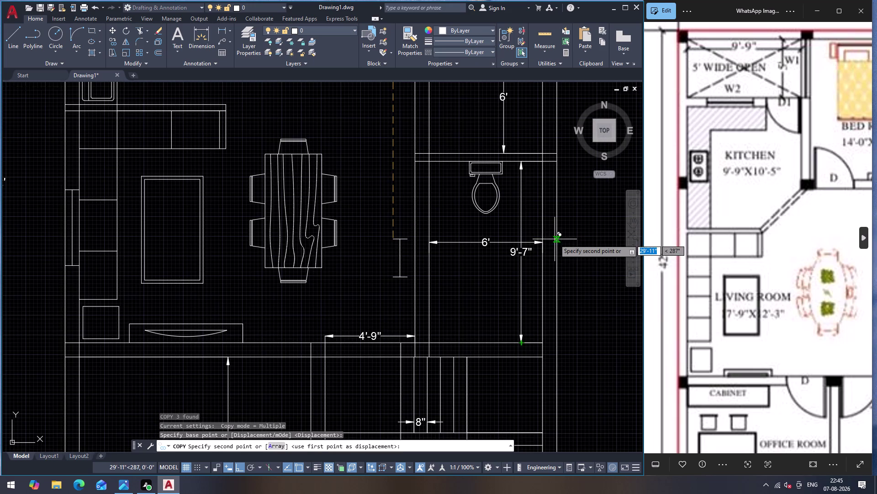
click(542, 264)
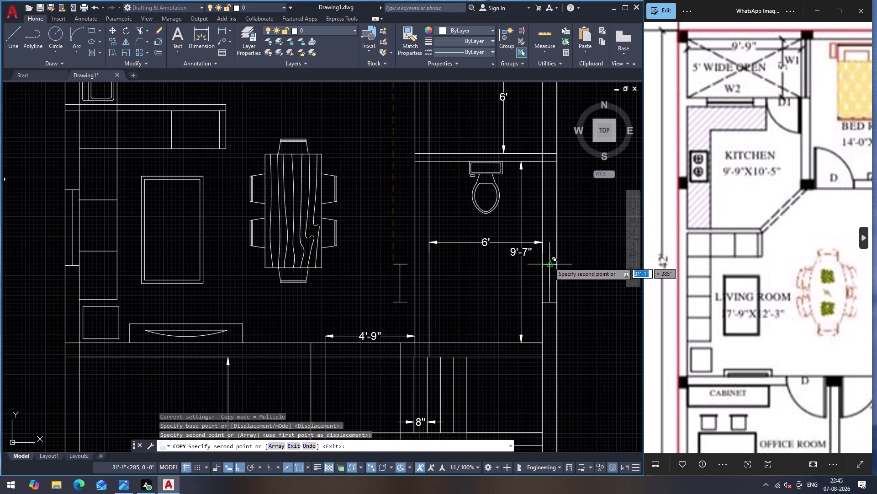
key(F1)
key(Escape)
key(Escape)
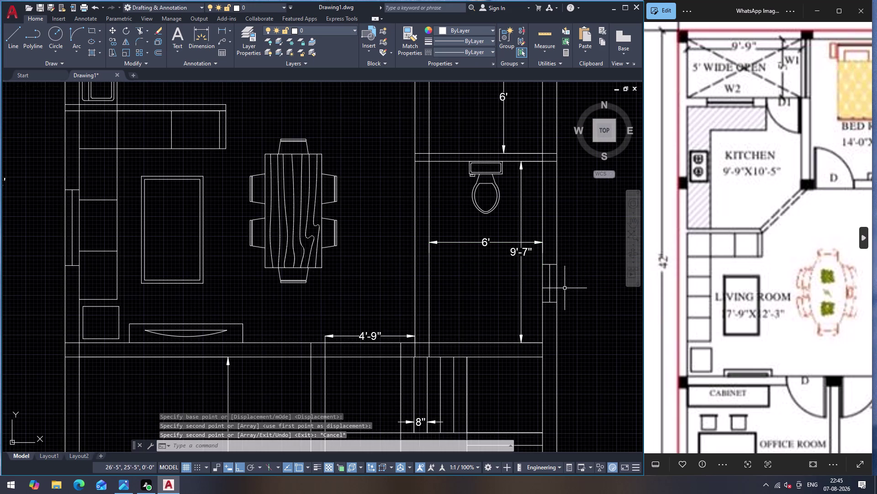
scroll(down, 3)
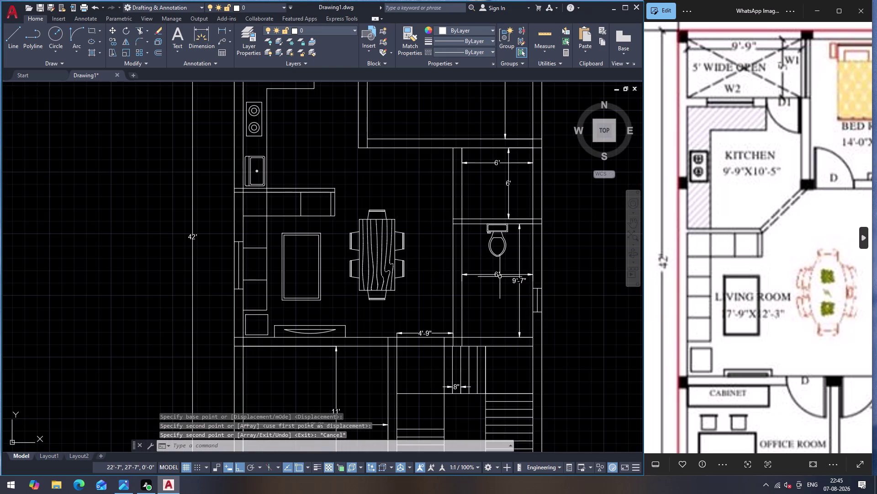
scroll(down, 3)
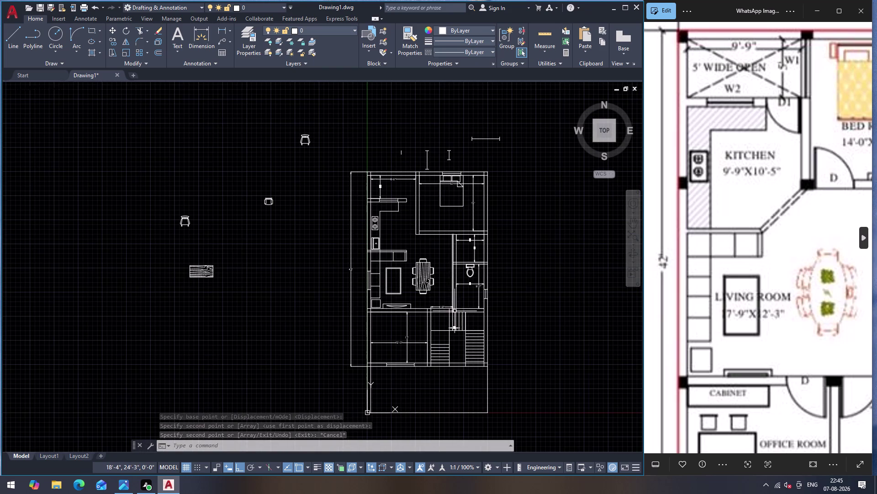
key(ctrl+3)
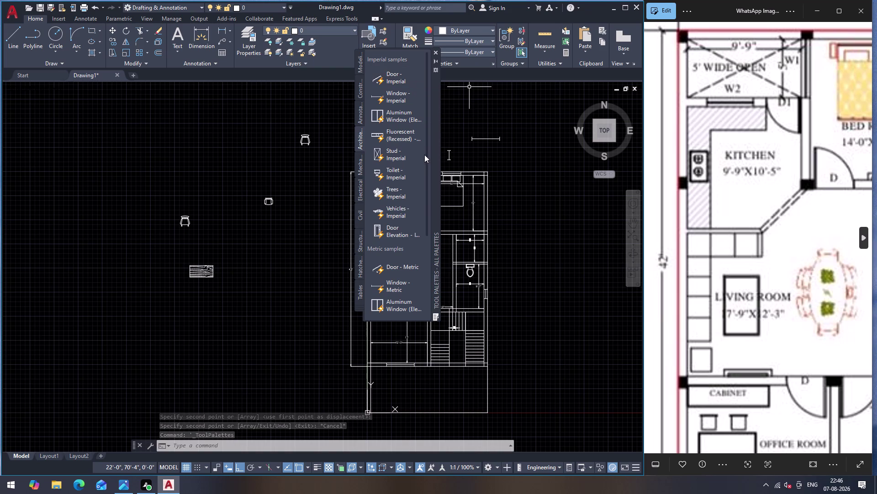
Browse the reference images to another floor plan, then close the Photos viewer.
scroll(down, 3)
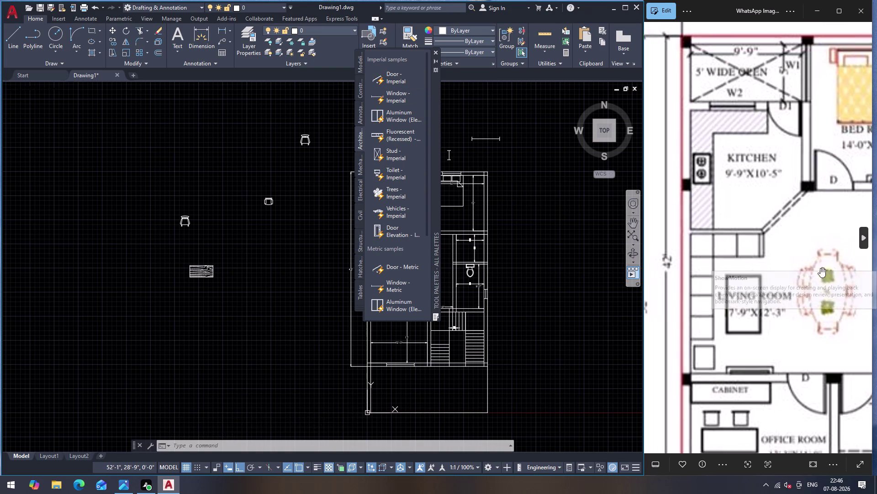
scroll(down, 3)
scroll(up, 3)
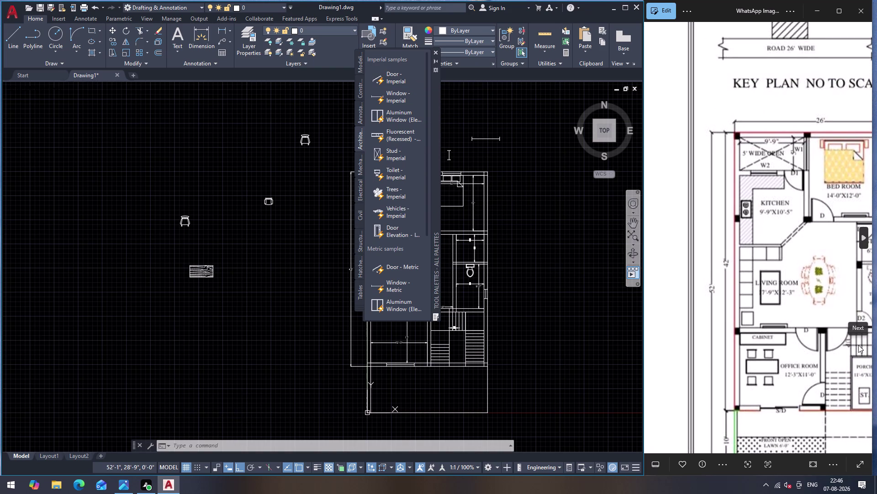
scroll(up, 3)
scroll(up, 3)
scroll(down, 3)
scroll(up, 3)
scroll(up, 3)
scroll(up, 3)
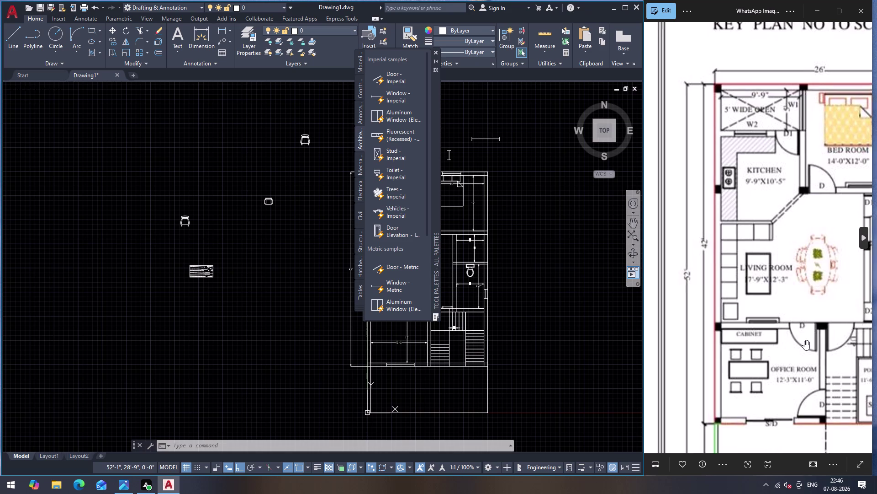
scroll(up, 3)
scroll(down, 3)
scroll(down, 3)
scroll(down, 3)
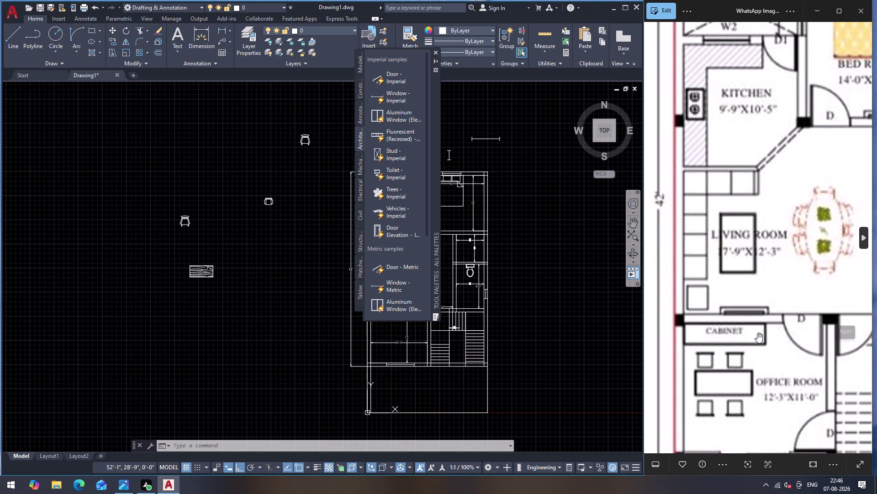